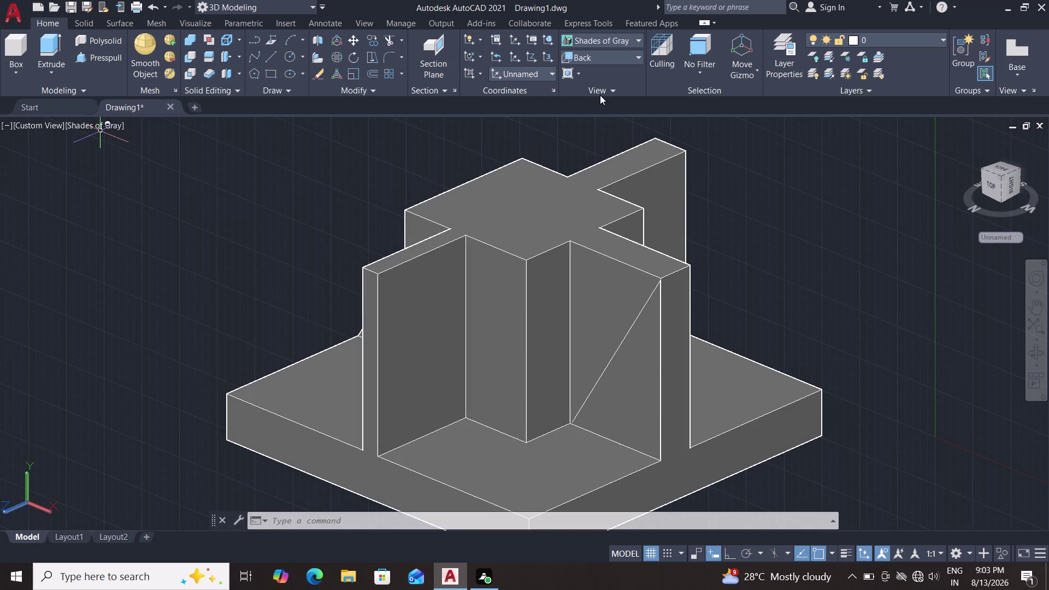
Delete the stray diagonal line on the front block's side face.
scroll(up, 3)
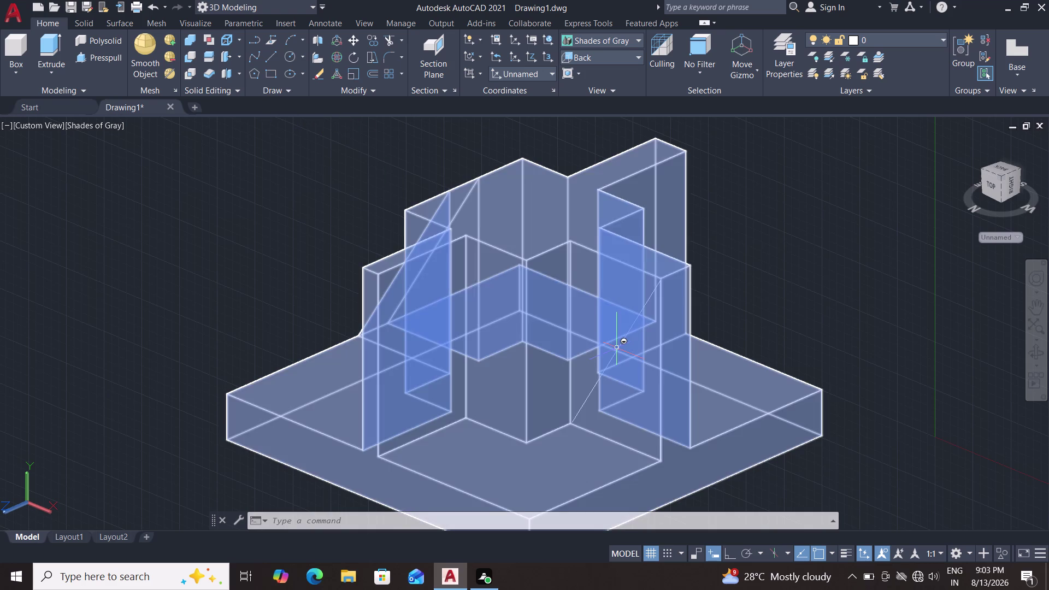
click(616, 348)
click(652, 417)
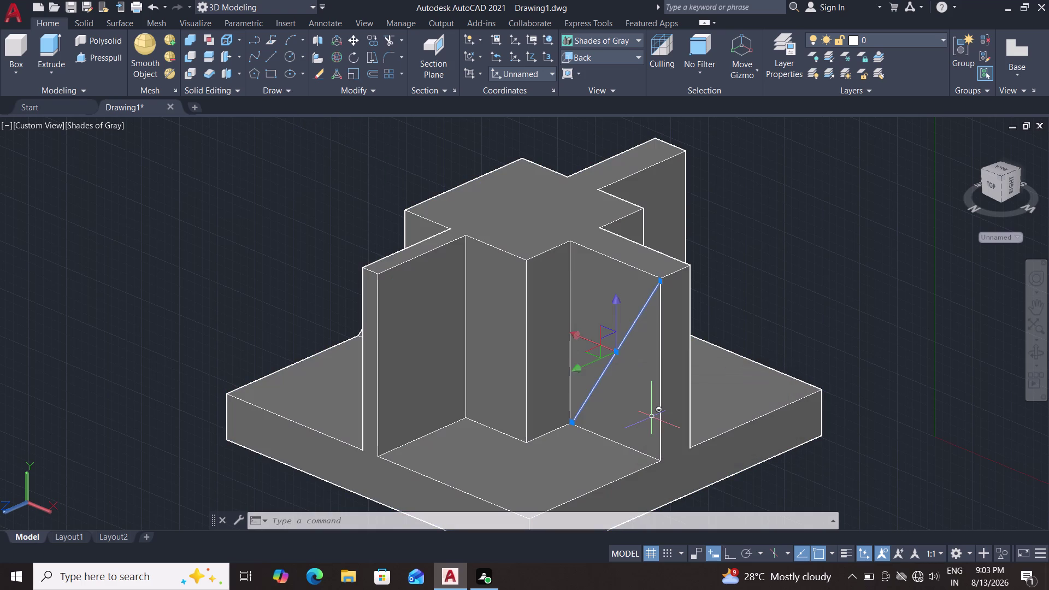
key(Delete)
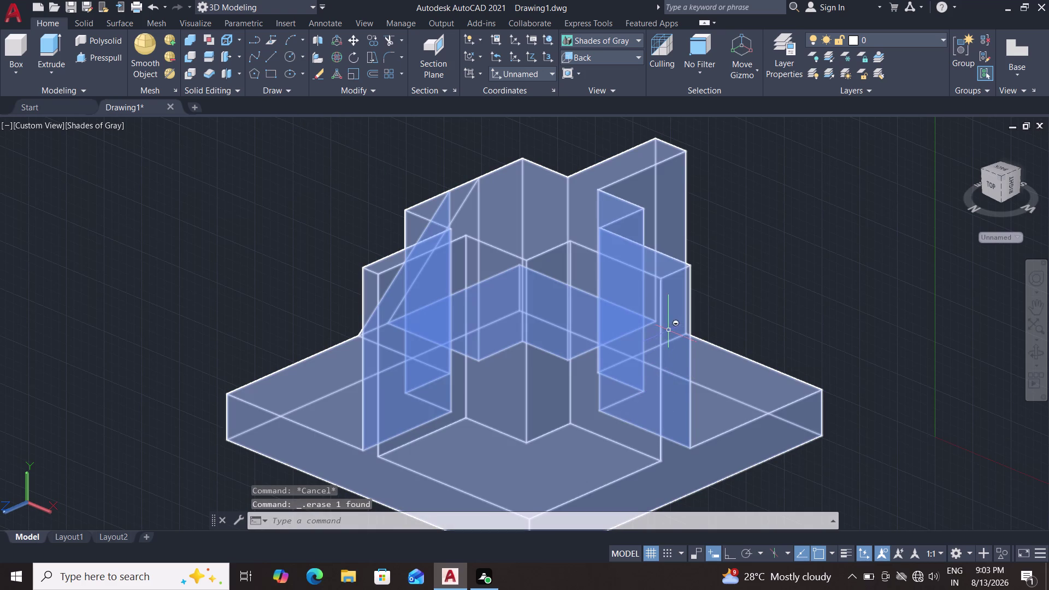
Delete the extra vertical edge line, choosing the Line over the solid in Selection Cycling.
click(663, 335)
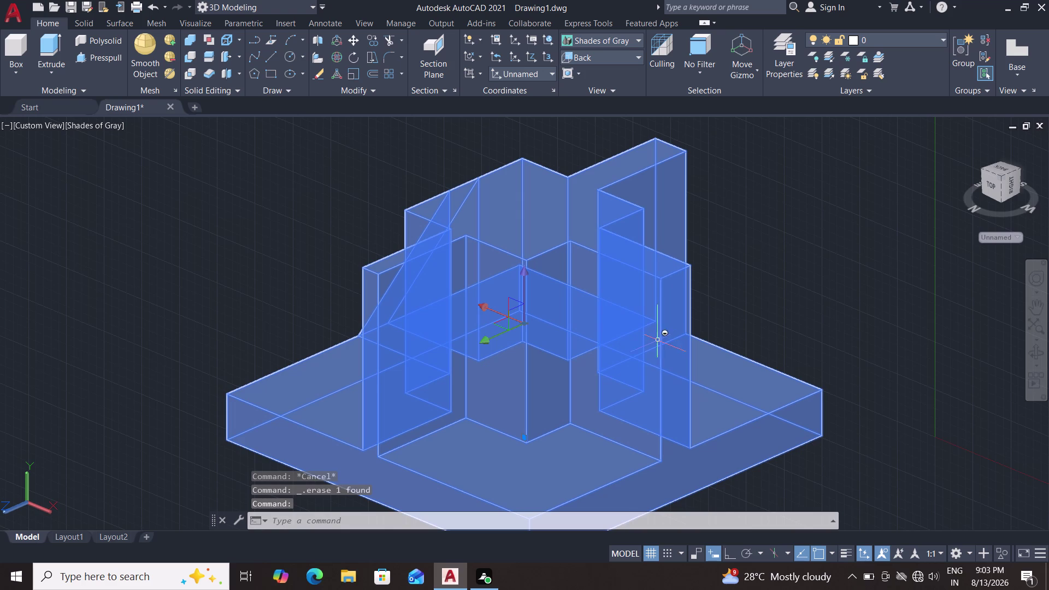
key(Escape)
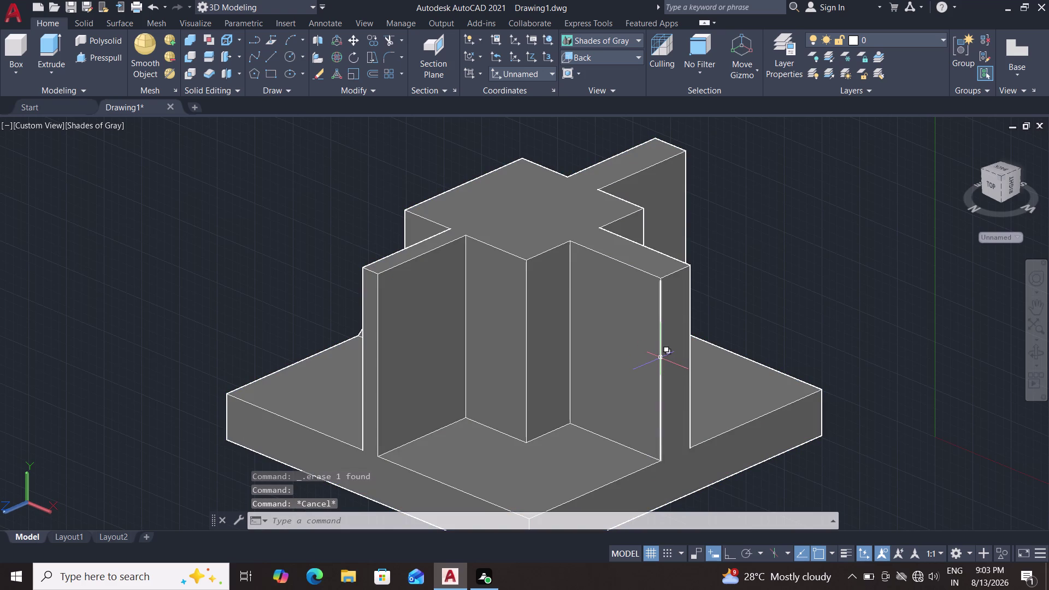
click(661, 358)
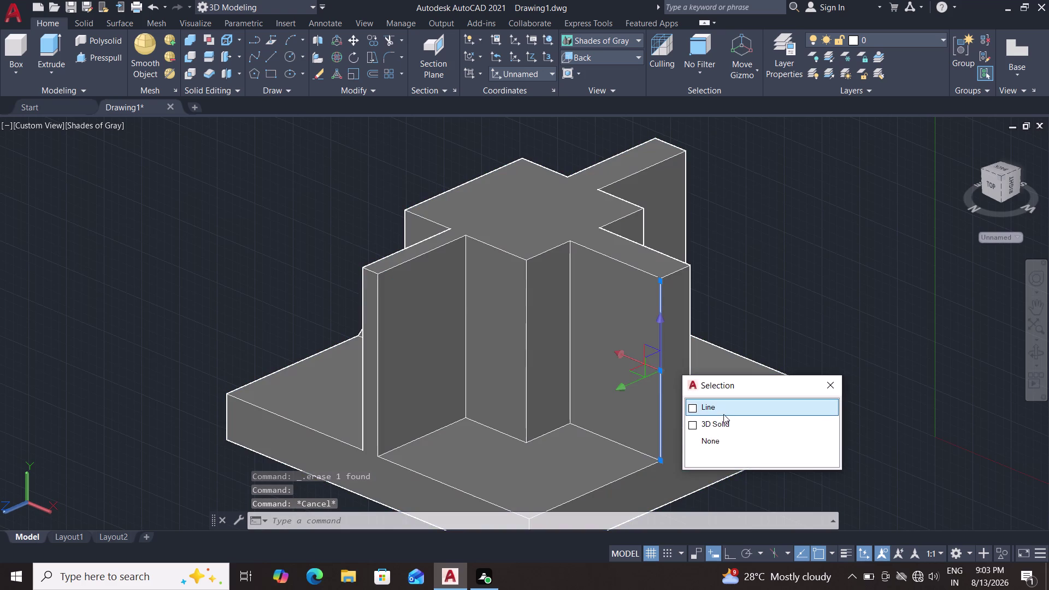
click(724, 412)
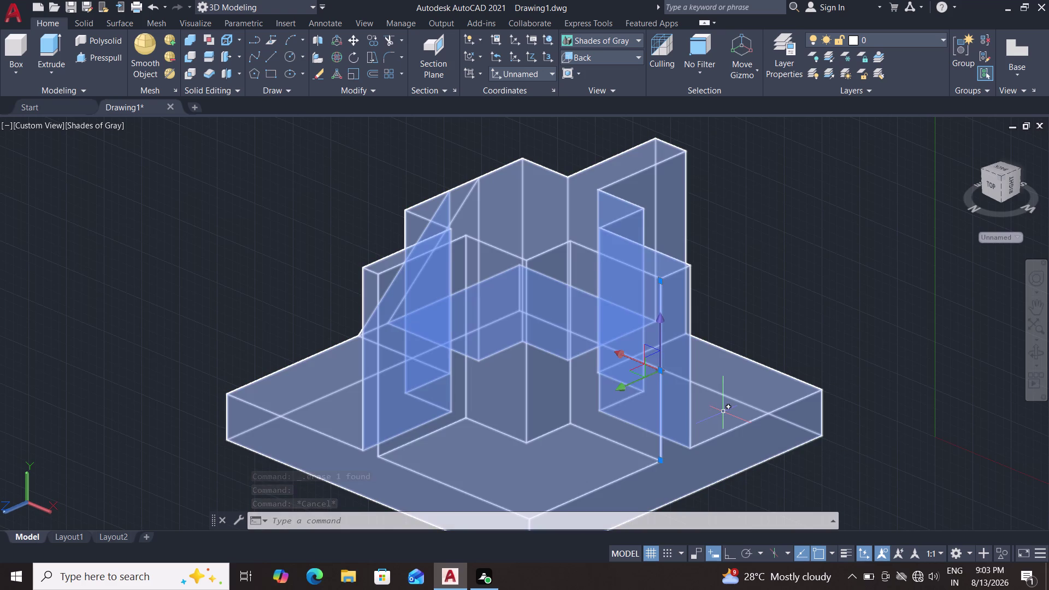
key(Delete)
scroll(down, 3)
scroll(up, 3)
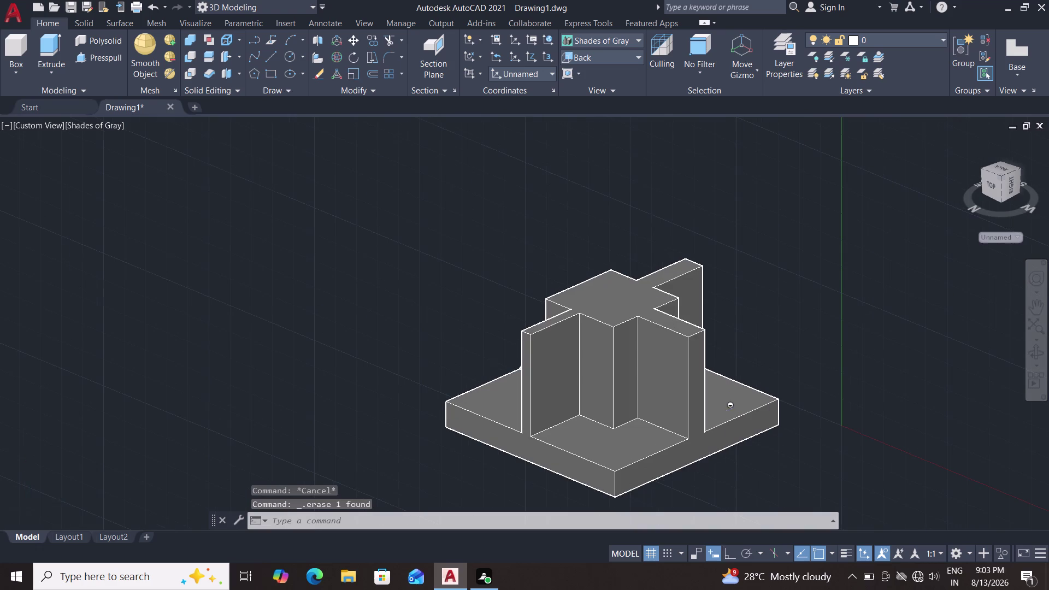
Orbit beneath the bracket and start a line at the base corner.
middle_drag(765, 450, 763, 461)
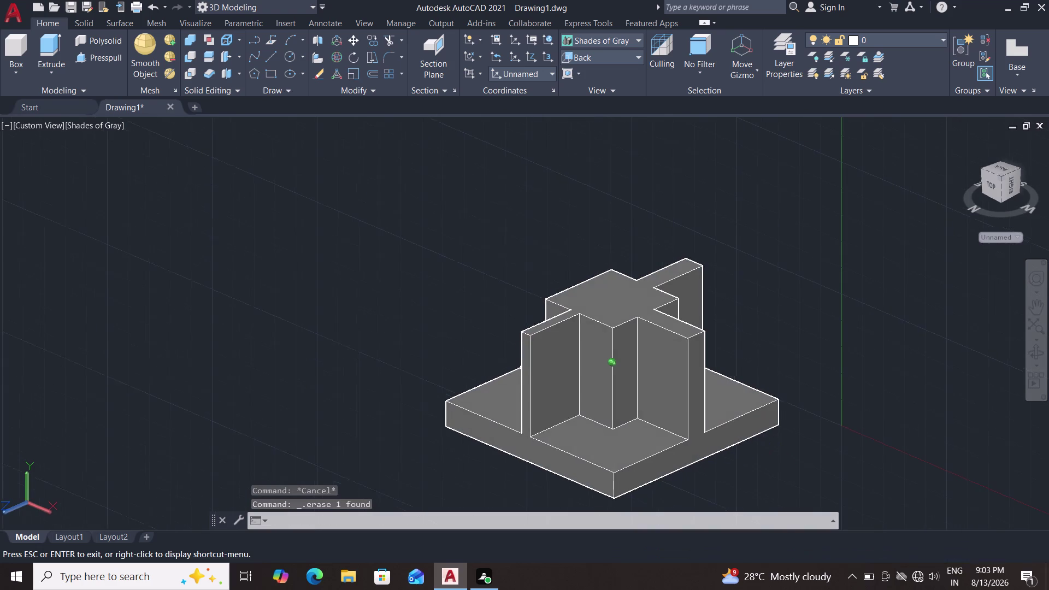
middle_drag(764, 461, 547, 446)
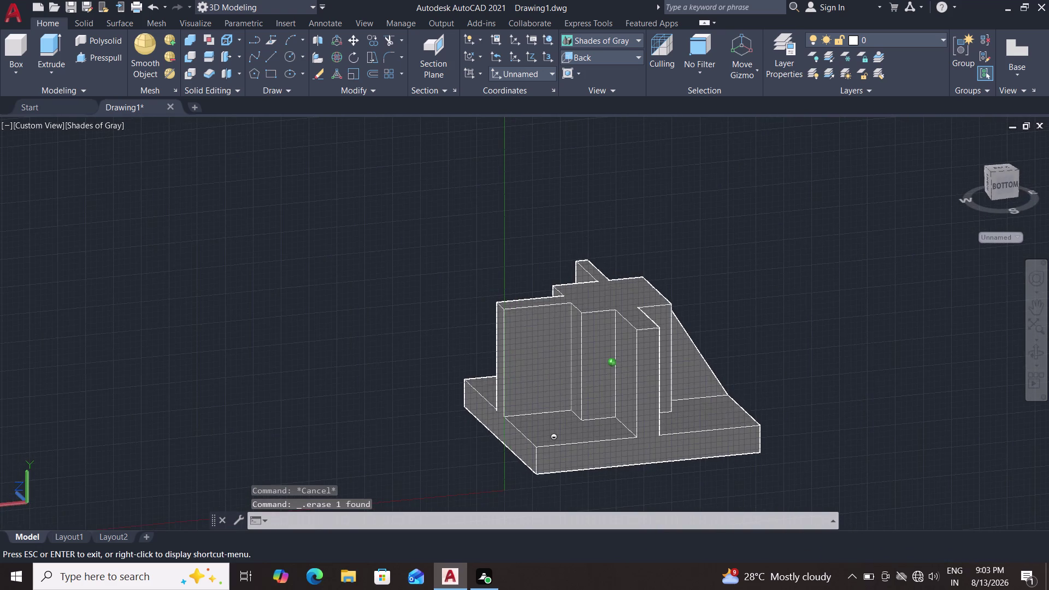
middle_drag(547, 446, 548, 450)
scroll(up, 3)
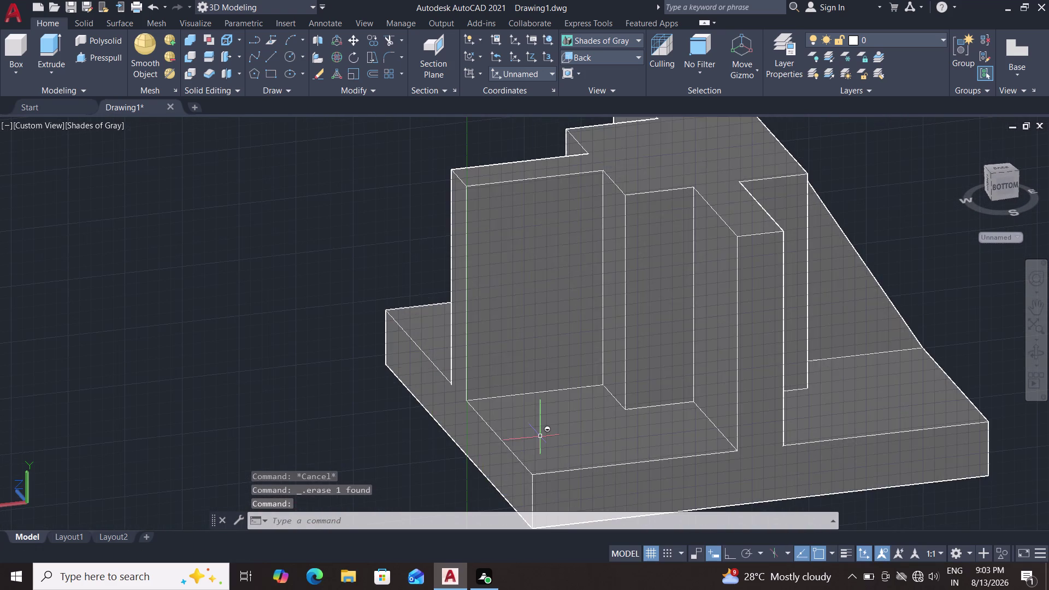
key(l)
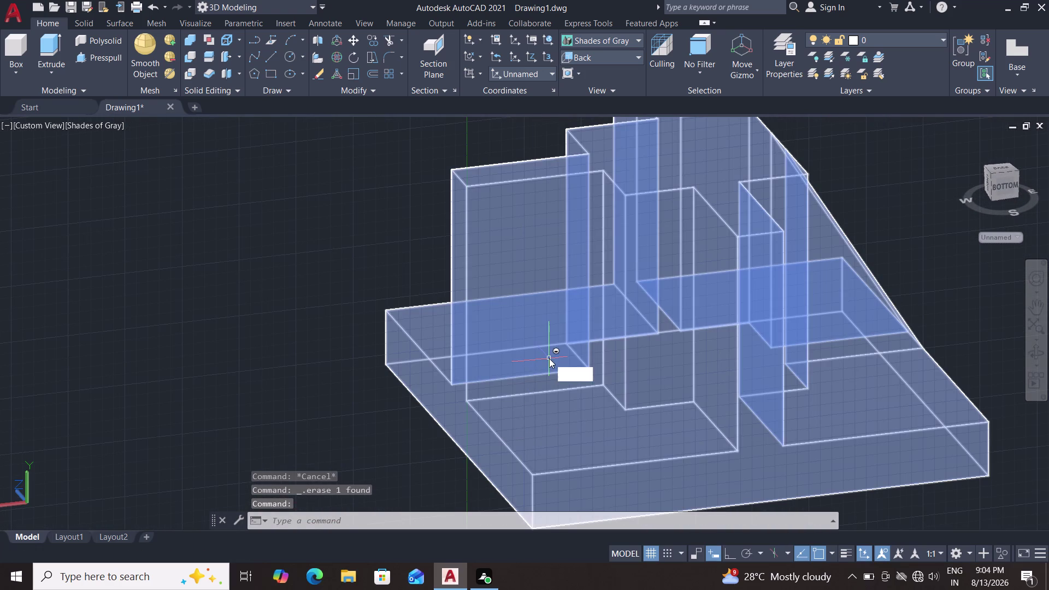
key(Return)
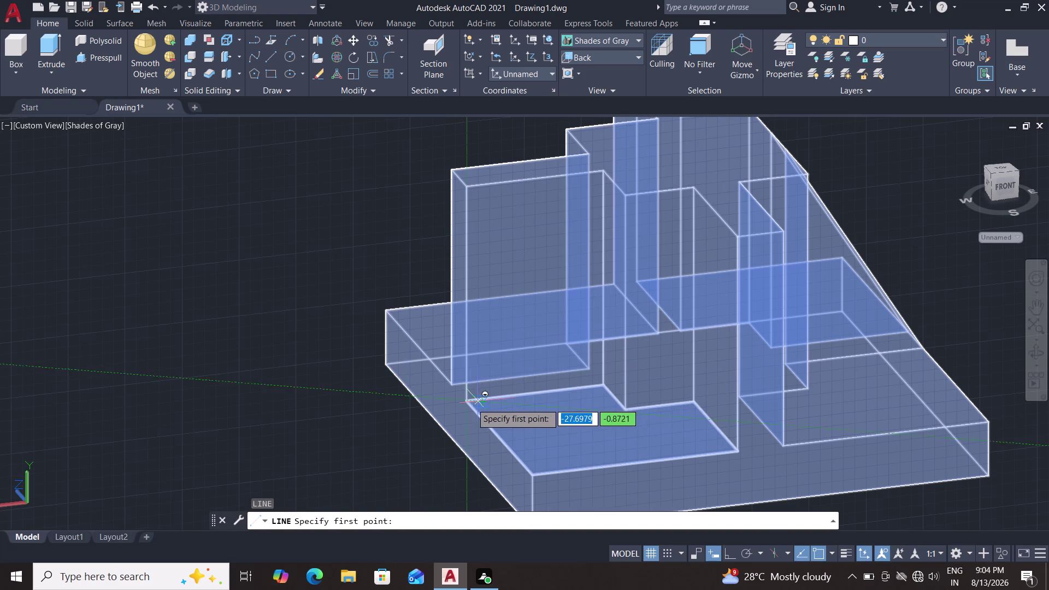
scroll(up, 3)
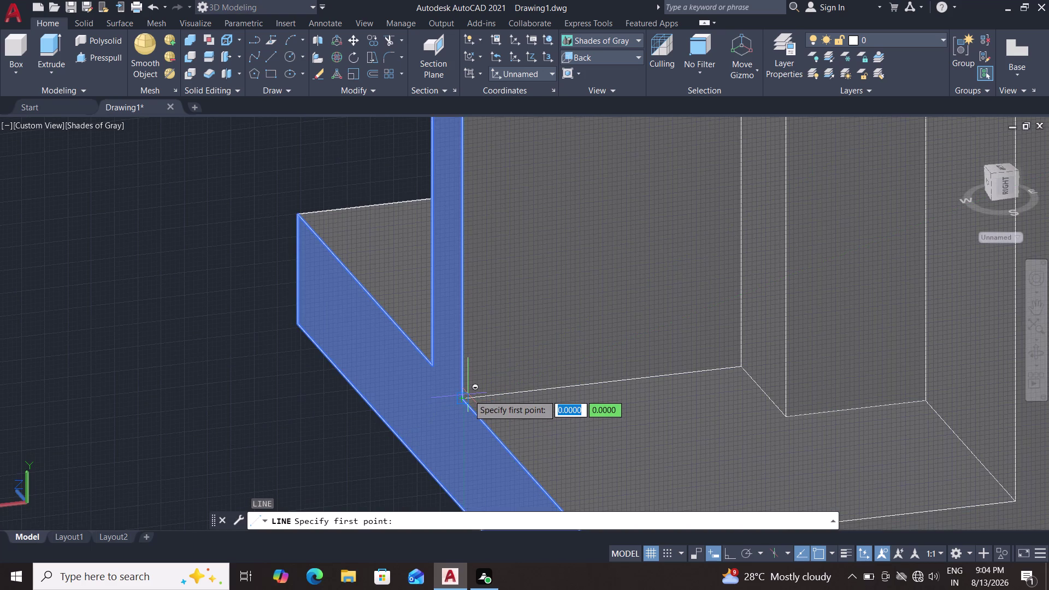
double_click(468, 394)
Orbit around the bracket to view its top side and find the line's end point.
scroll(down, 3)
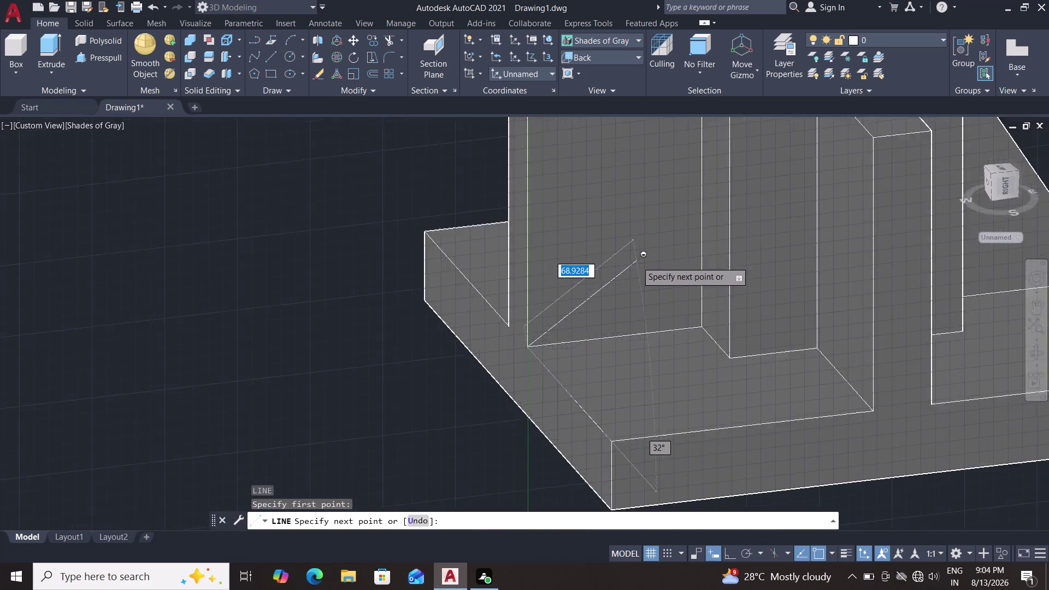
scroll(down, 3)
middle_drag(632, 268, 616, 299)
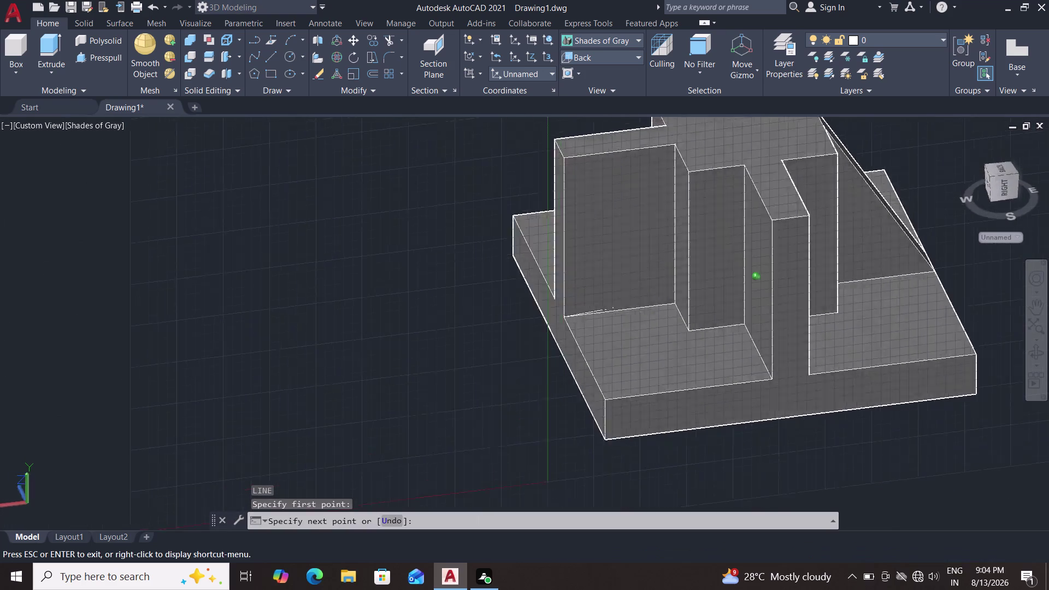
middle_drag(615, 299, 719, 284)
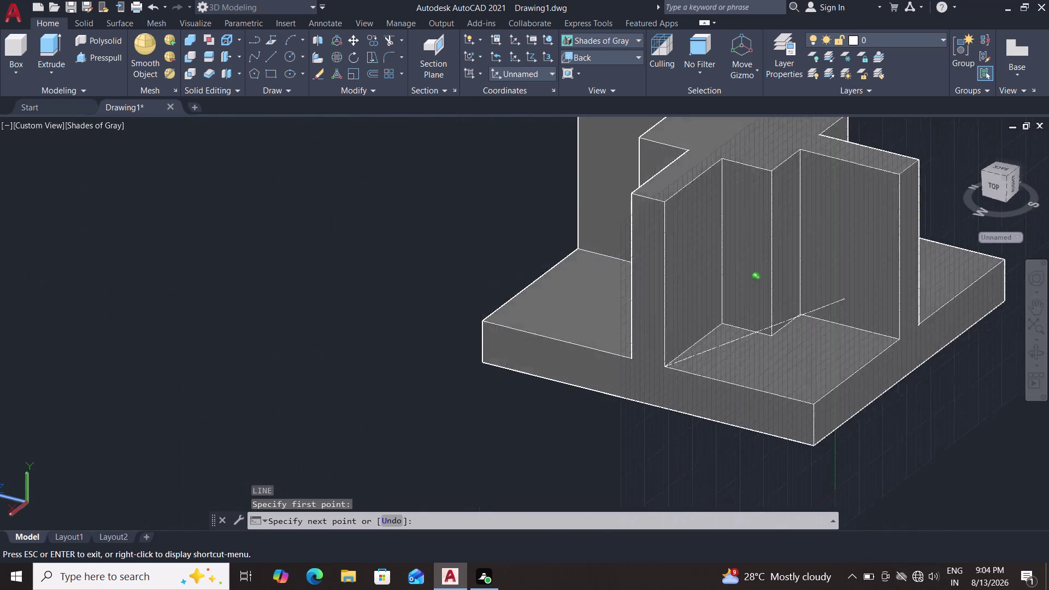
middle_drag(719, 284, 616, 309)
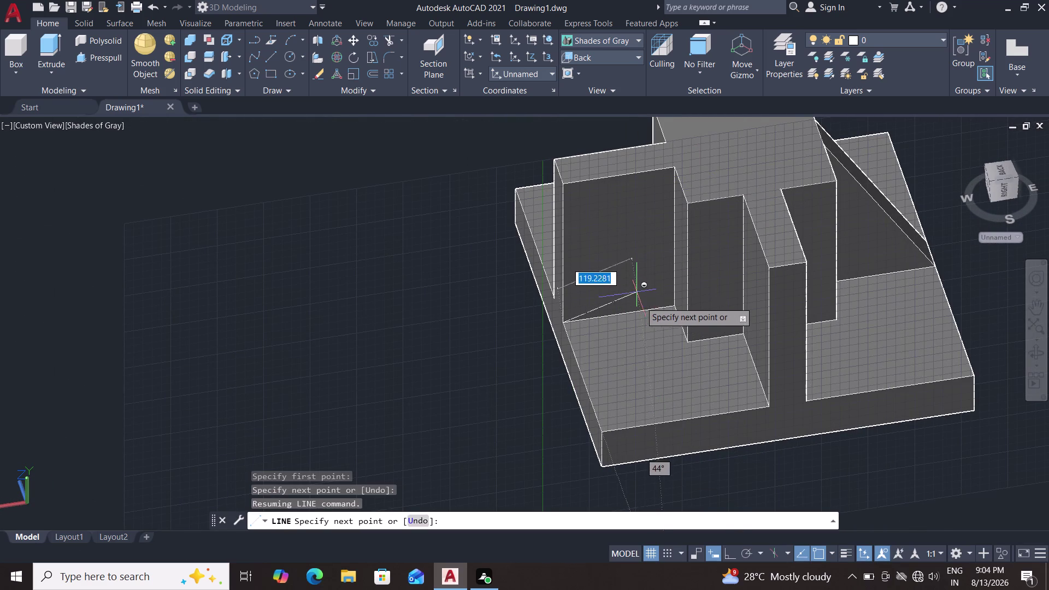
middle_drag(644, 316, 691, 365)
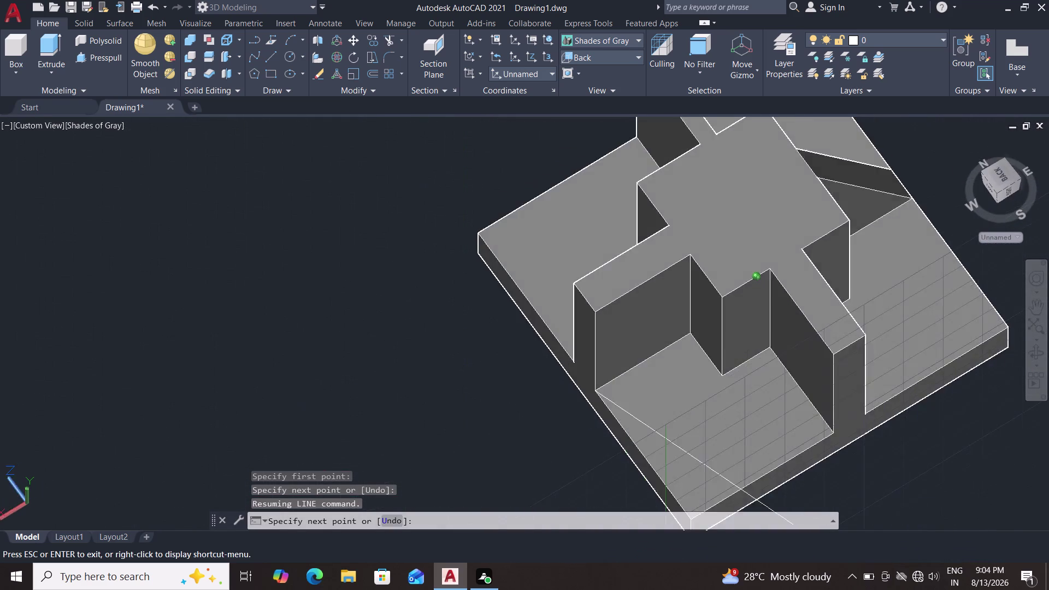
middle_drag(690, 365, 693, 343)
Cancel the unfinished line and start a fresh LINE command.
key(Escape)
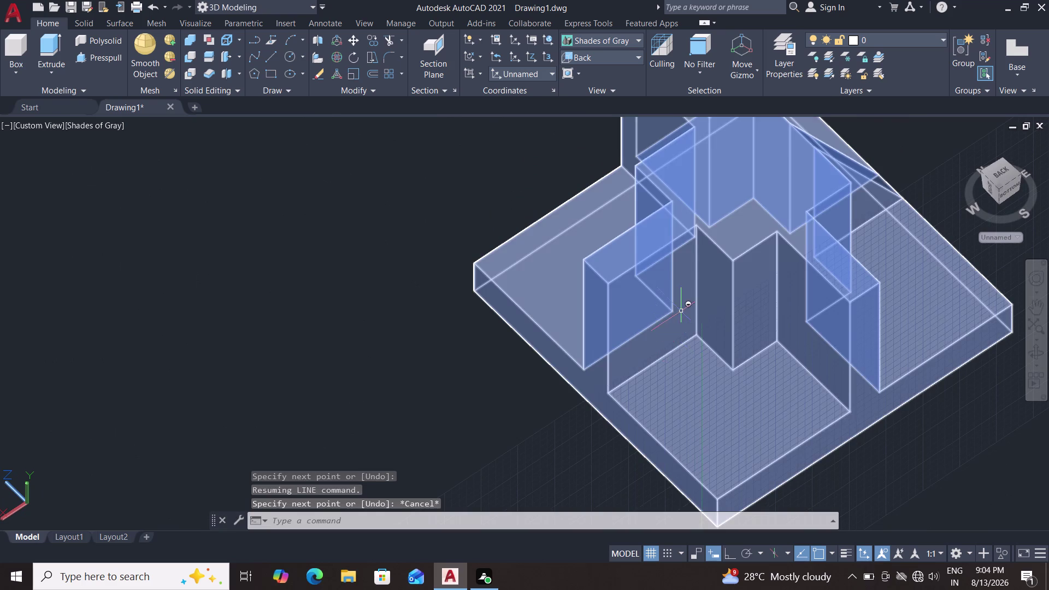
key(l)
key(Return)
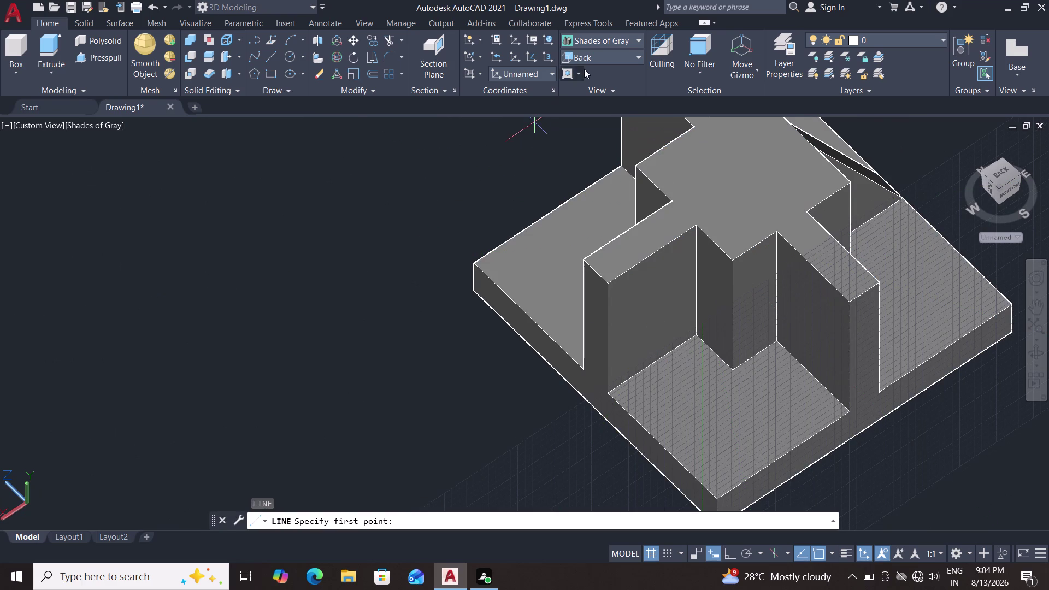
click(594, 54)
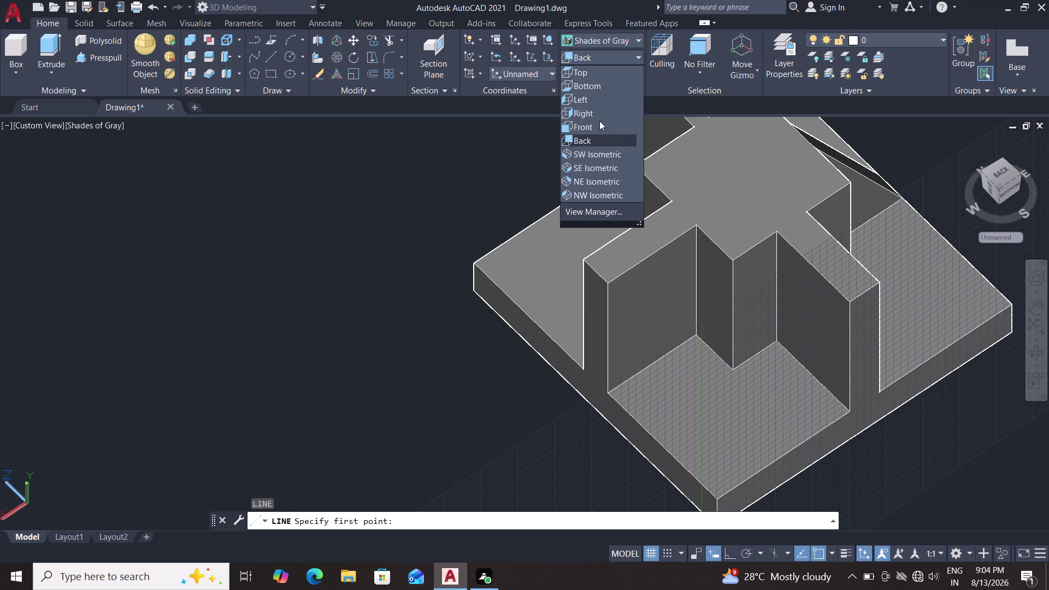
Switch to the SW Isometric view and start a line at the face's lower corner.
click(596, 155)
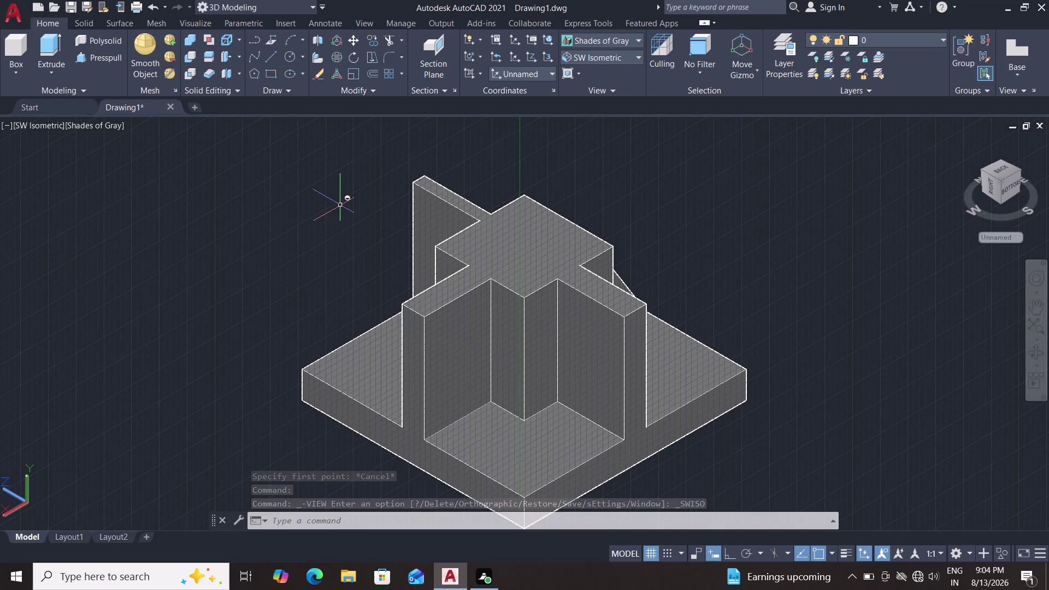
key(l)
key(Return)
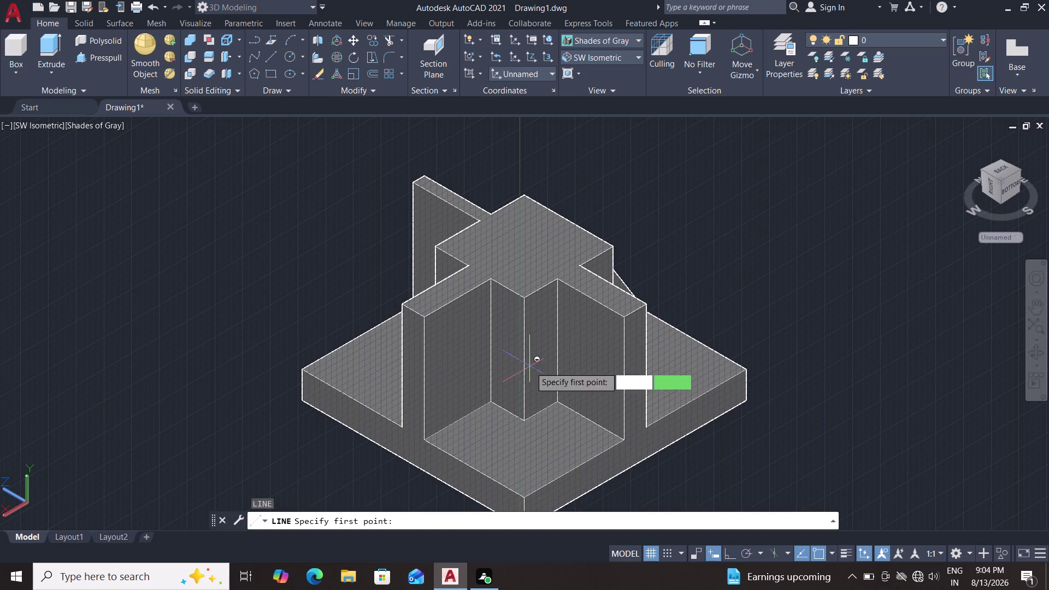
scroll(up, 3)
scroll(up, 3)
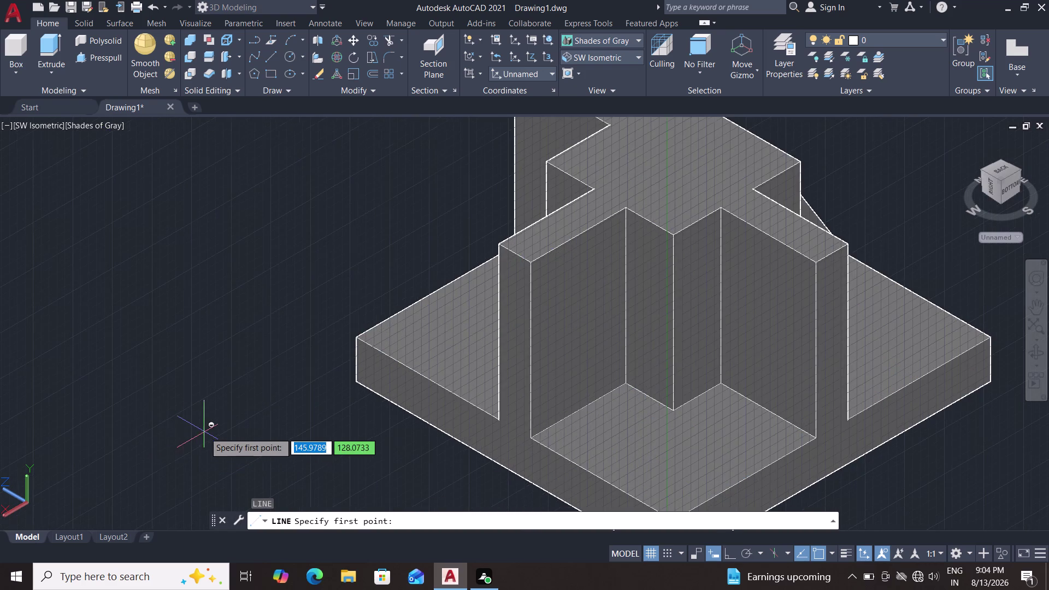
middle_drag(204, 432, 93, 428)
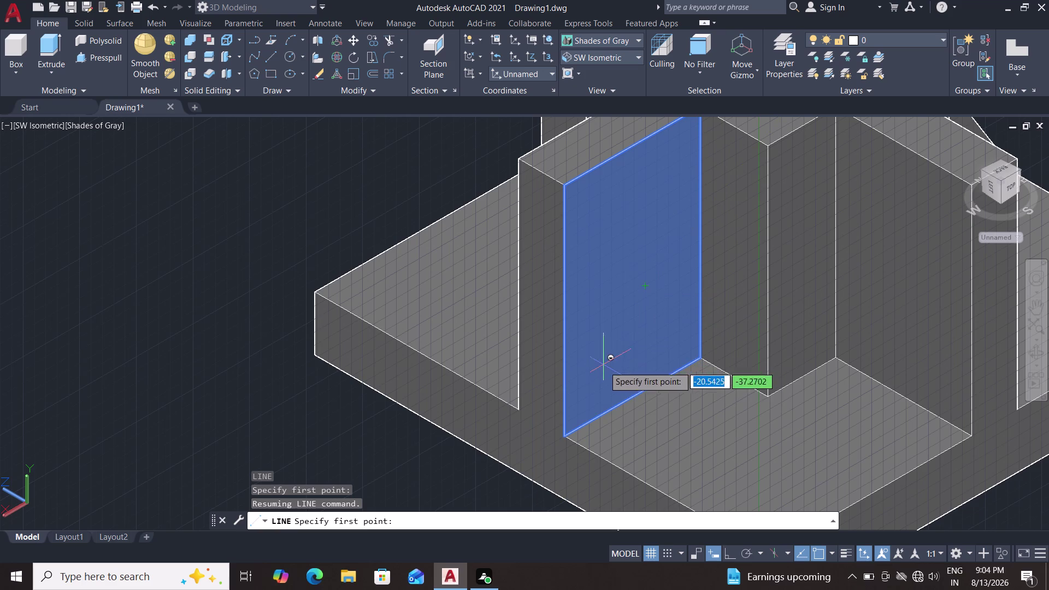
click(568, 433)
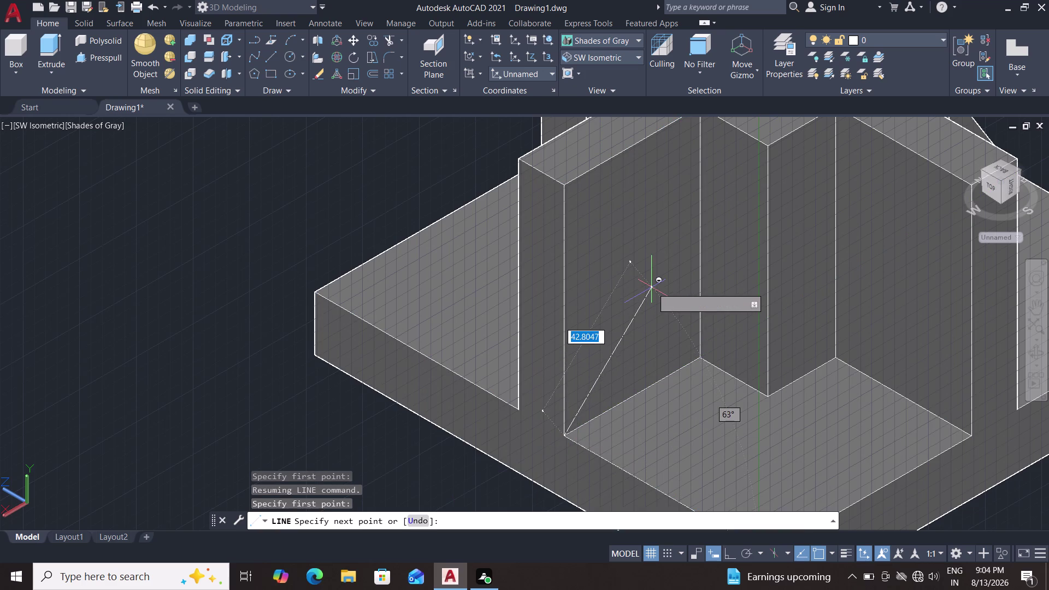
Orbit toward the upper corner, then cancel the line without adding it.
middle_drag(659, 304, 632, 321)
middle_drag(623, 321, 513, 352)
middle_drag(514, 352, 655, 352)
middle_drag(668, 349, 686, 346)
middle_drag(700, 341, 726, 332)
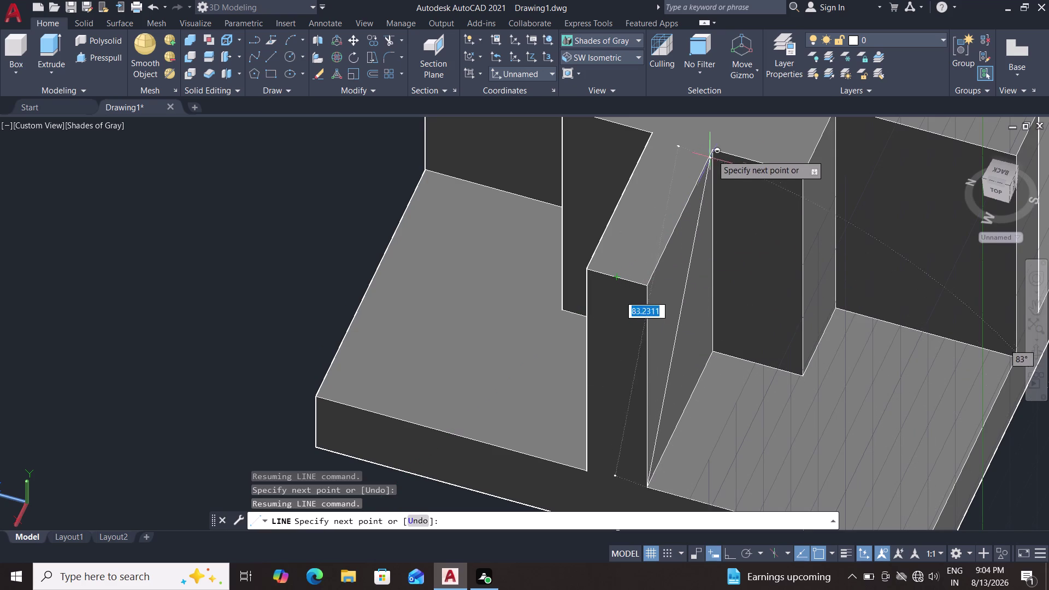
middle_drag(750, 253, 684, 317)
middle_click(684, 317)
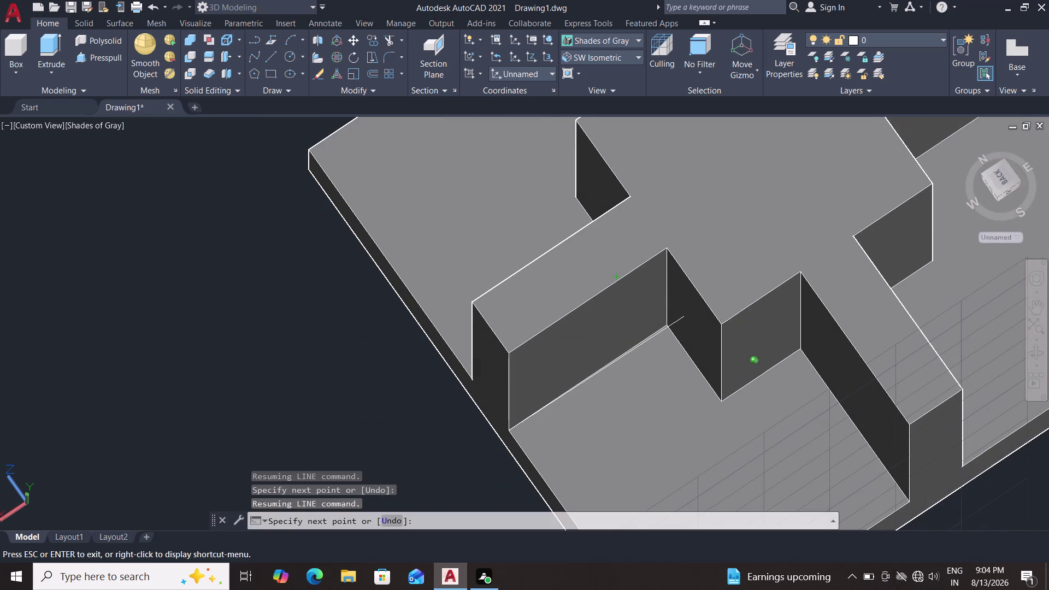
key(Escape)
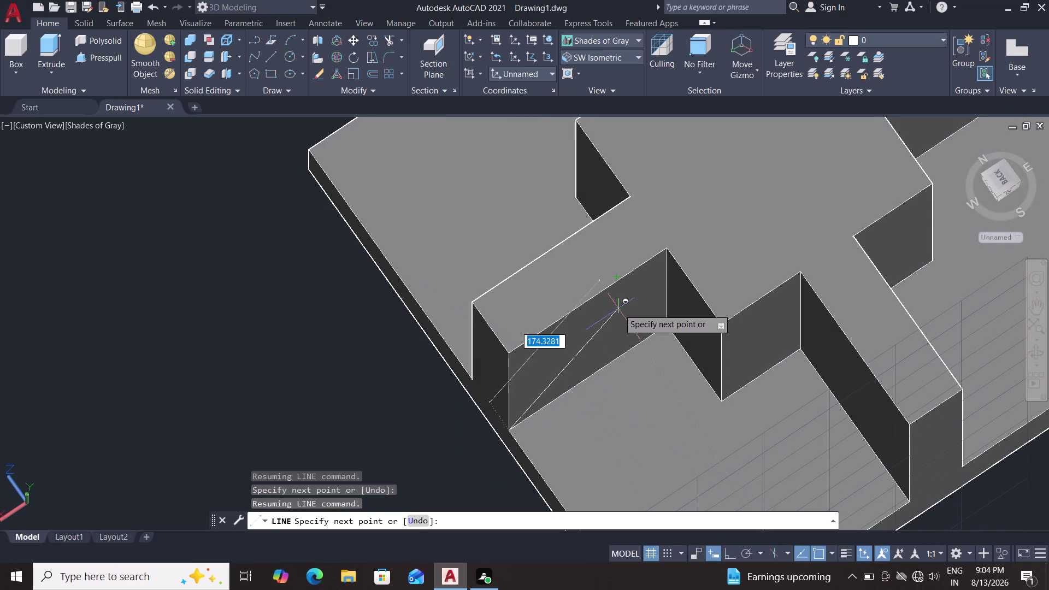
key(Escape)
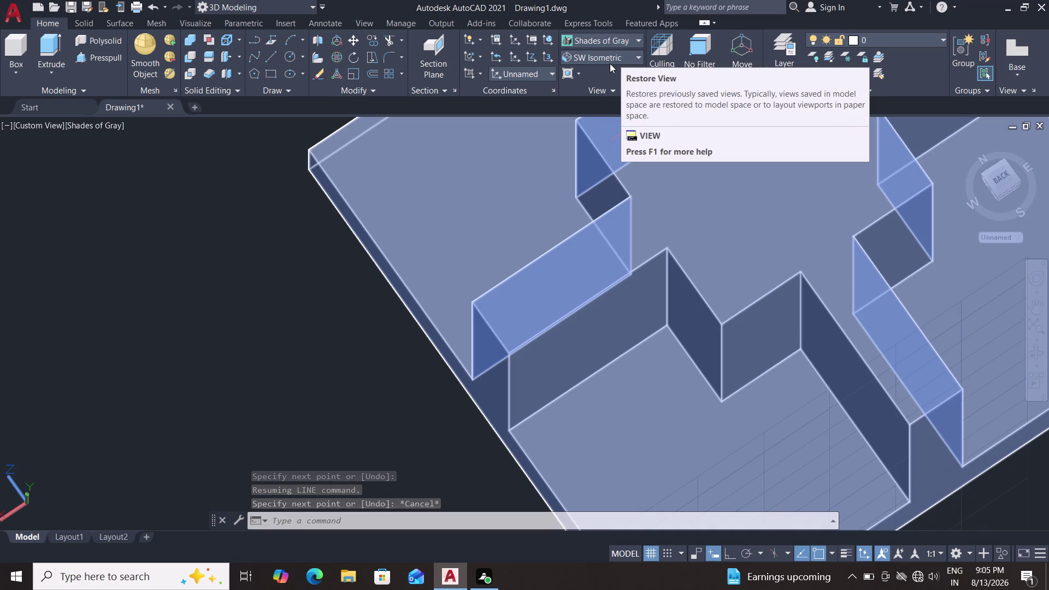
Set the UCS orientation to Right.
click(617, 46)
click(252, 234)
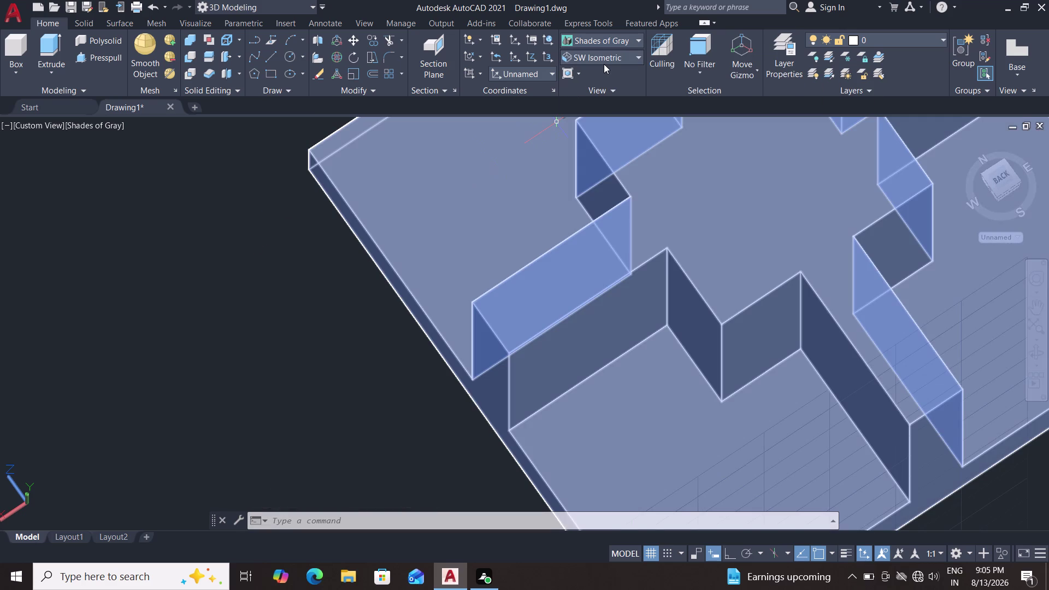
click(535, 73)
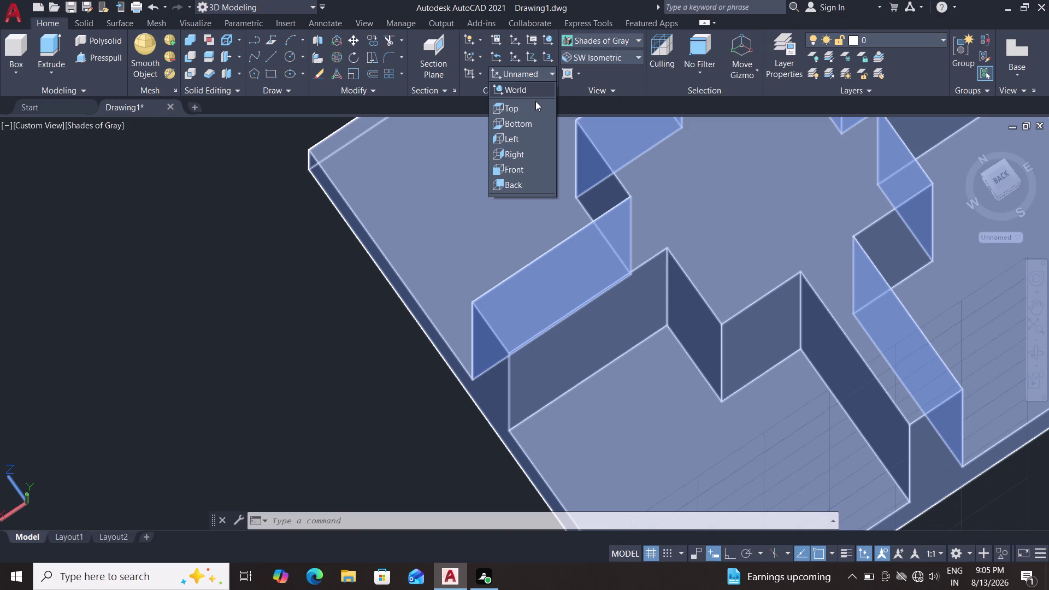
click(534, 152)
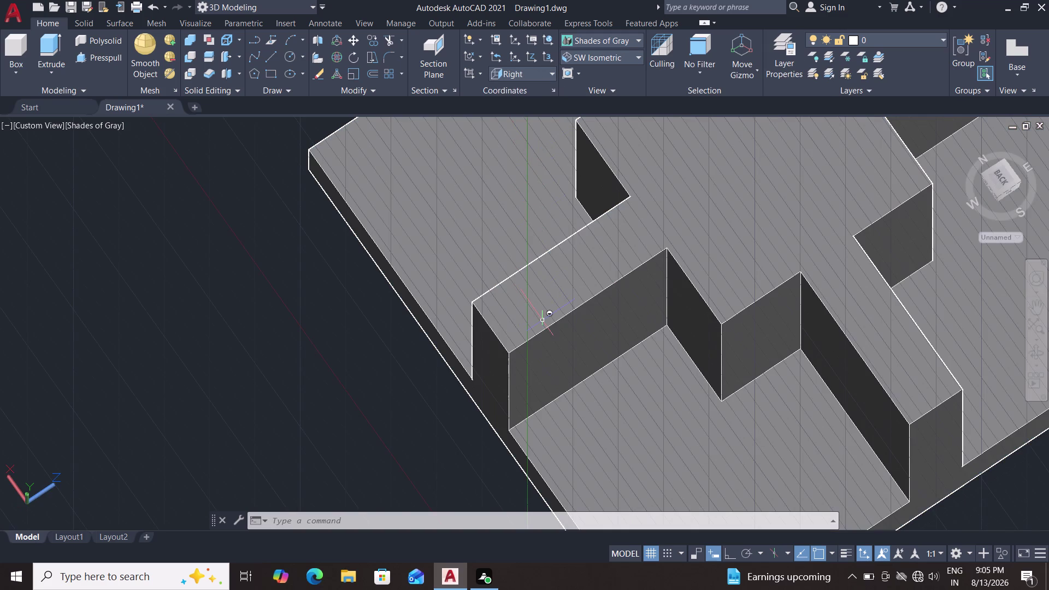
Draw a line from the upright's base corner to its top corner.
key(l)
key(Return)
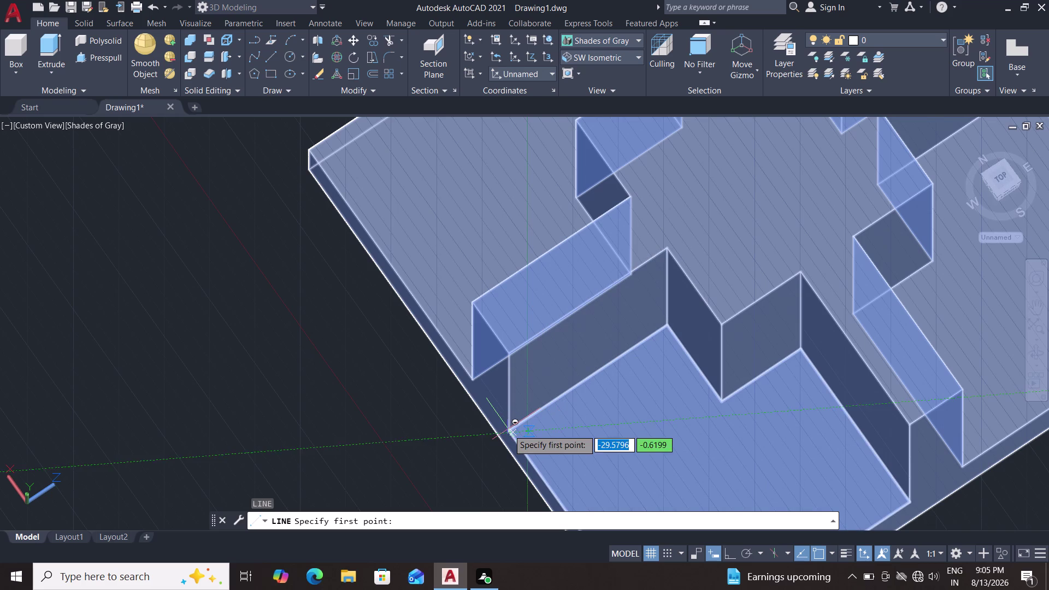
click(510, 427)
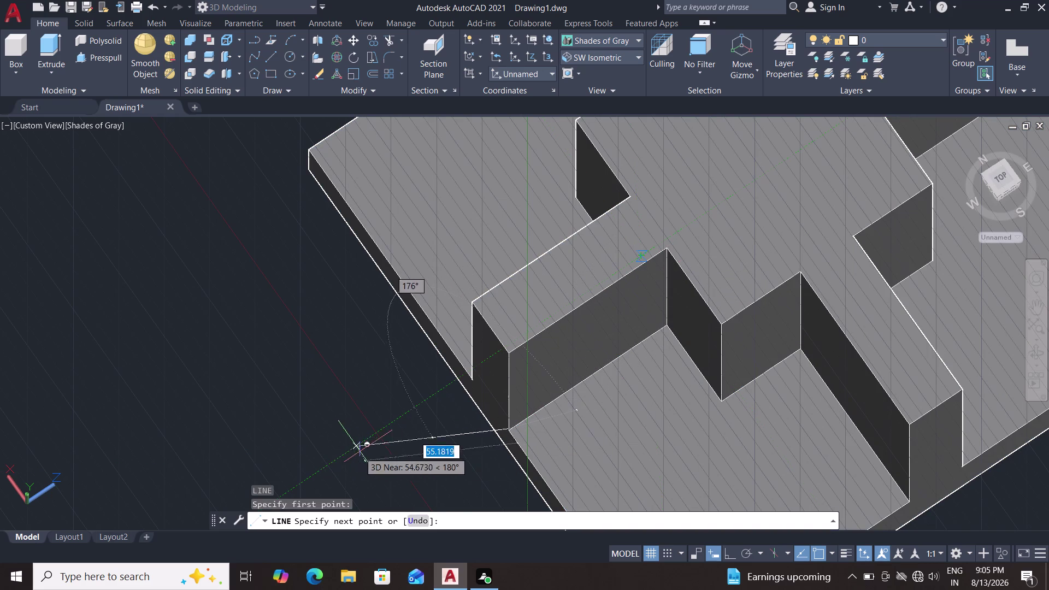
middle_drag(414, 474, 481, 380)
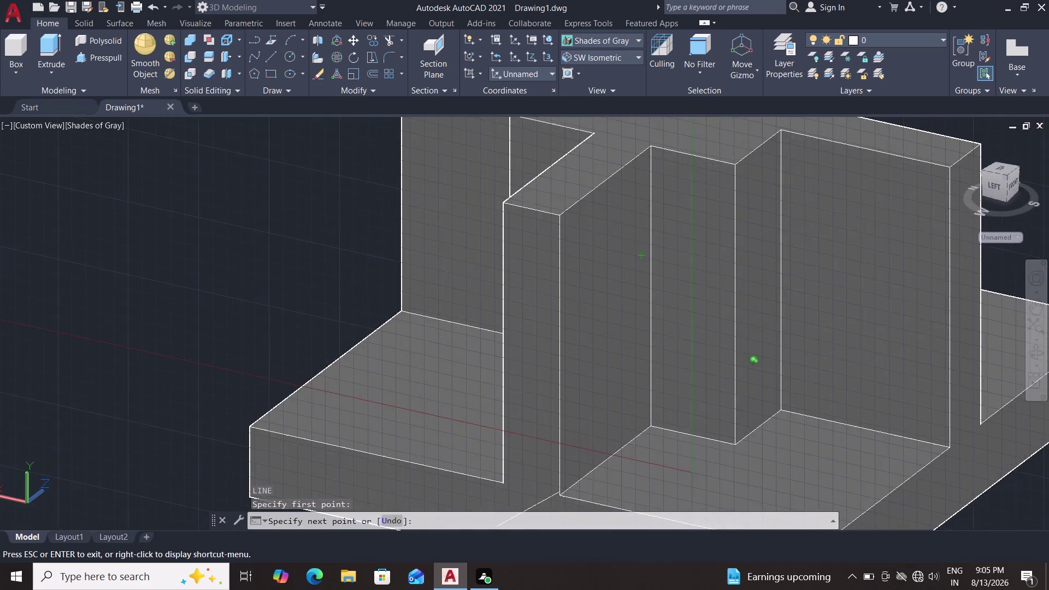
middle_drag(481, 380, 435, 387)
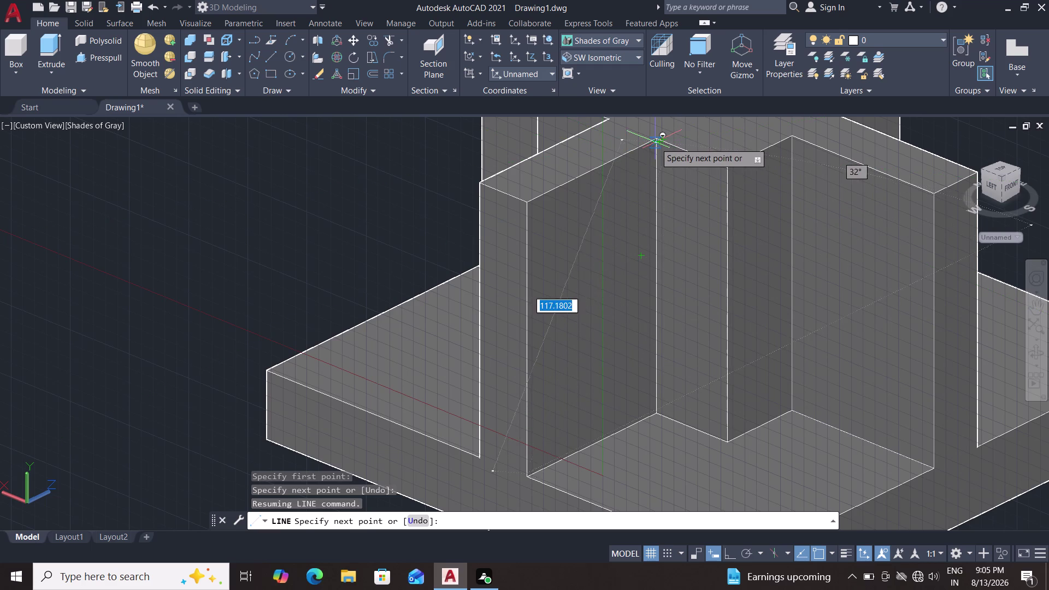
scroll(up, 3)
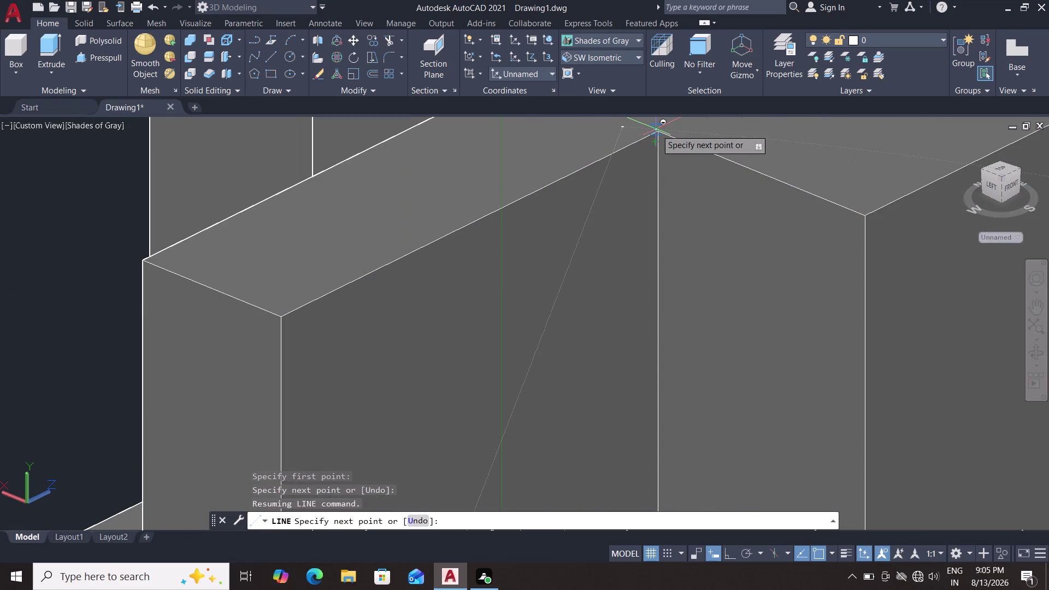
double_click(656, 130)
Orbit along the diagonal to bring the face's lower corner into view.
scroll(down, 3)
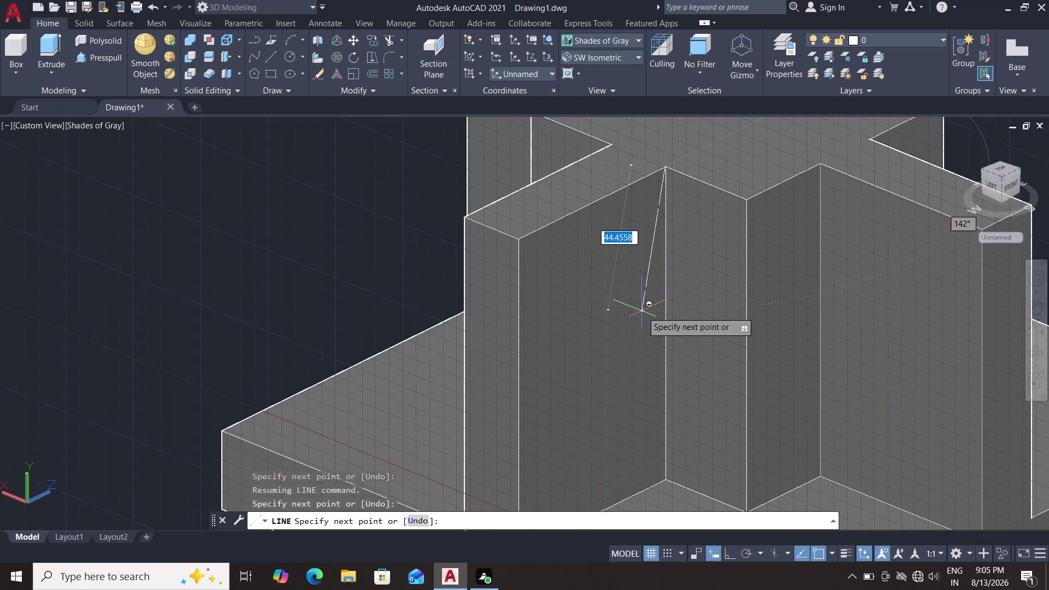
middle_drag(635, 326, 584, 338)
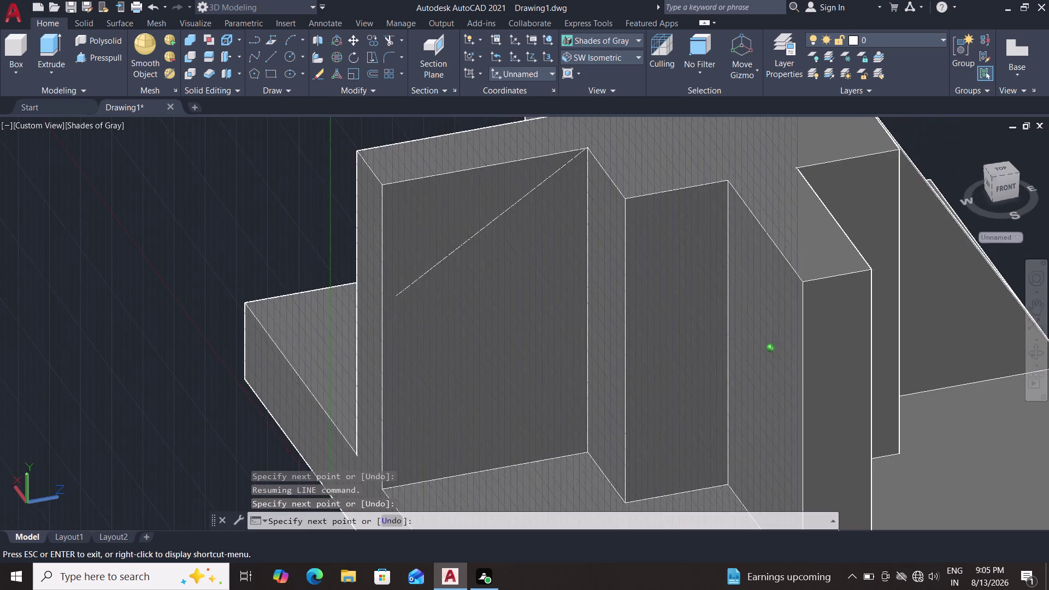
middle_drag(585, 338, 586, 357)
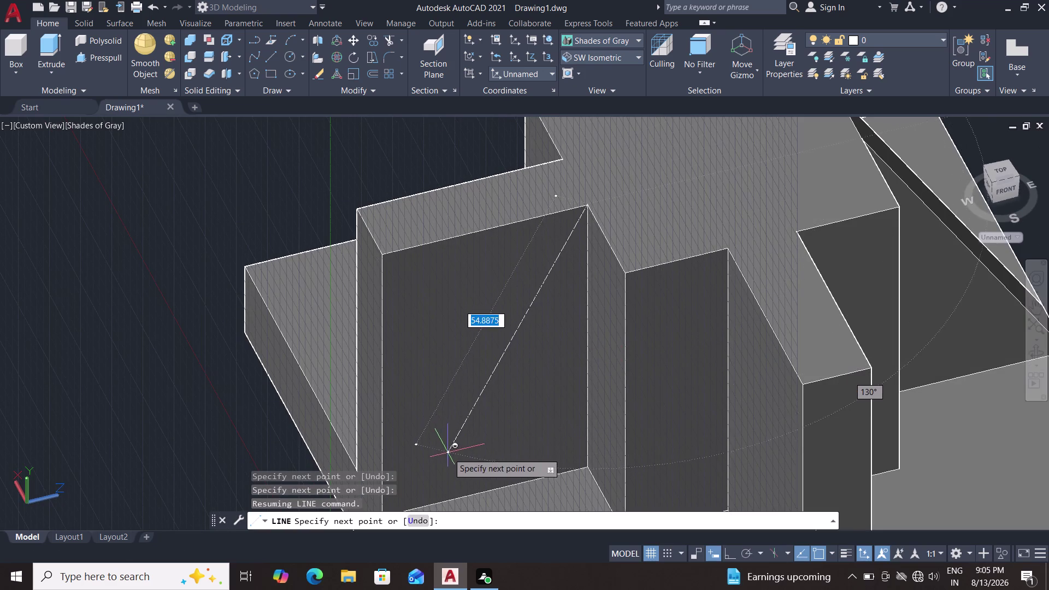
middle_drag(449, 453, 443, 432)
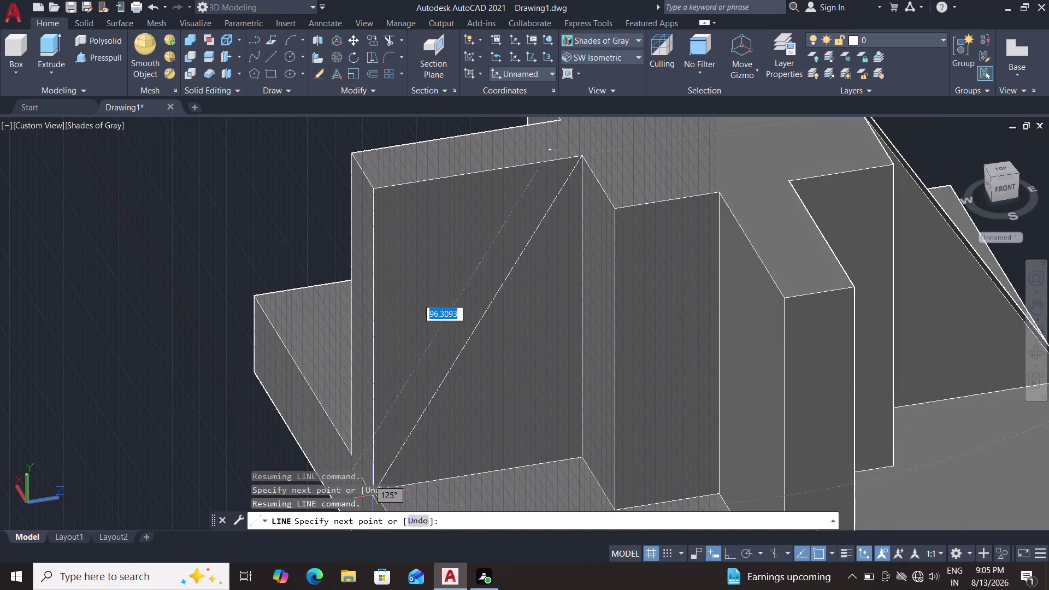
scroll(up, 3)
Cancel the line drawing and zoom out.
middle_drag(373, 479, 372, 454)
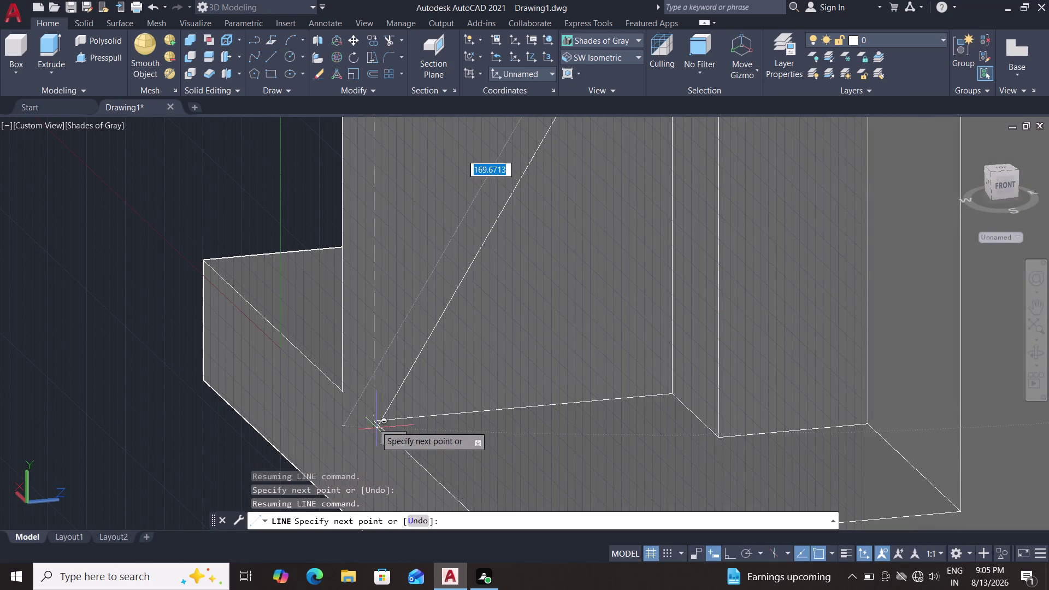
key(Escape)
key(Escape)
scroll(down, 3)
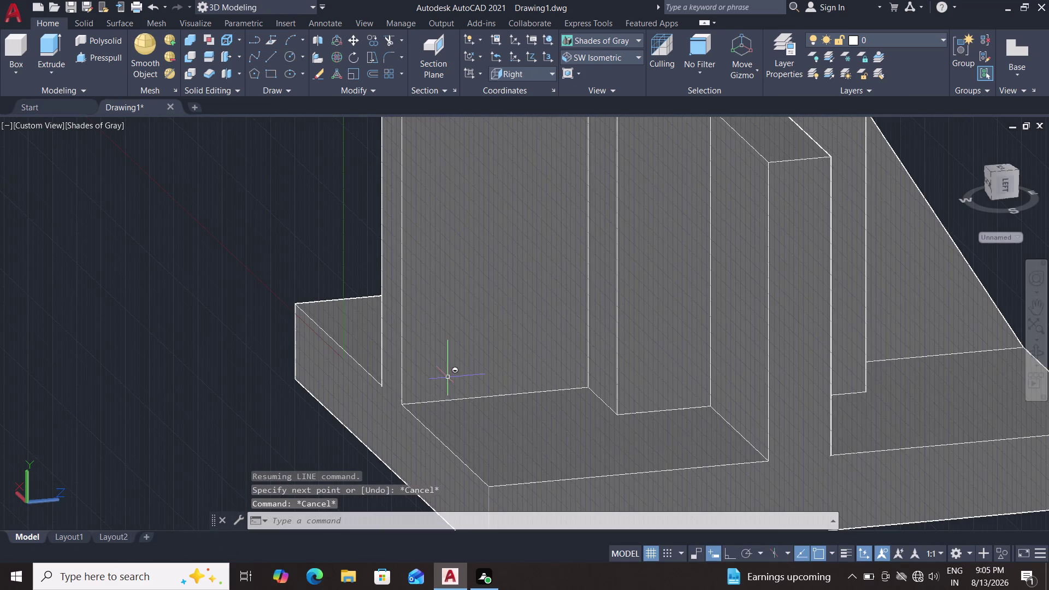
scroll(down, 3)
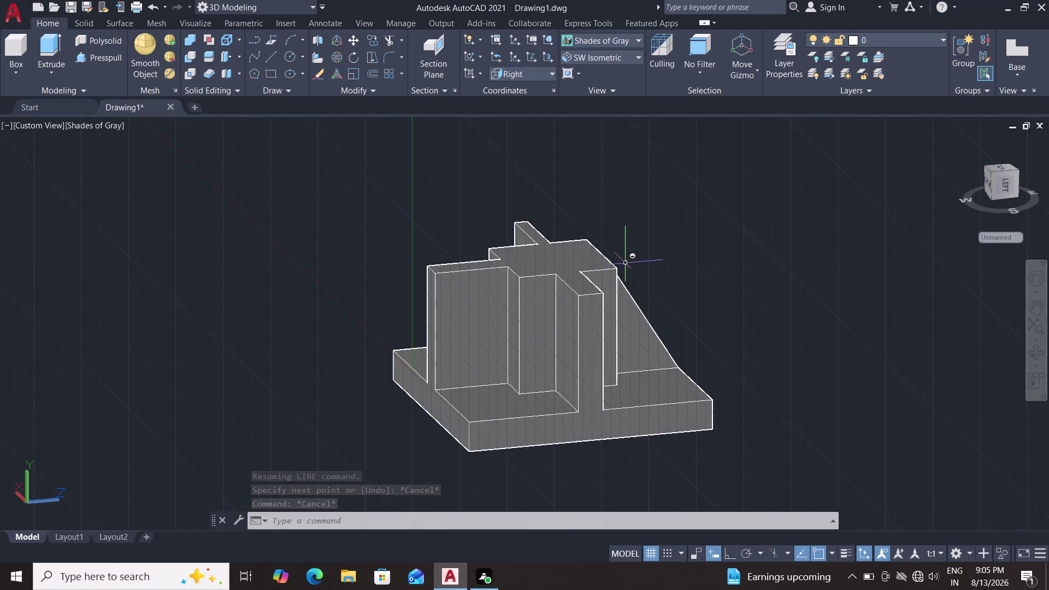
Switch the UCS through Bottom, Top and Right, ending on Front.
click(530, 76)
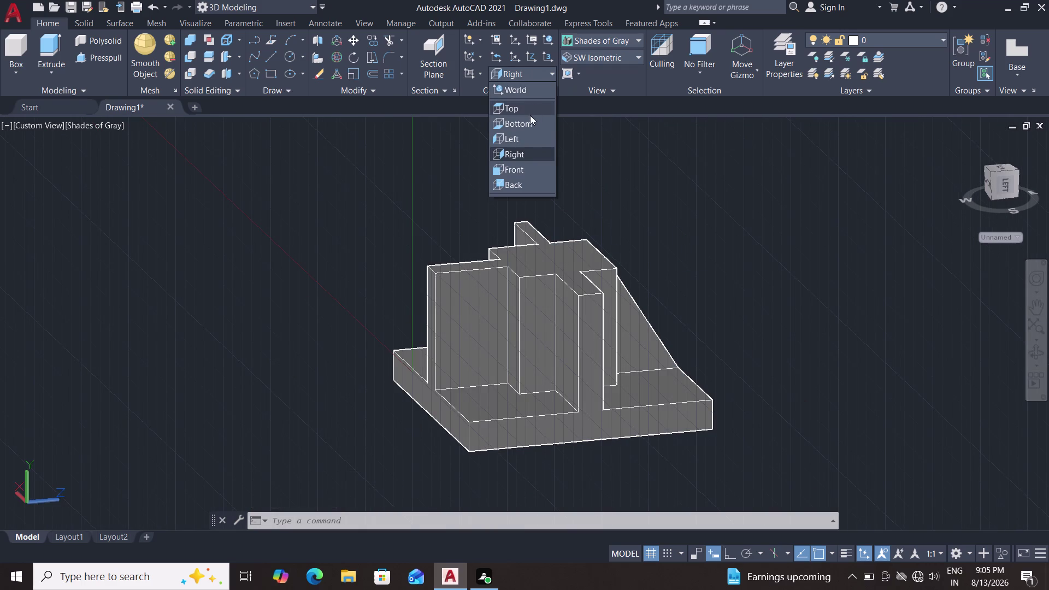
click(530, 127)
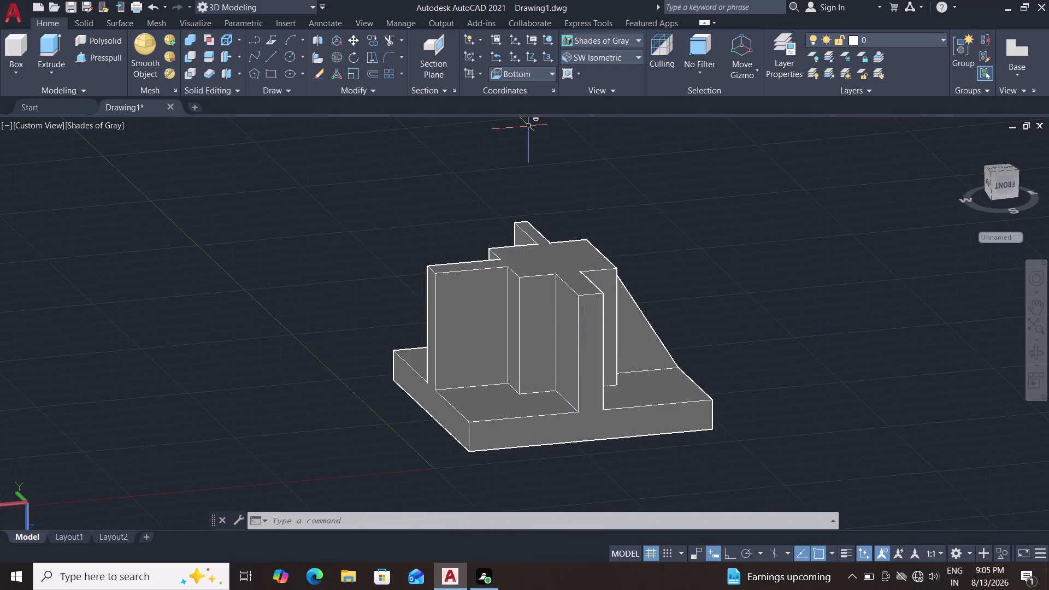
click(525, 70)
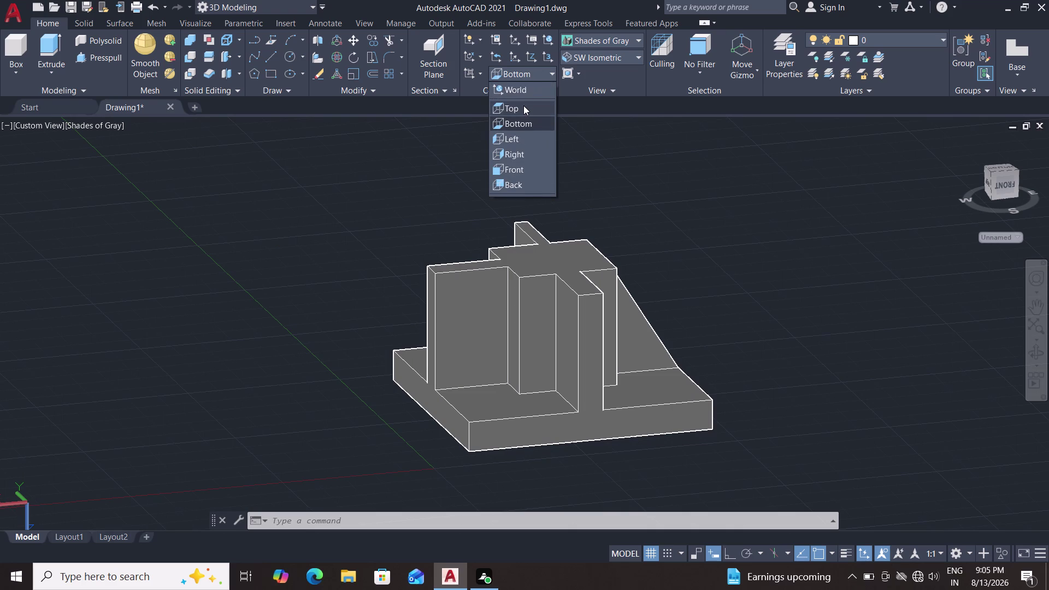
double_click(523, 106)
click(521, 72)
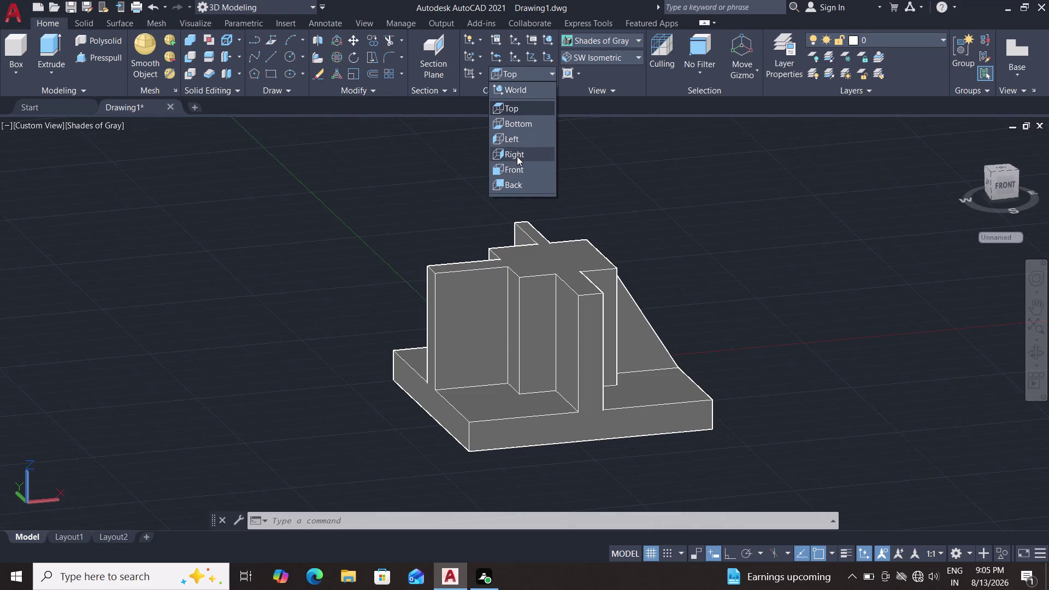
click(517, 157)
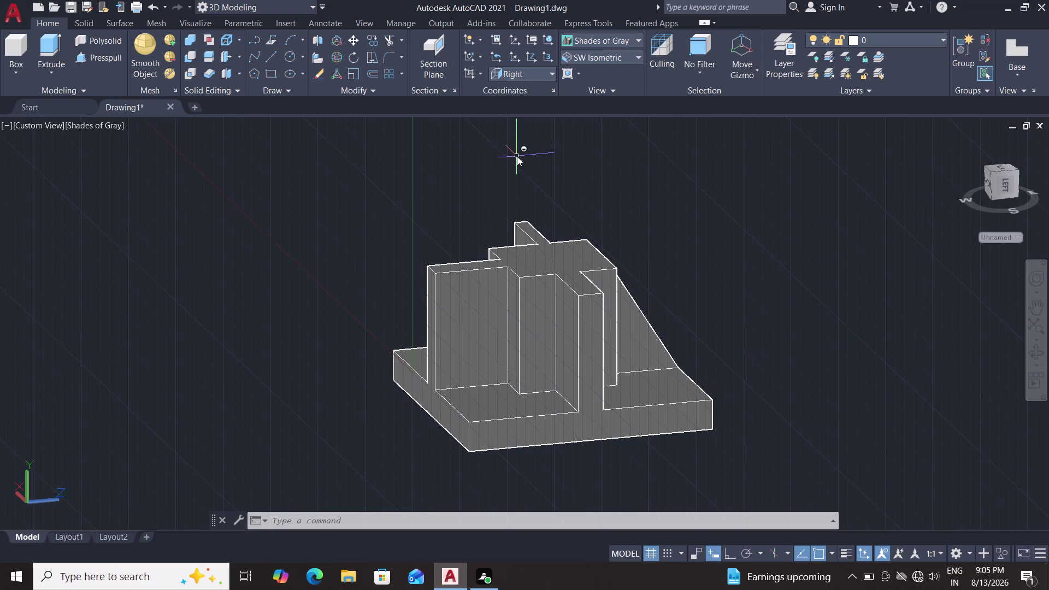
click(533, 74)
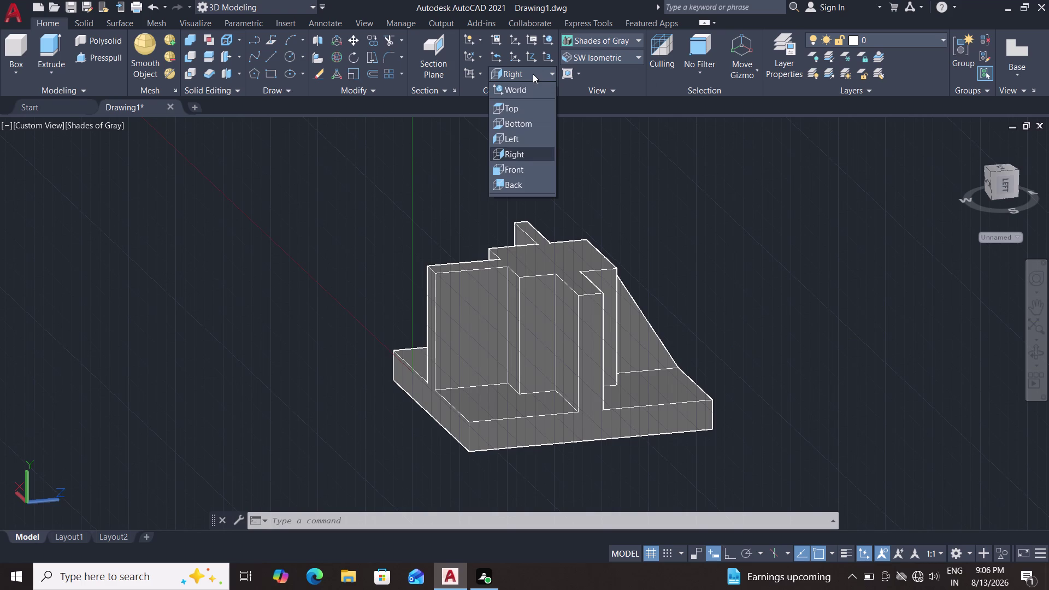
click(524, 167)
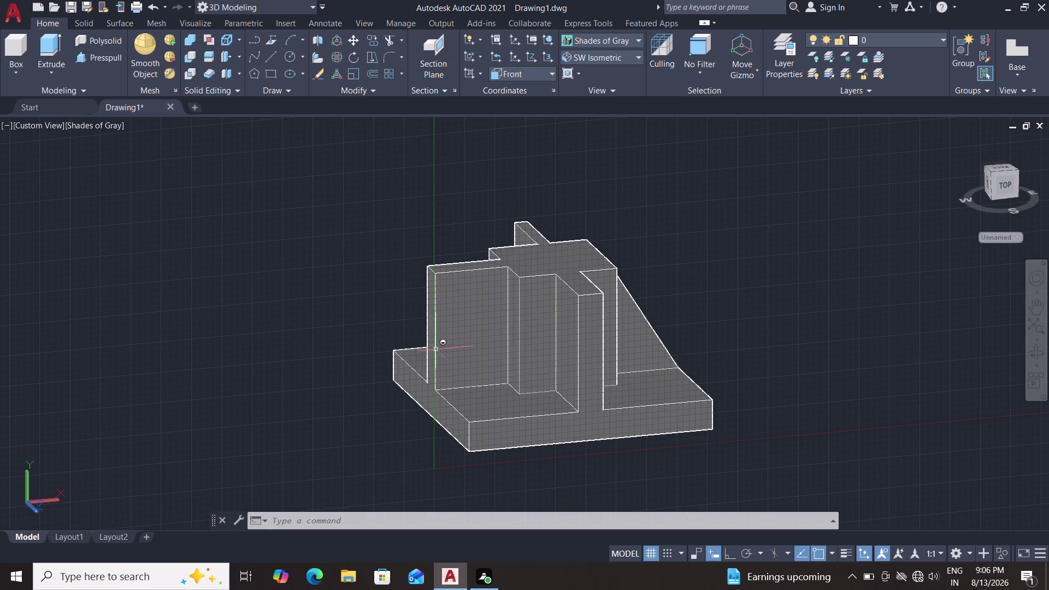
middle_drag(378, 363, 372, 389)
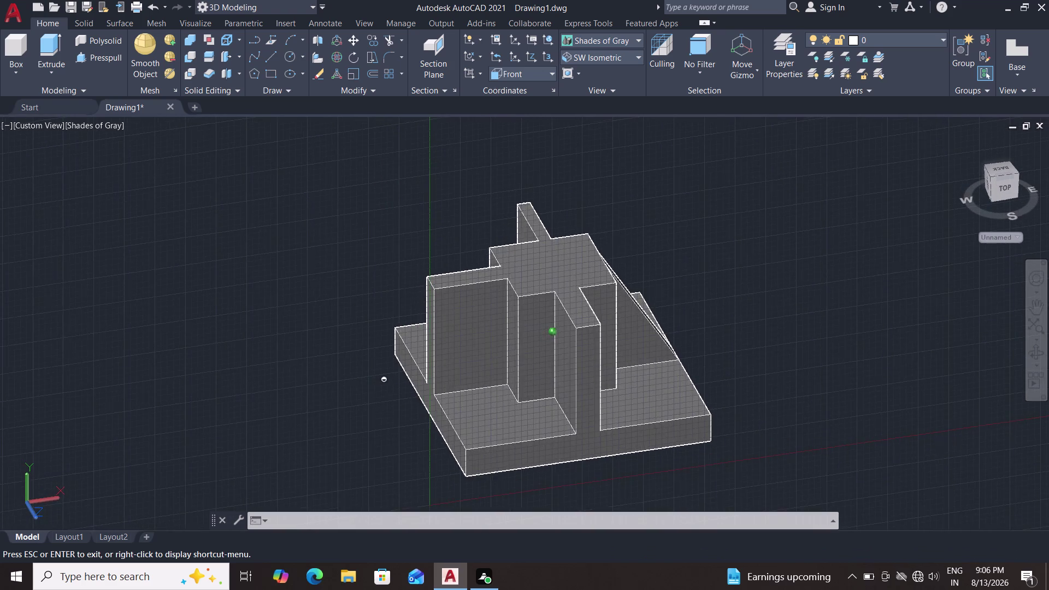
Draw a line from the upright's lower corner to its top corner.
middle_drag(371, 389, 370, 389)
scroll(up, 3)
key(l)
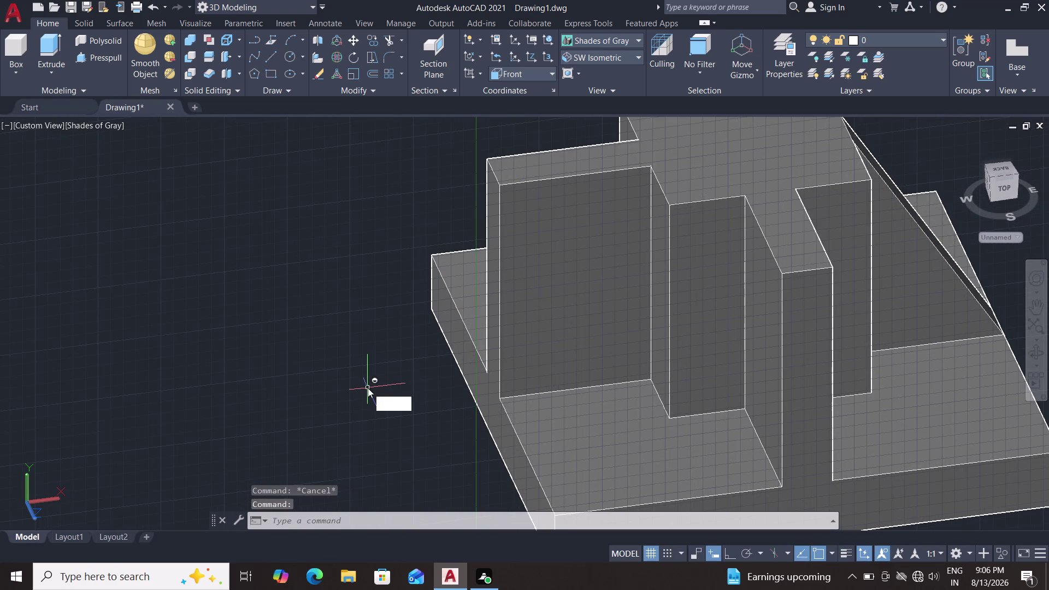
key(Return)
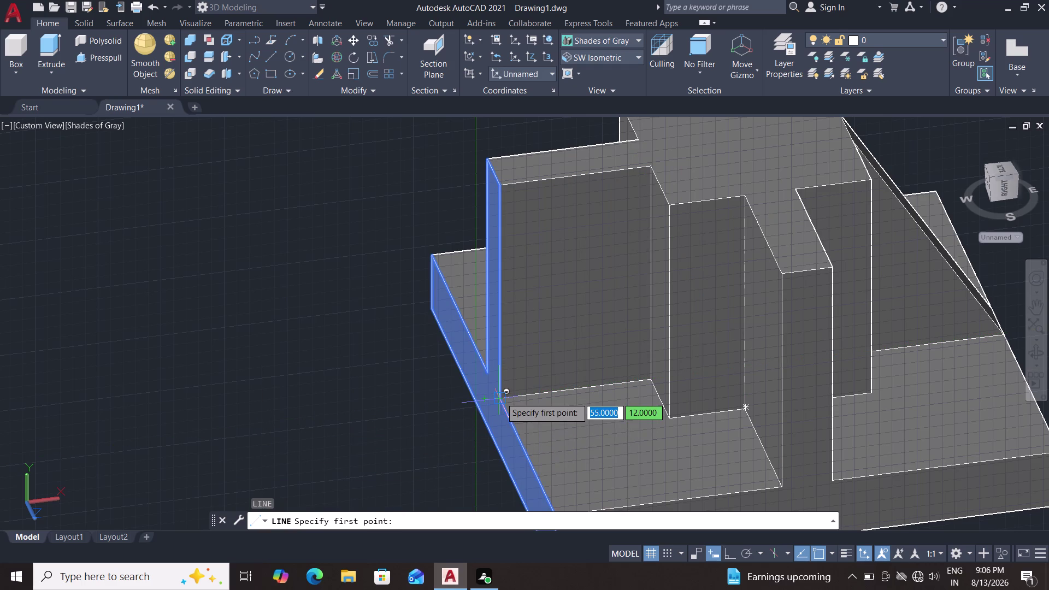
click(501, 398)
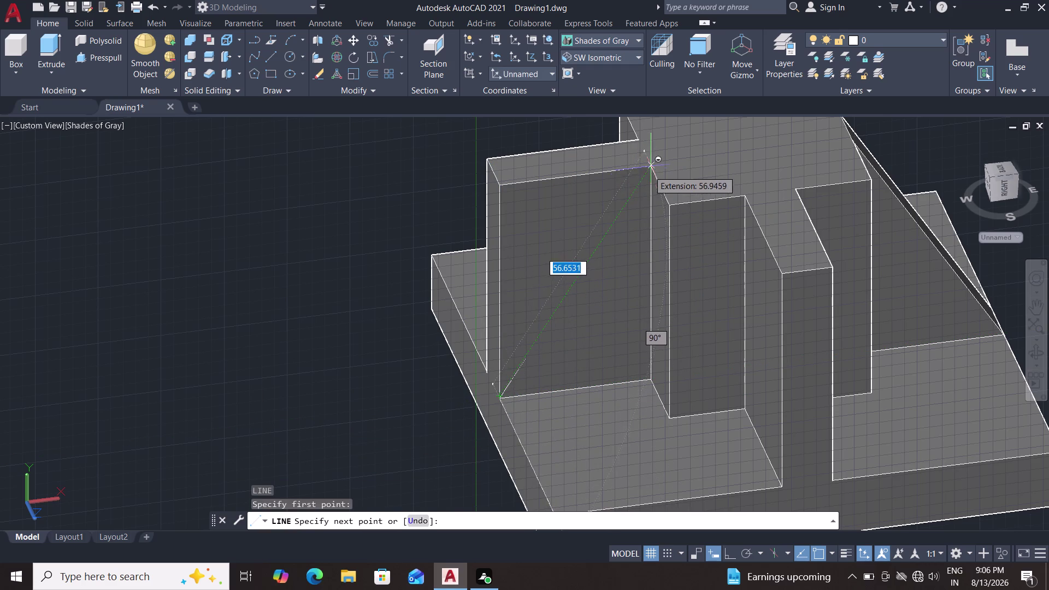
scroll(up, 3)
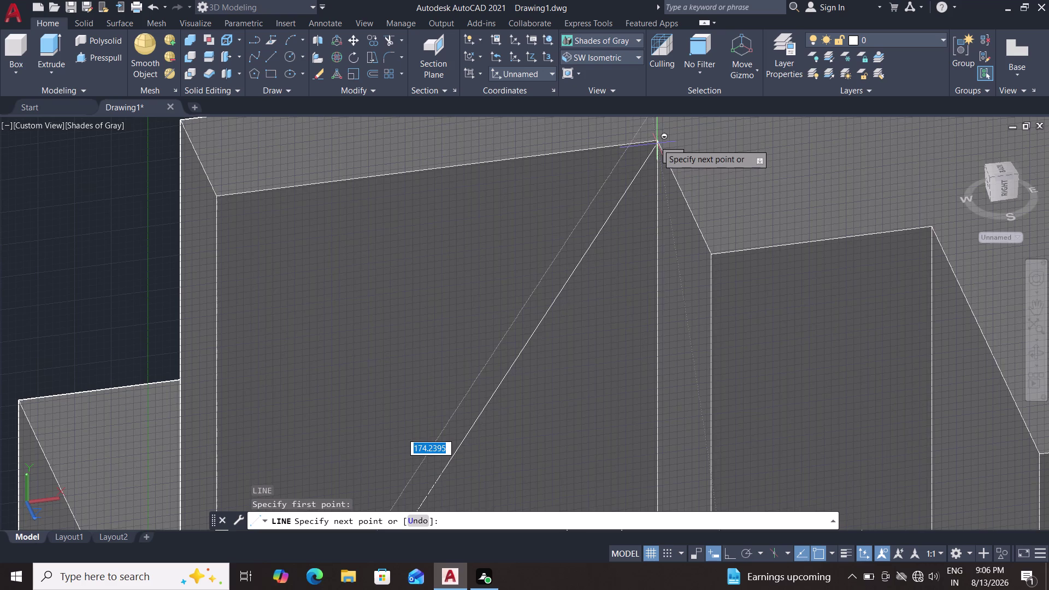
scroll(up, 3)
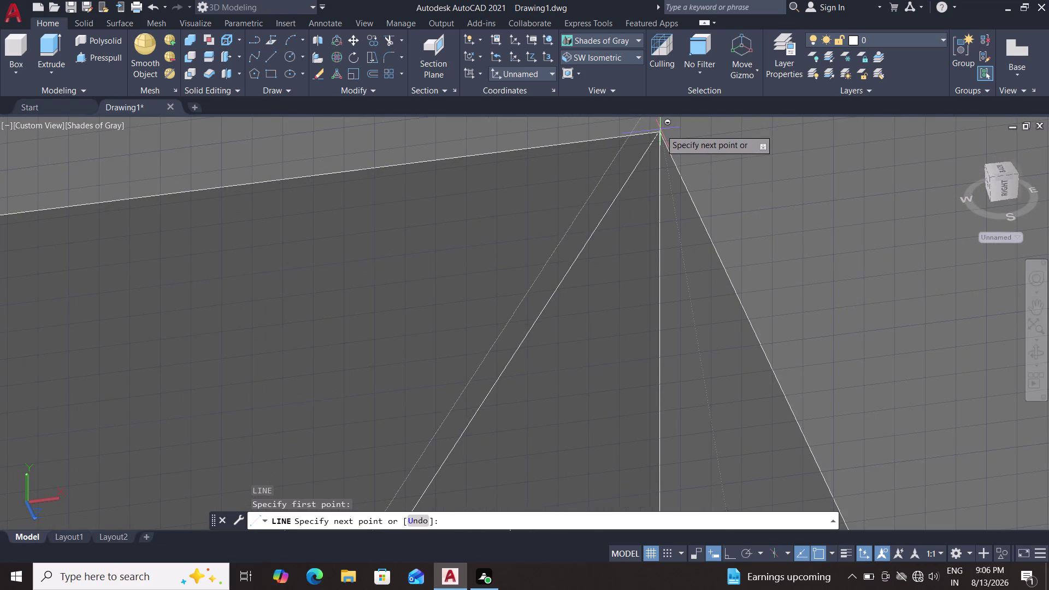
click(661, 135)
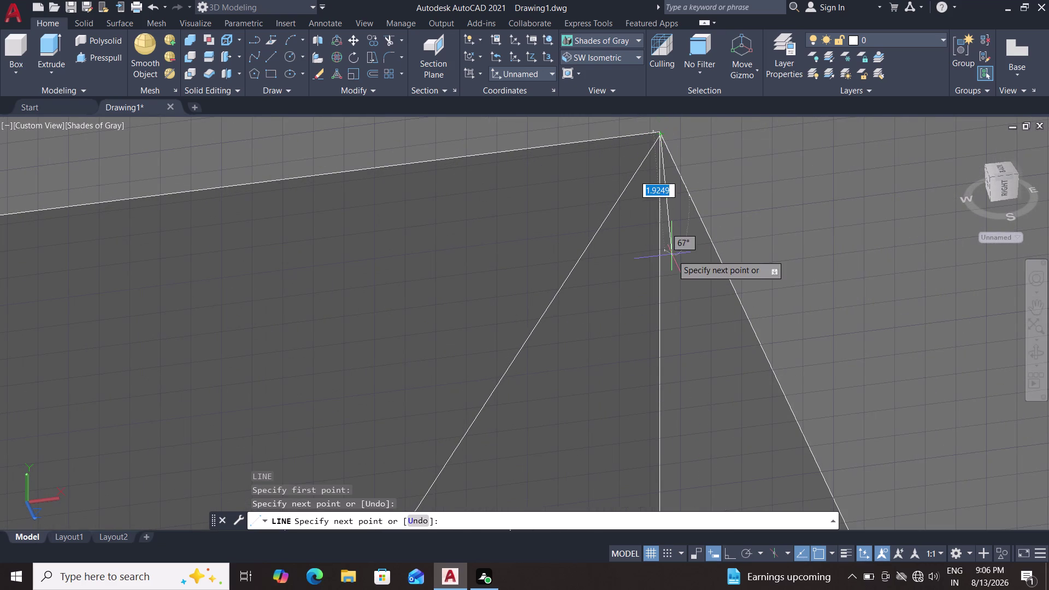
Orbit around the top corner, then cancel the line in progress.
scroll(down, 3)
middle_drag(673, 345, 586, 298)
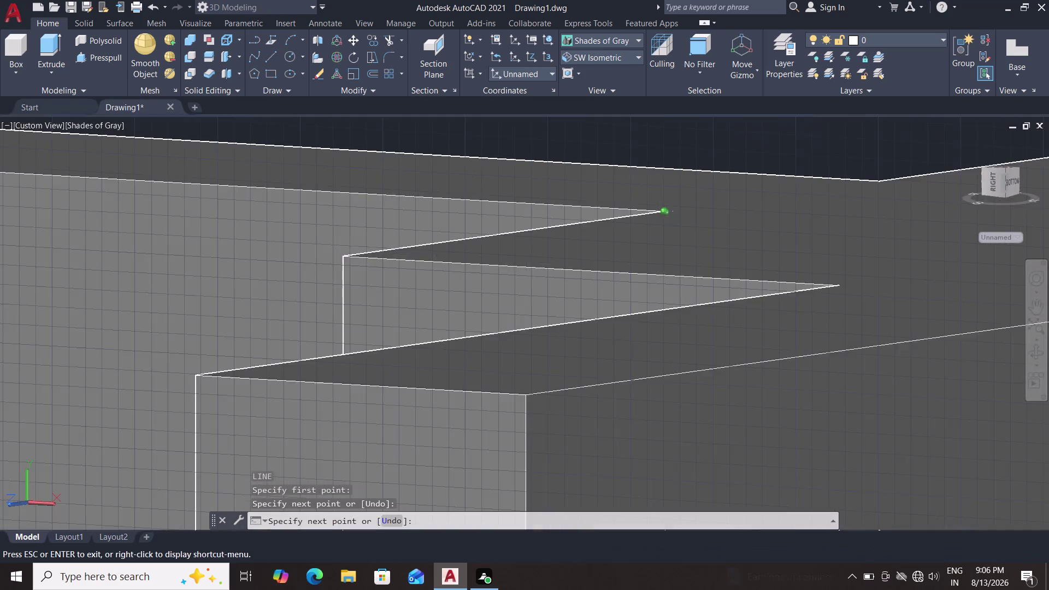
middle_drag(586, 297, 696, 311)
scroll(down, 3)
scroll(up, 3)
scroll(down, 3)
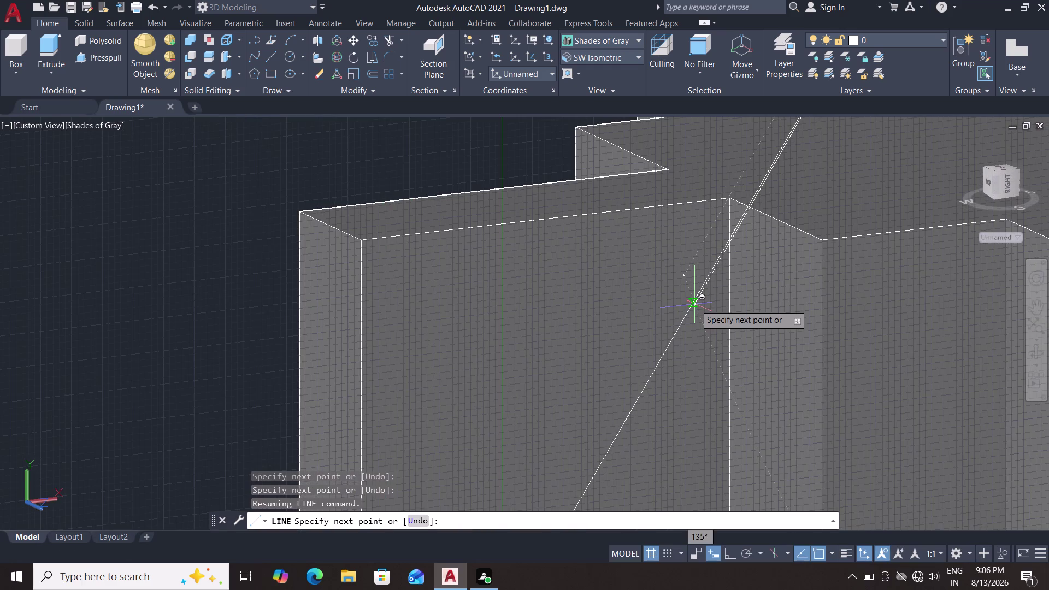
key(Escape)
Select the long stray diagonal line and delete it.
scroll(down, 3)
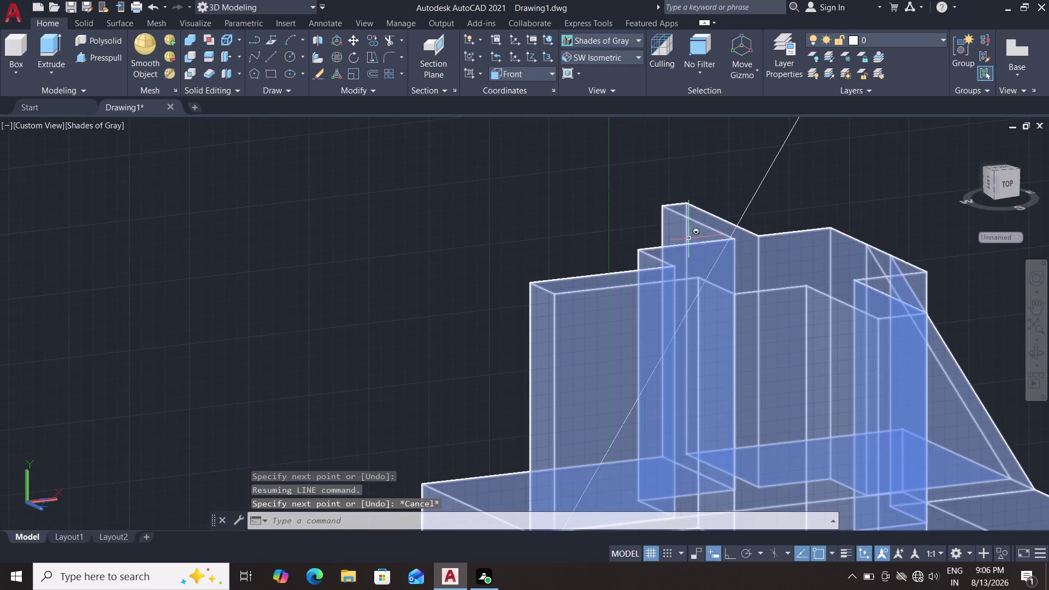
click(750, 200)
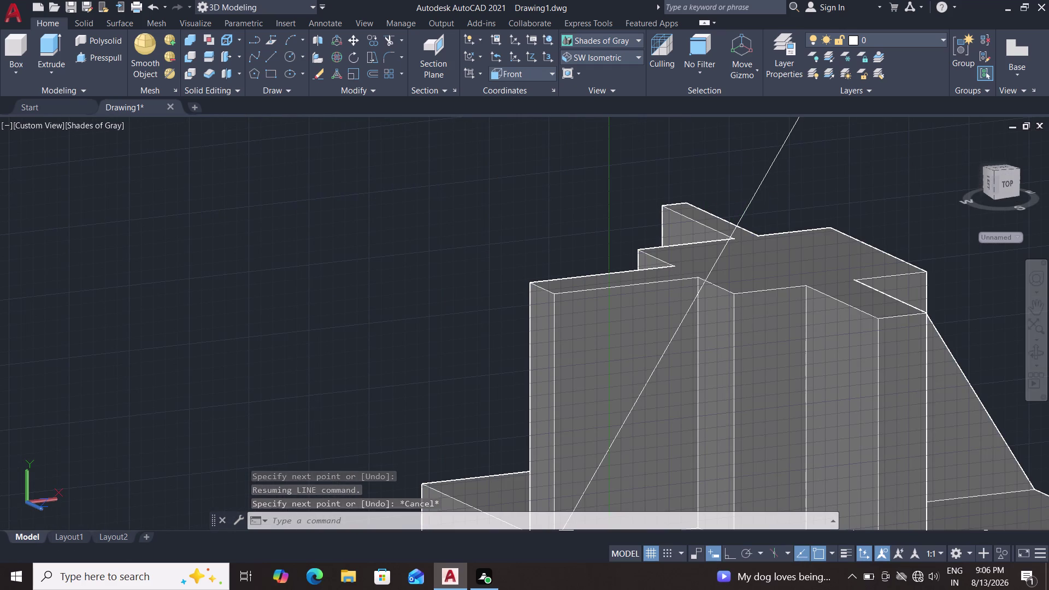
key(Delete)
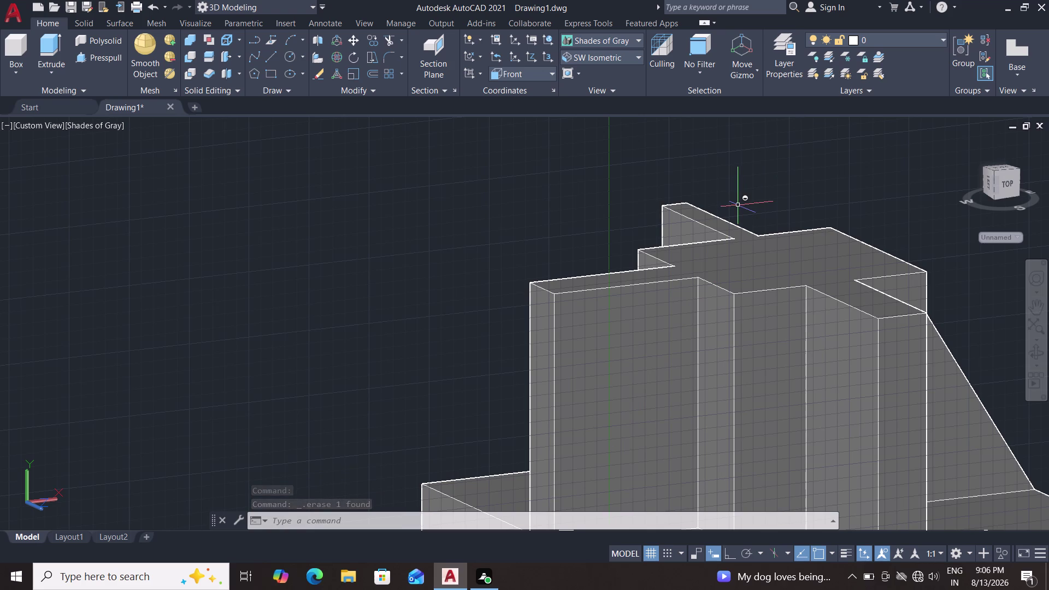
scroll(down, 3)
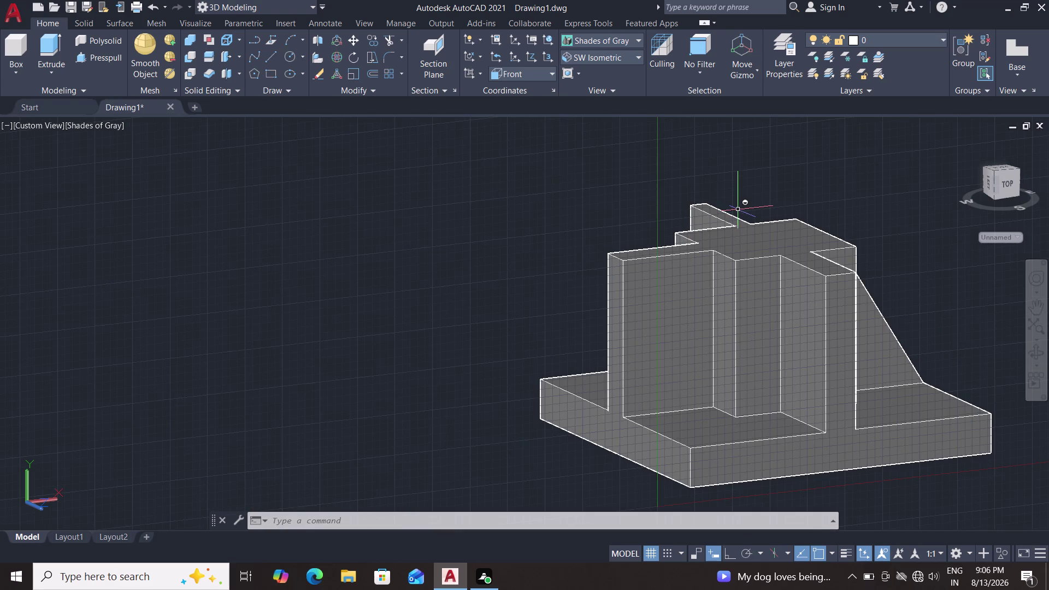
click(545, 78)
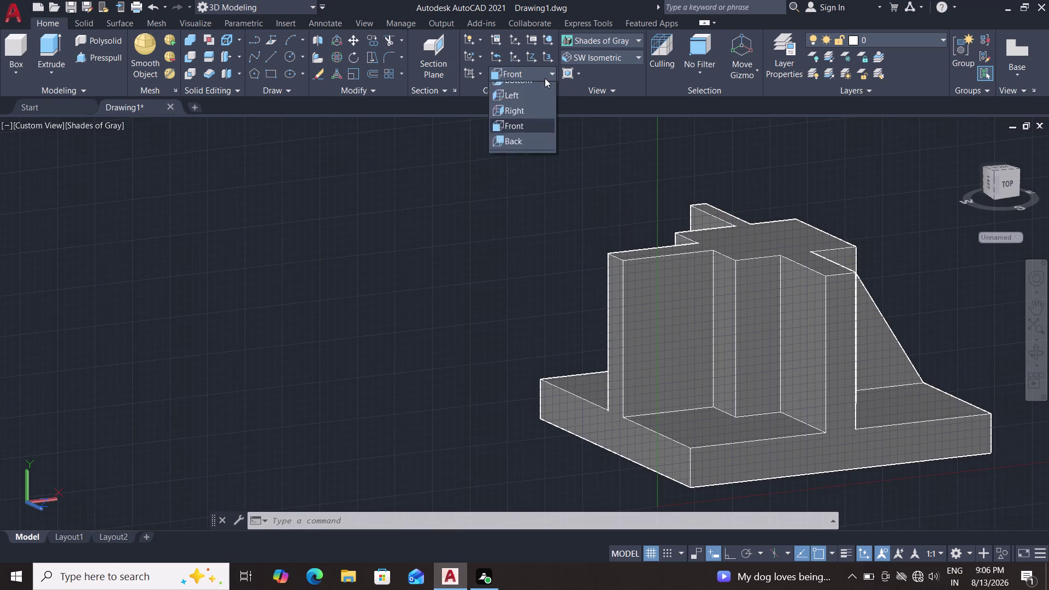
Set the UCS to World and the view to SW Isometric, centring the bracket.
click(539, 86)
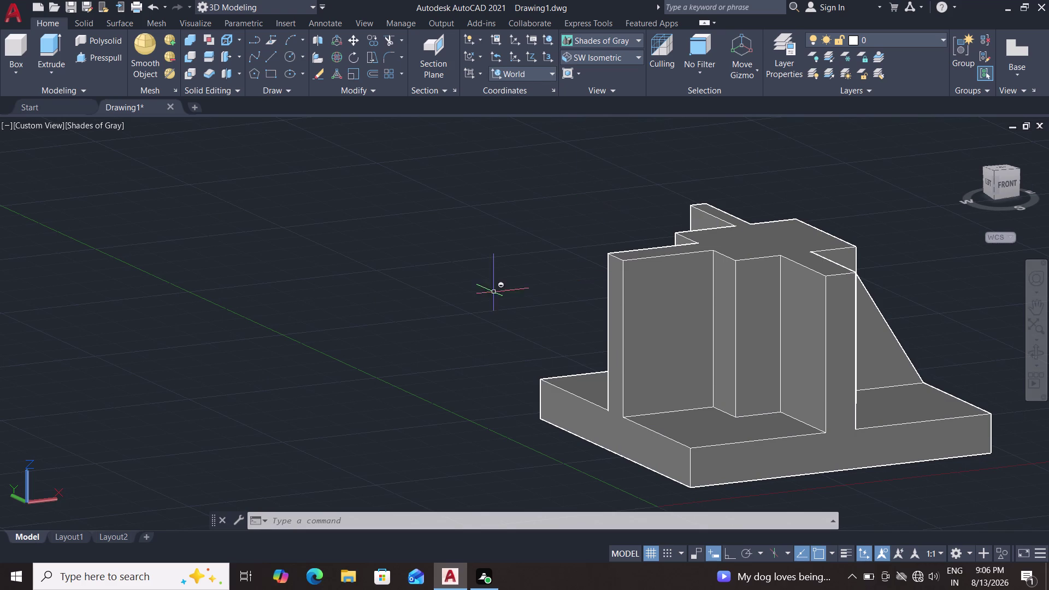
click(633, 53)
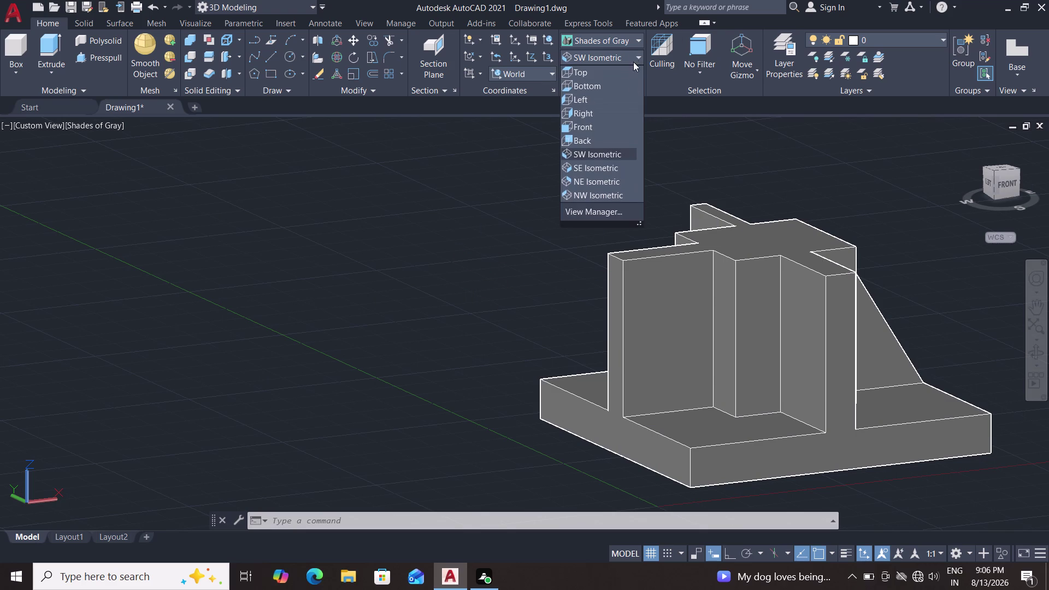
click(615, 154)
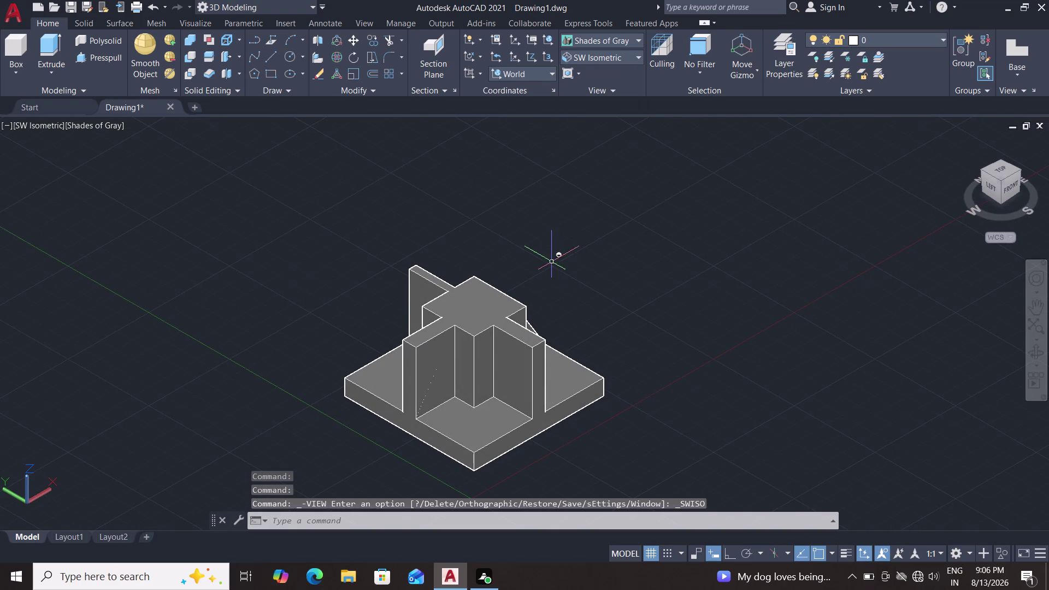
scroll(up, 3)
middle_drag(562, 315, 591, 286)
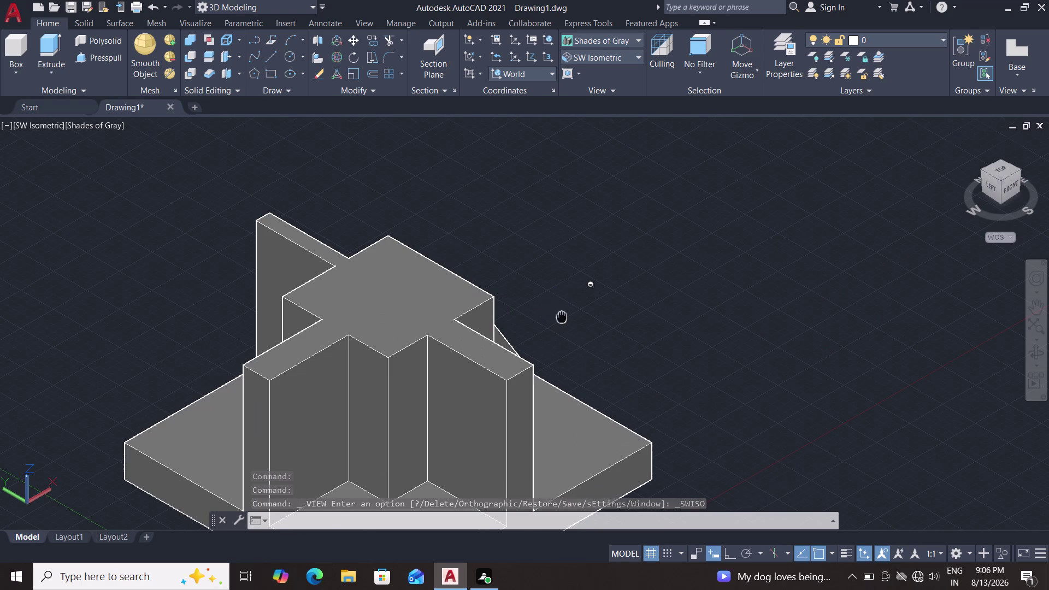
middle_drag(591, 286, 660, 243)
Draw a diagonal line from the upright block's bottom corner to its top corner.
key(l)
key(Return)
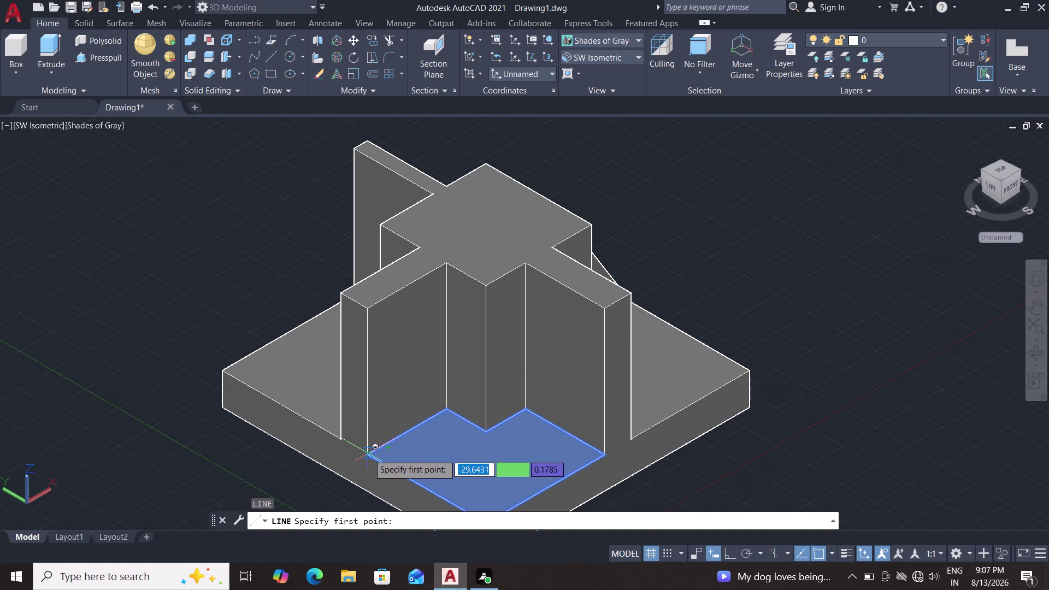
double_click(368, 455)
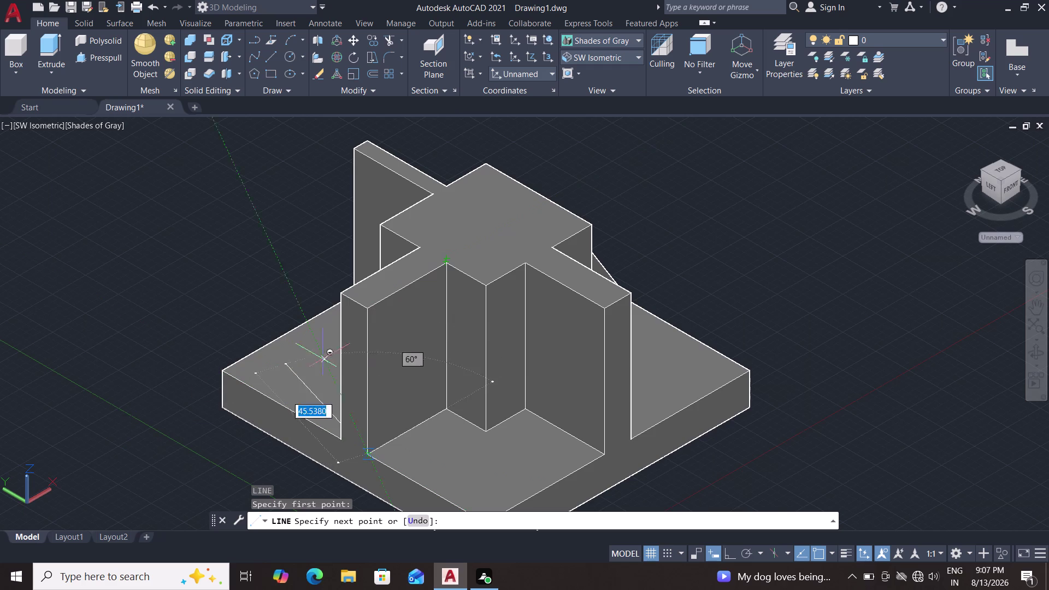
scroll(up, 3)
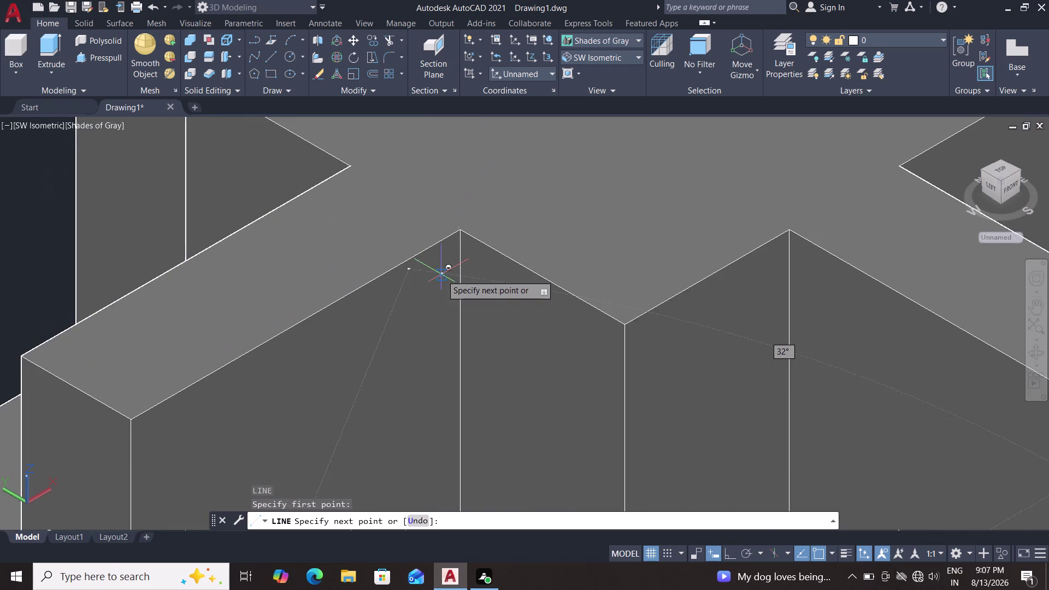
click(462, 230)
key(Escape)
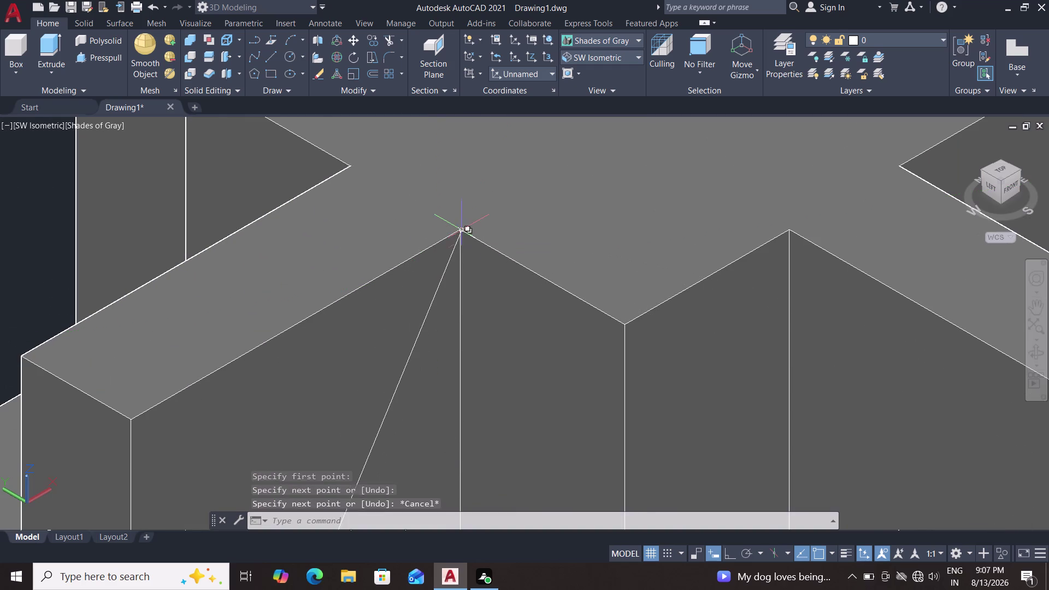
scroll(down, 3)
middle_drag(286, 439, 318, 435)
scroll(down, 3)
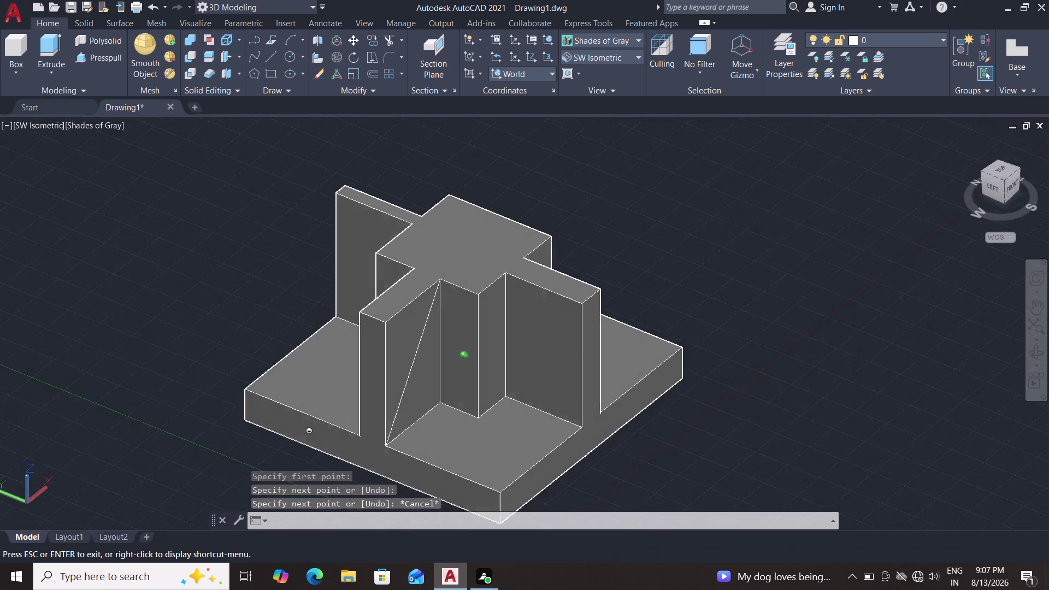
middle_drag(318, 435, 254, 436)
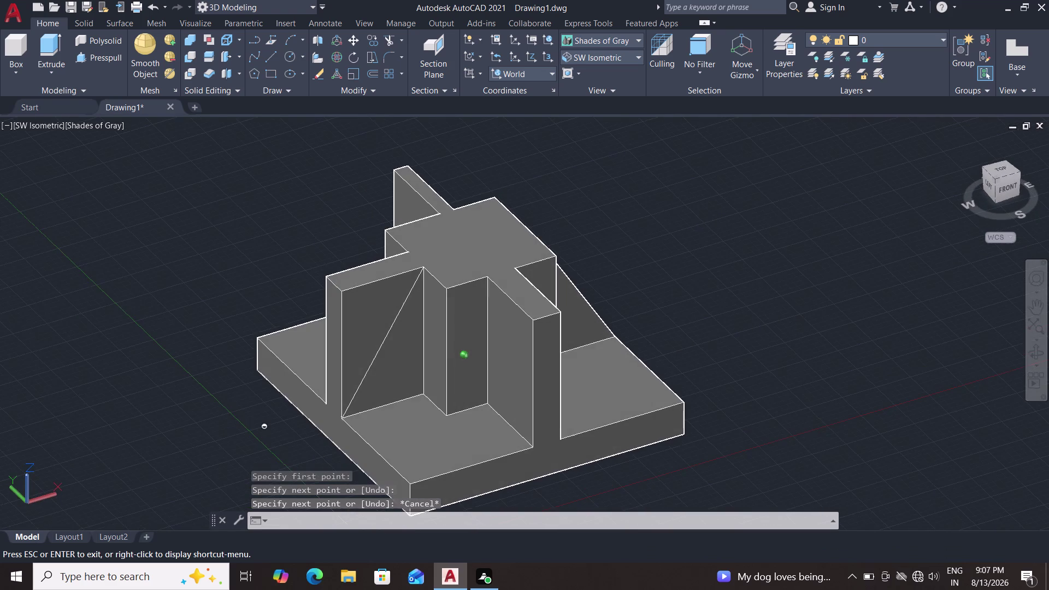
middle_drag(254, 436, 248, 413)
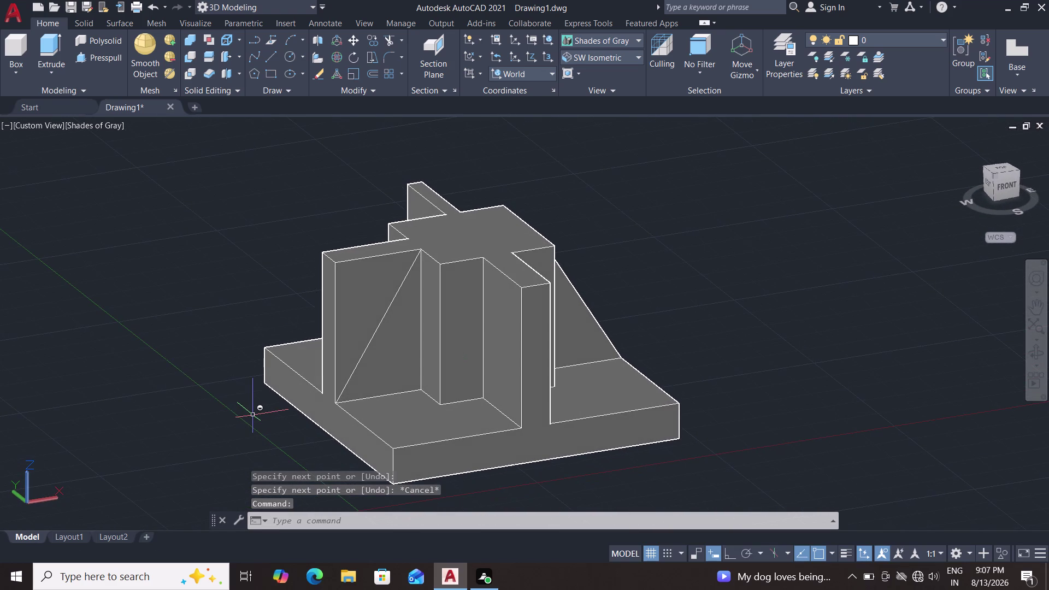
Cancel the line attempt and delete the stray slanted line.
key(l)
key(Return)
scroll(up, 3)
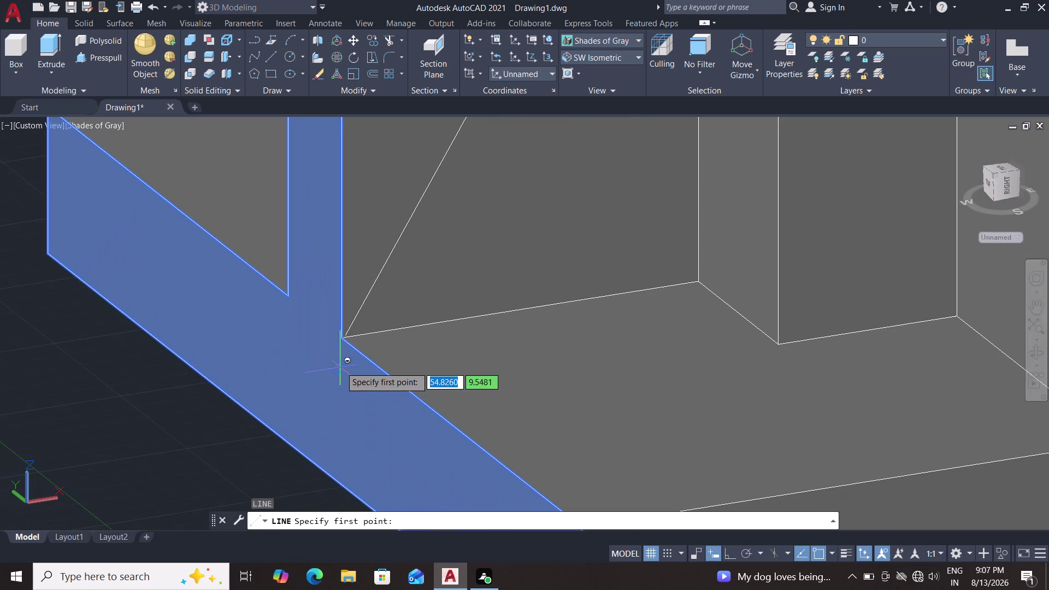
scroll(up, 3)
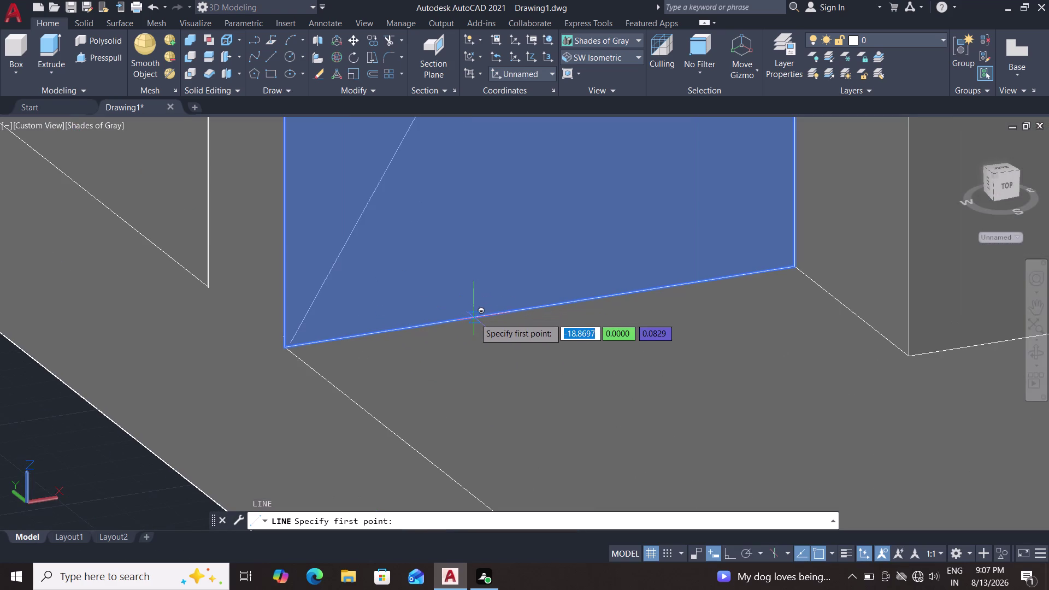
scroll(up, 3)
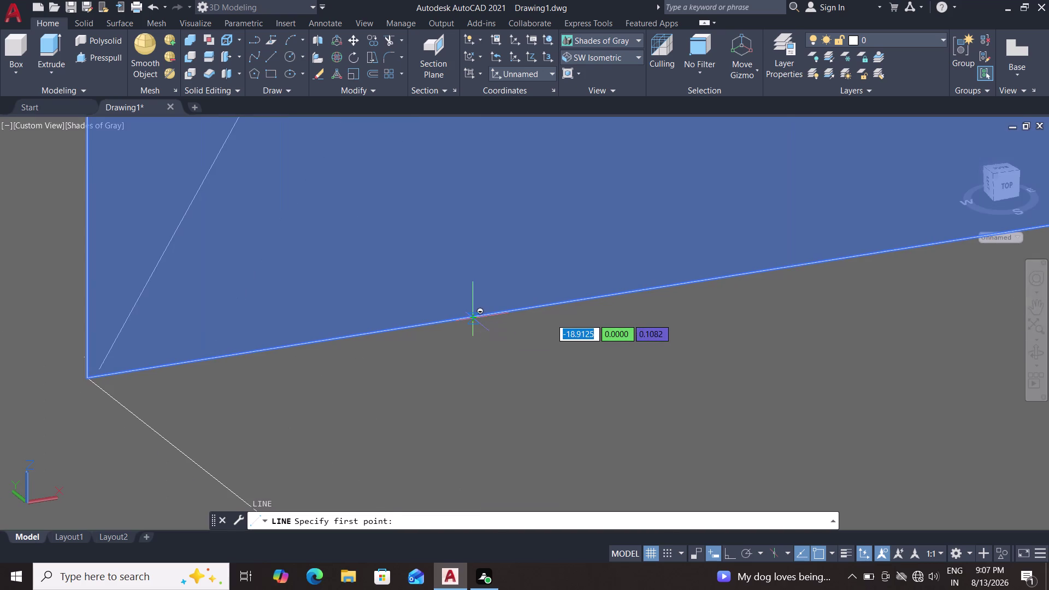
key(Escape)
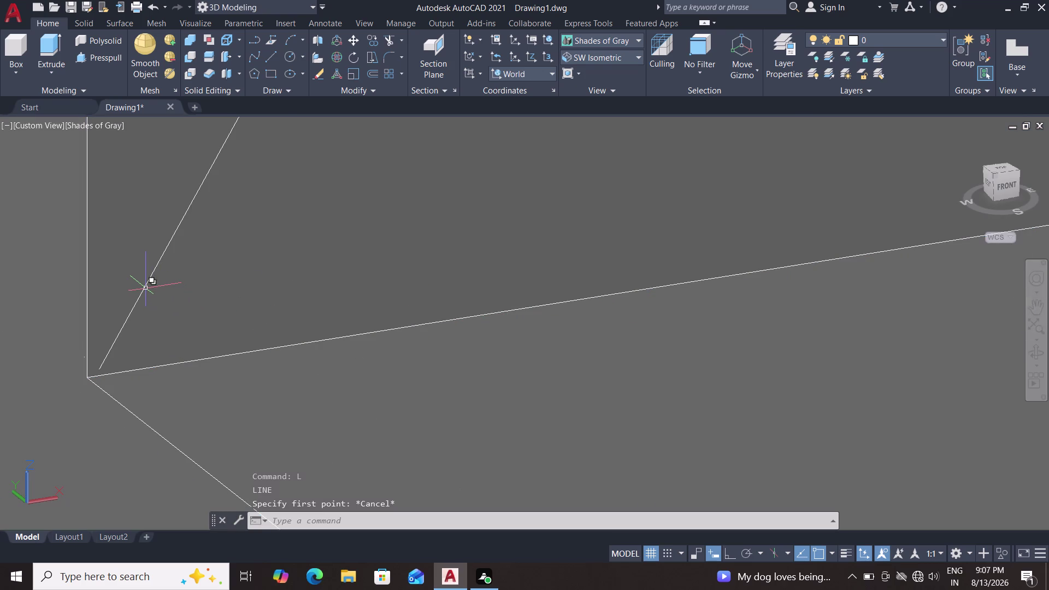
click(146, 288)
key(Delete)
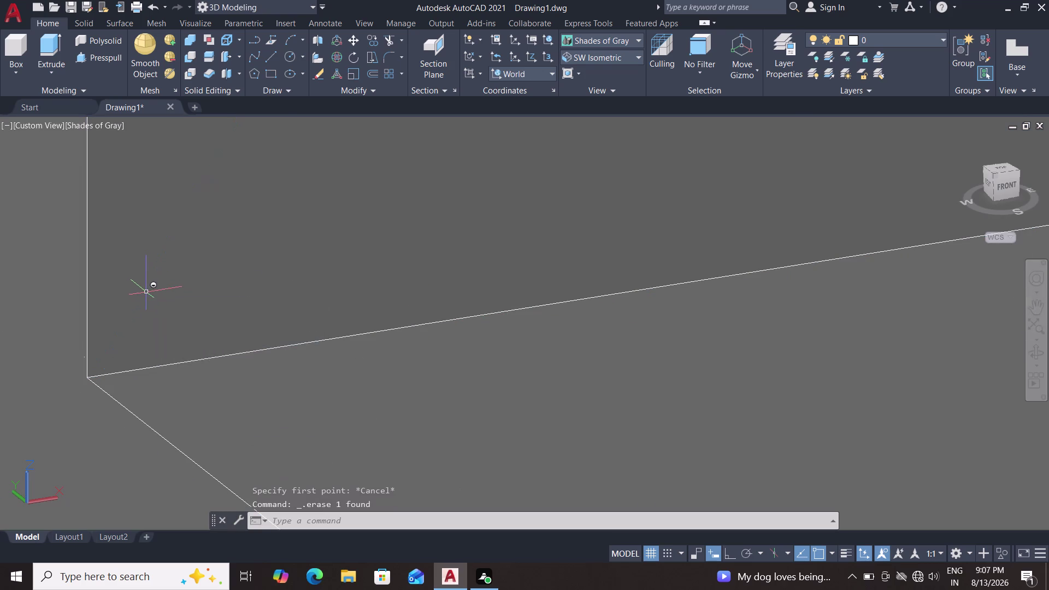
middle_drag(182, 279, 209, 420)
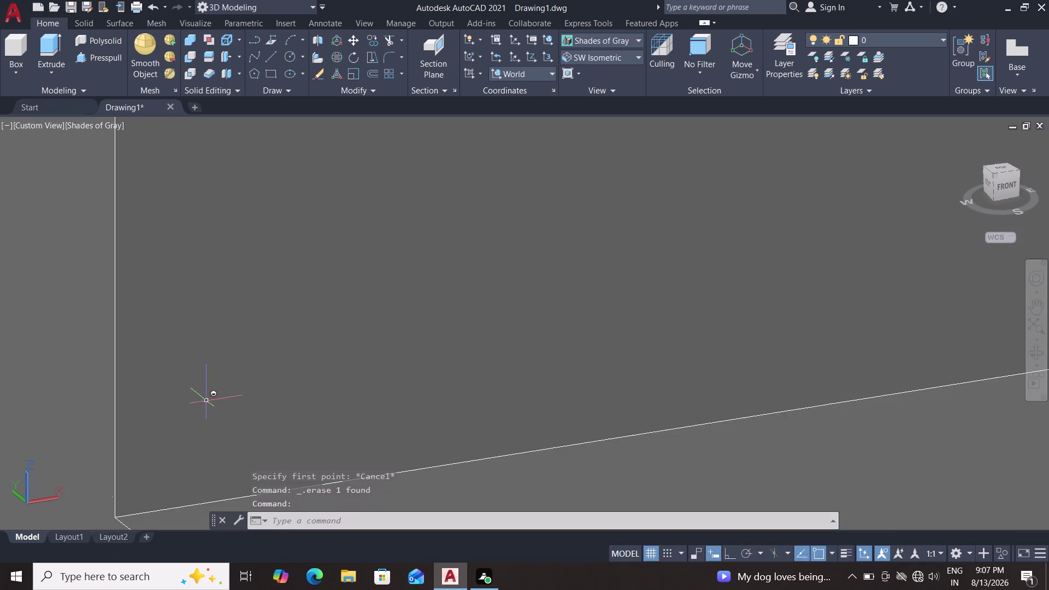
Start a new line at the rib face's bottom corner.
key(l)
key(Return)
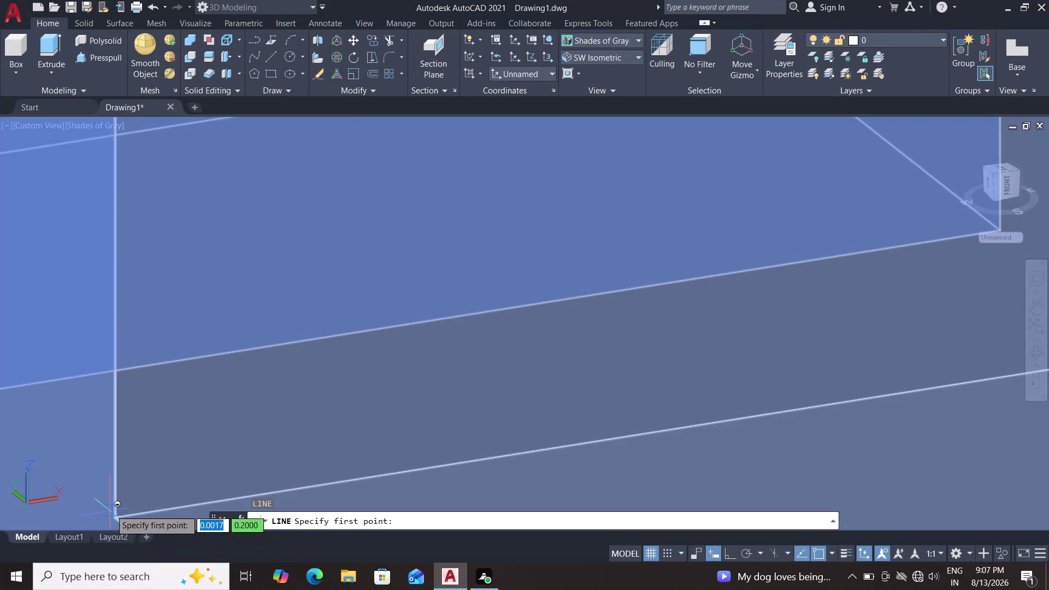
click(119, 514)
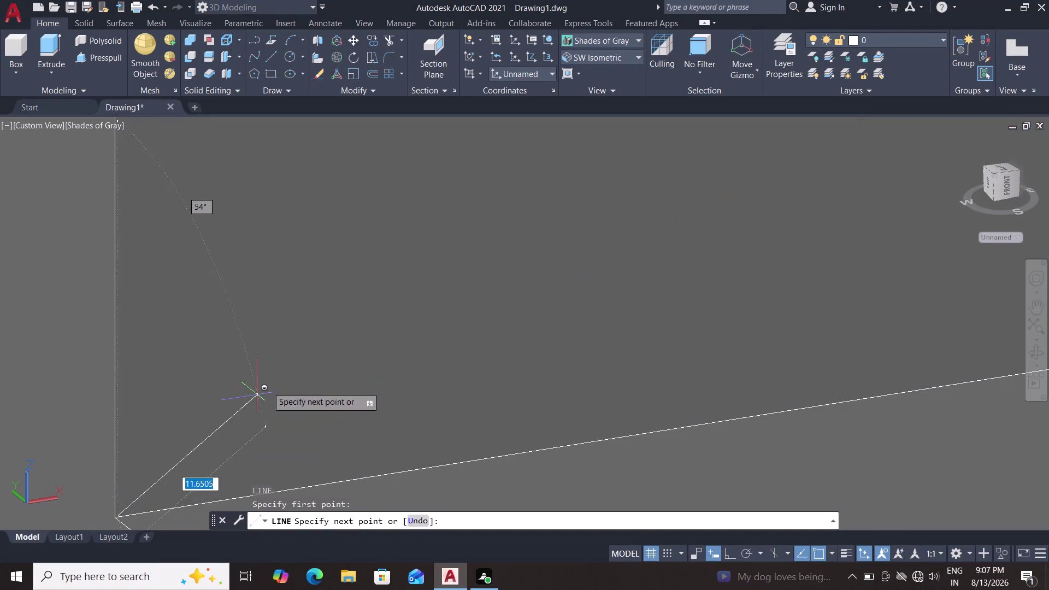
scroll(down, 3)
middle_drag(363, 315, 368, 342)
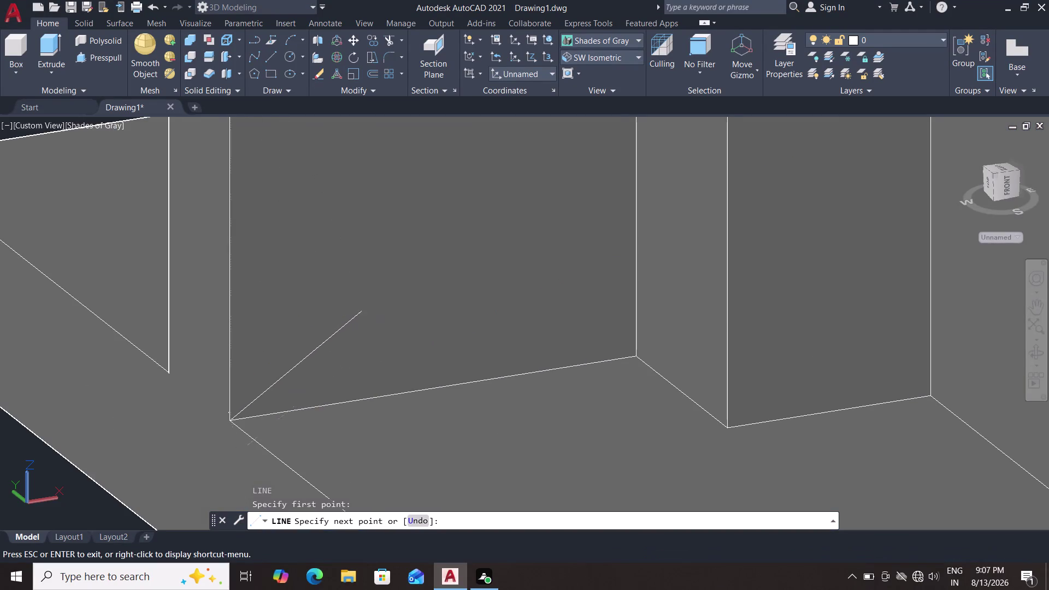
middle_drag(368, 342, 370, 395)
scroll(down, 3)
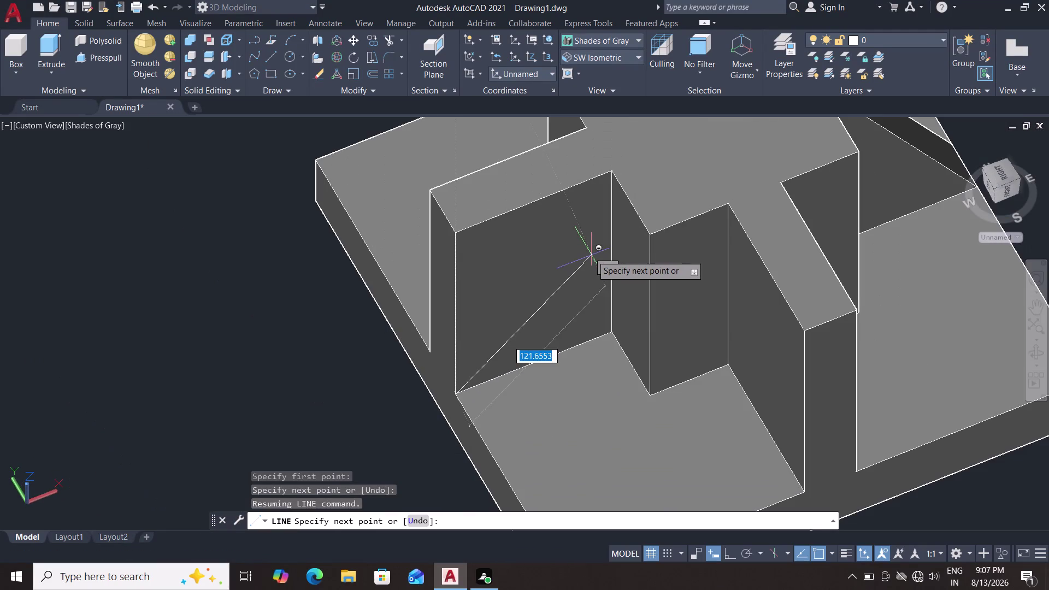
Orbit to the rib side and end the vertical line at the face's top corner.
middle_drag(590, 247, 566, 313)
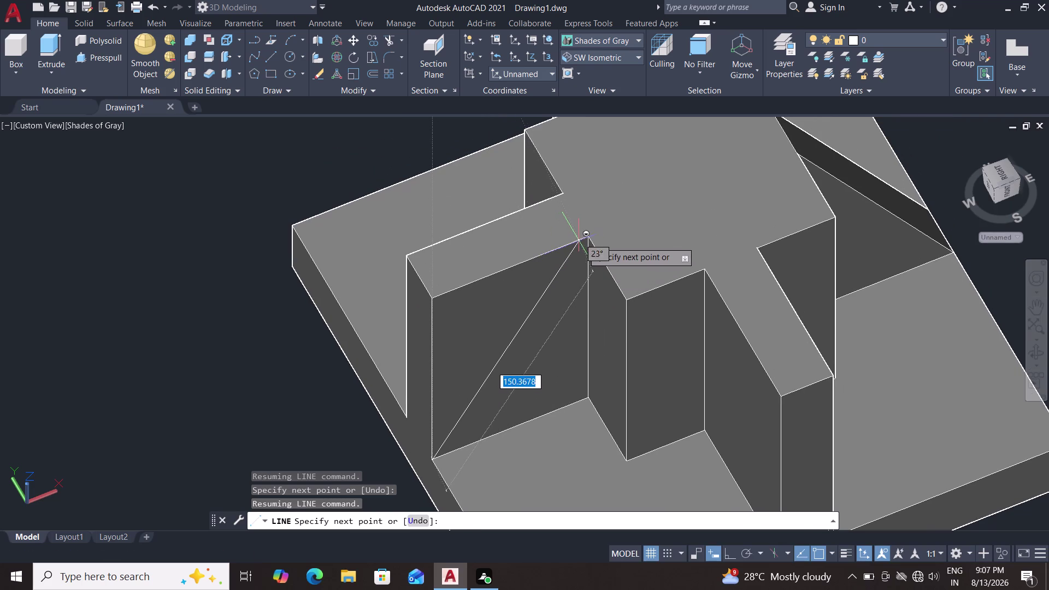
scroll(up, 3)
scroll(up, 3)
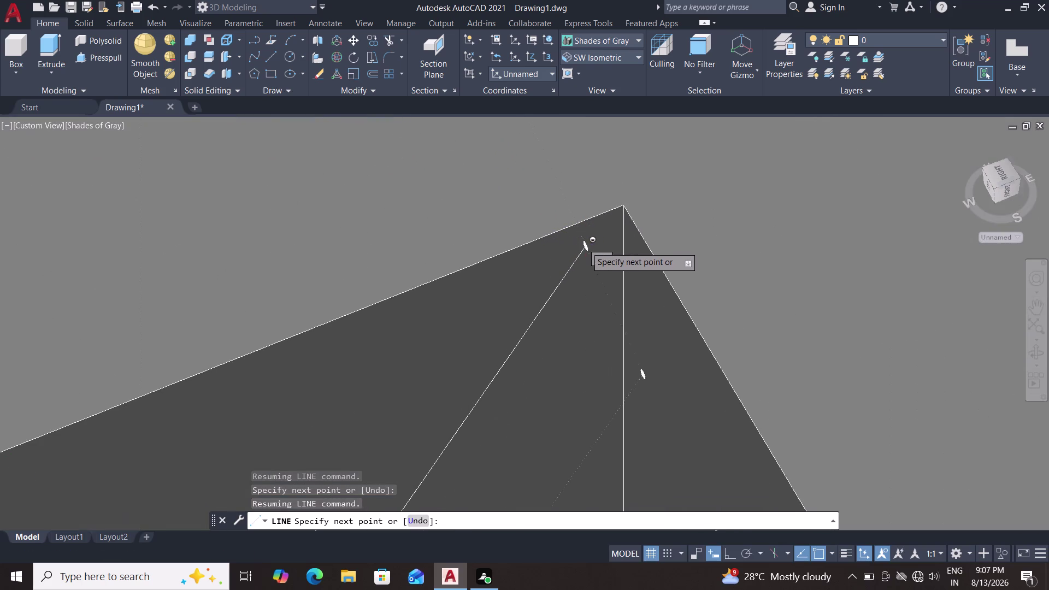
scroll(up, 3)
scroll(up, 3)
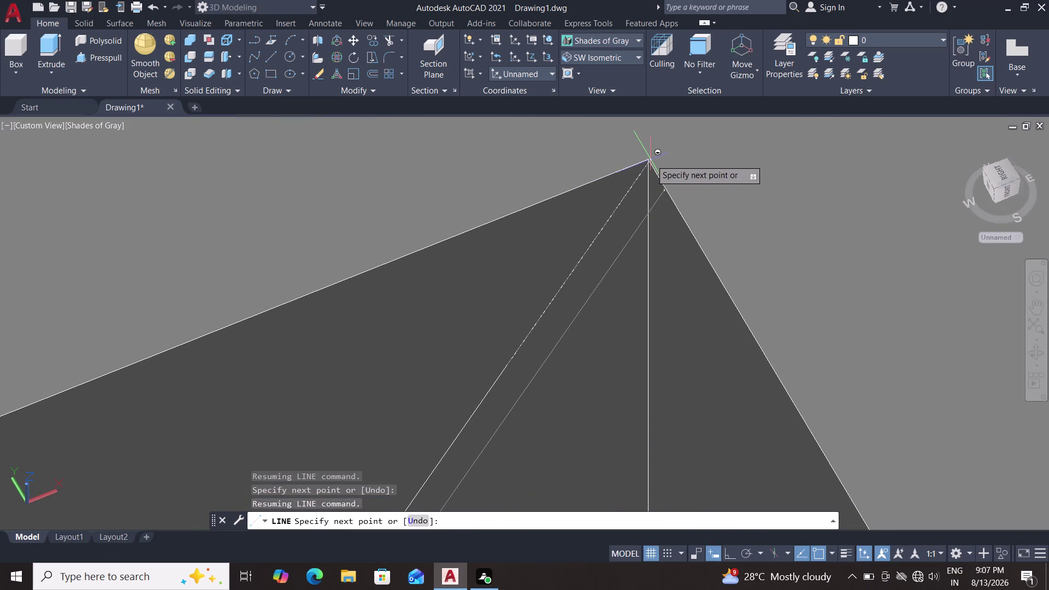
click(650, 160)
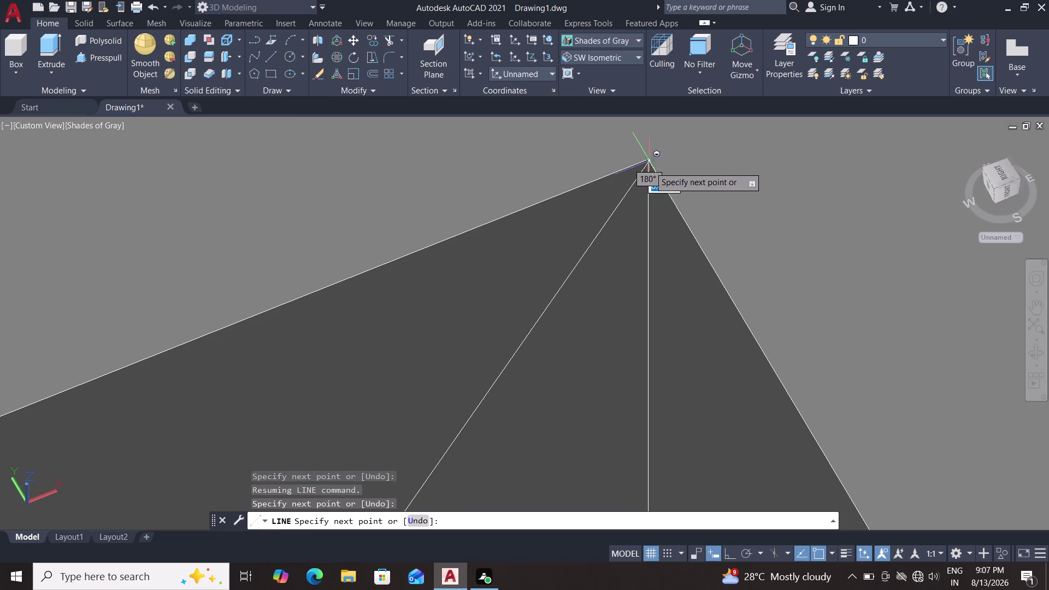
scroll(down, 3)
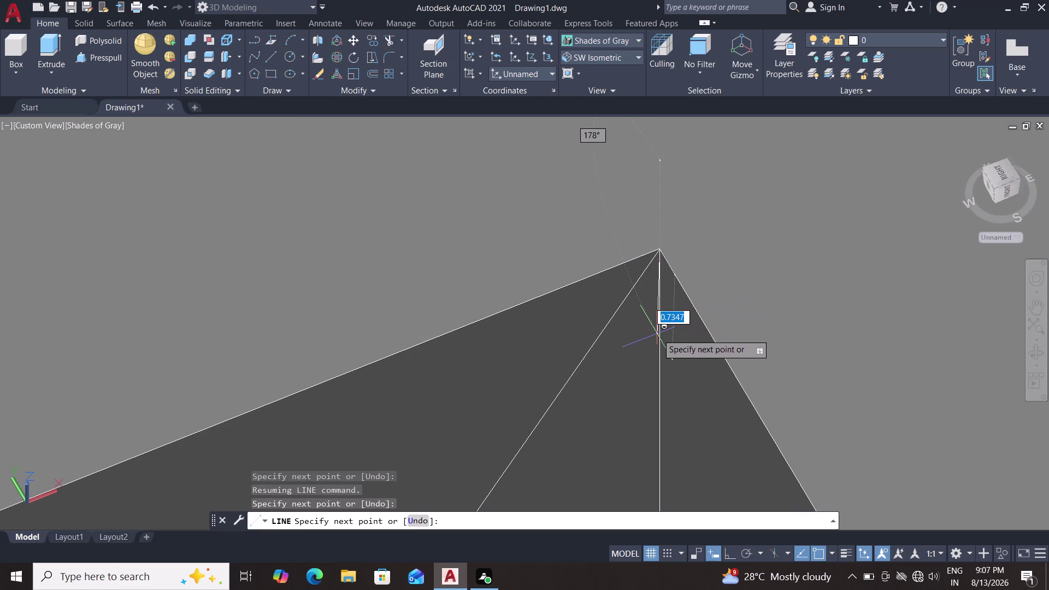
key(Escape)
scroll(up, 3)
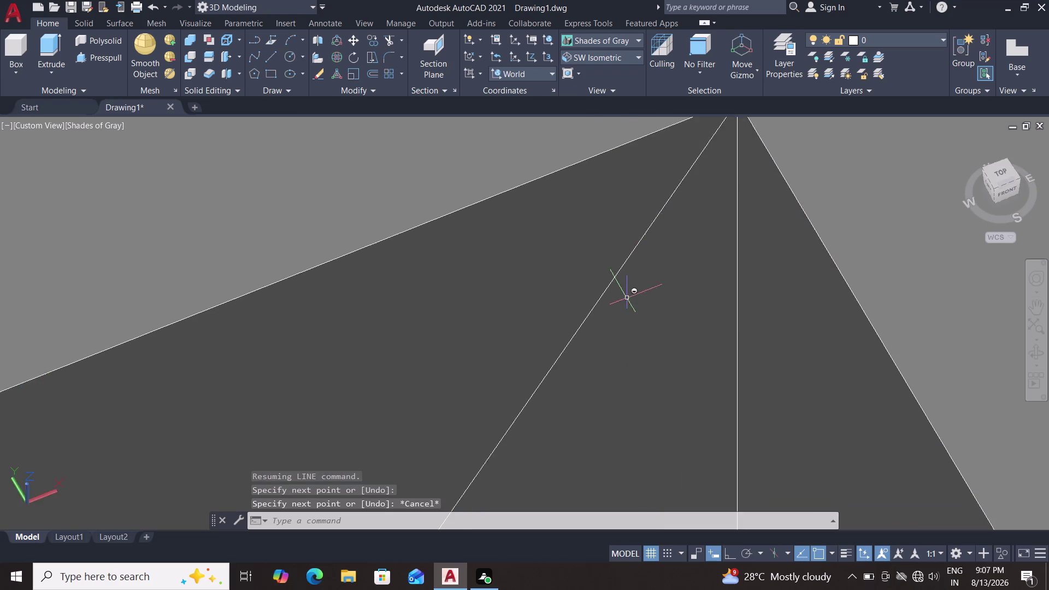
Select the diagonal line via Selection cycling and drag its upper endpoint toward the apex.
scroll(up, 3)
middle_drag(659, 268, 575, 470)
middle_drag(772, 264, 764, 297)
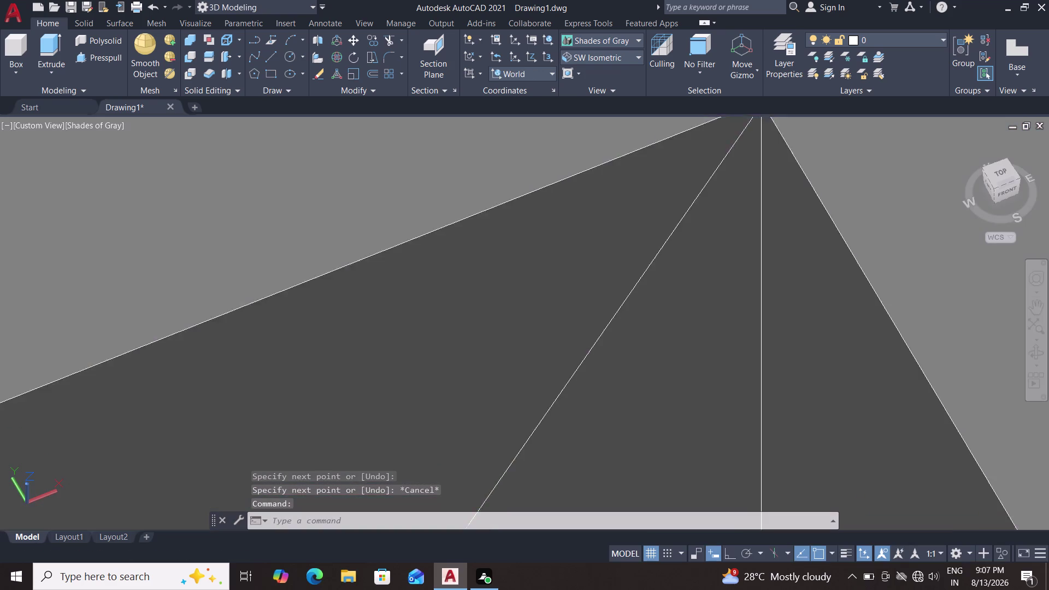
middle_drag(764, 297, 753, 338)
scroll(down, 3)
scroll(up, 3)
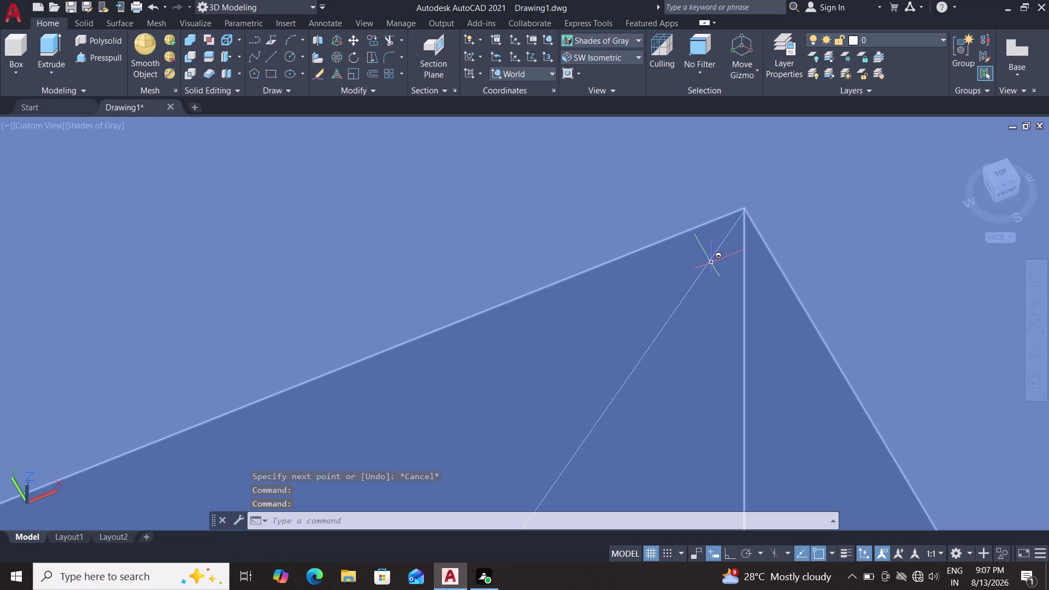
click(710, 260)
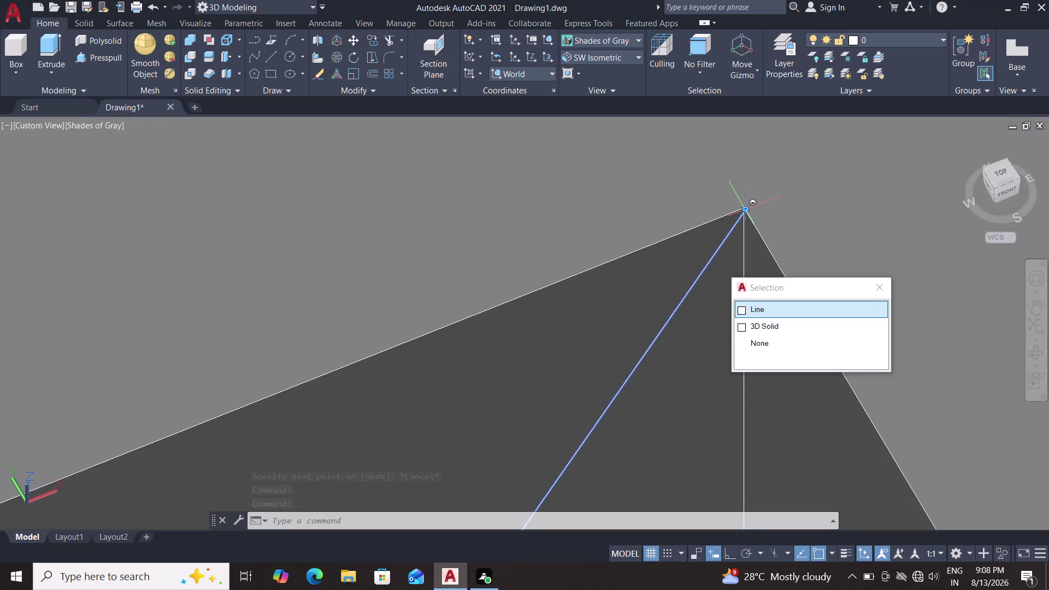
click(747, 208)
click(738, 209)
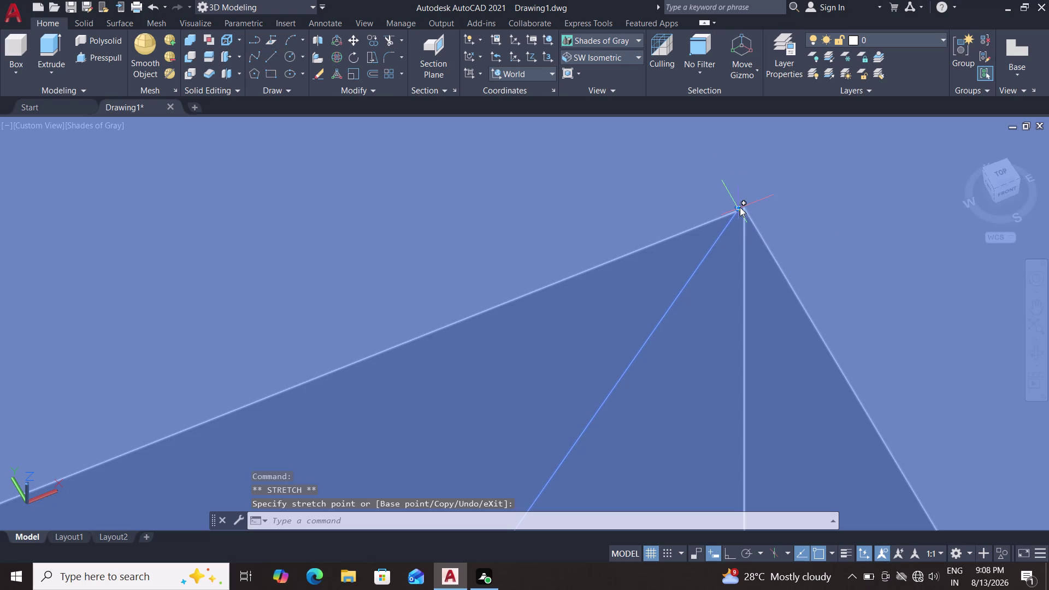
click(740, 207)
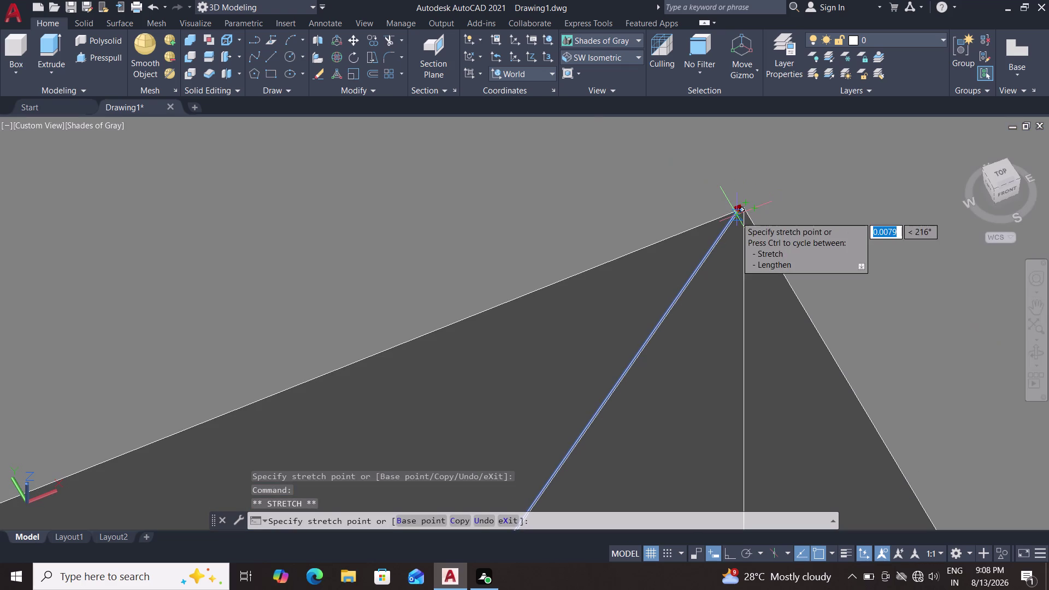
click(736, 217)
Drag the endpoint again so it lands exactly on the apex, then clear the selection.
scroll(up, 3)
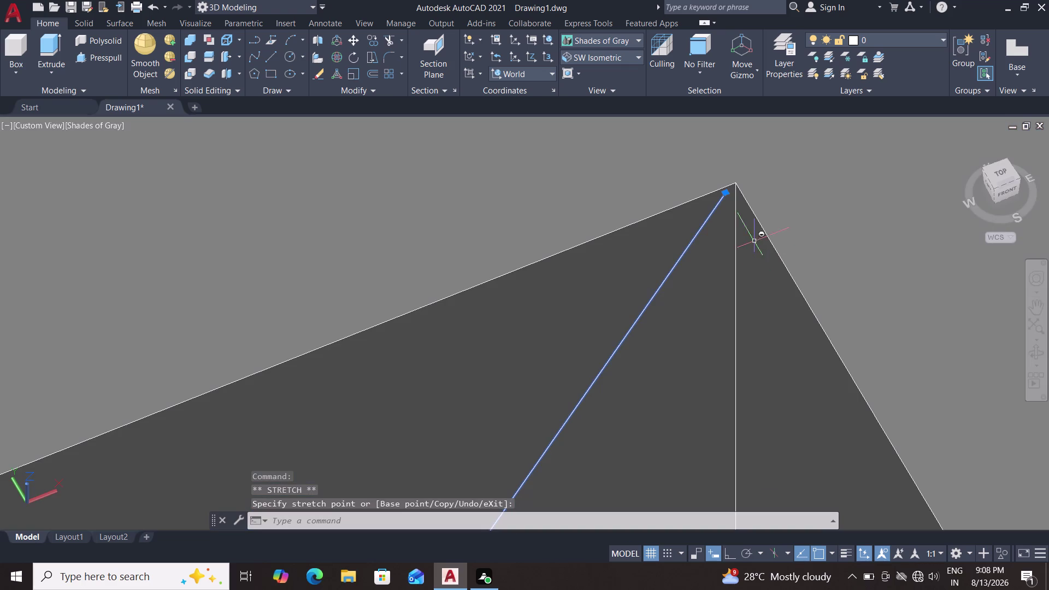
click(724, 193)
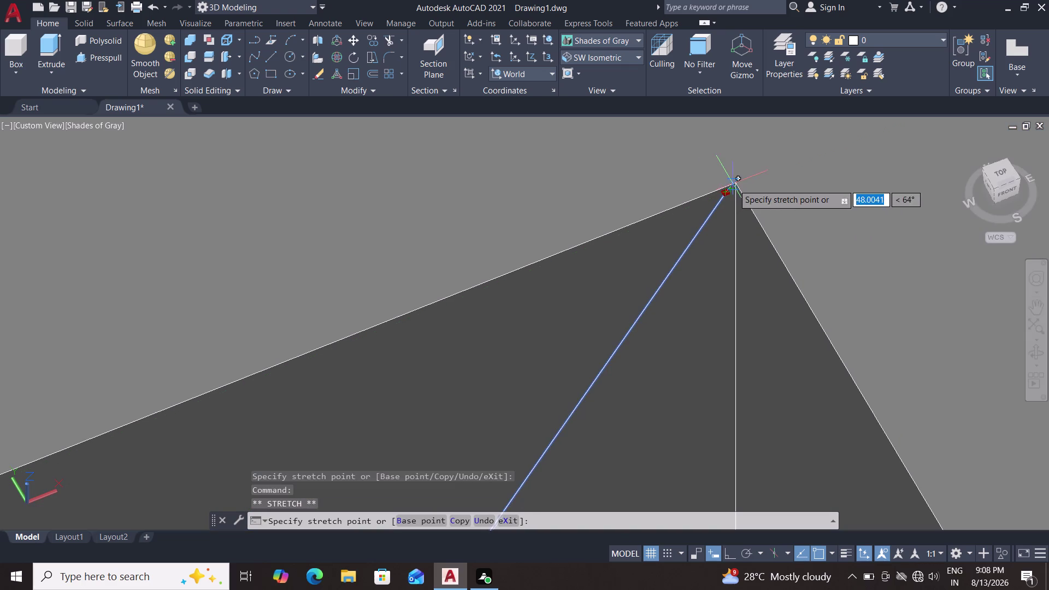
click(736, 181)
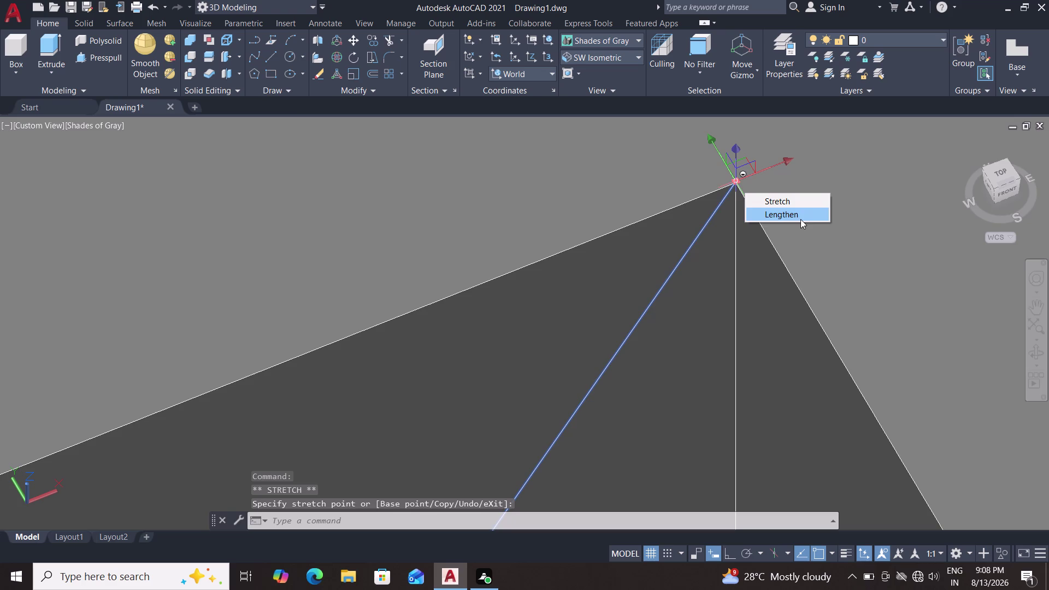
key(Escape)
scroll(down, 3)
scroll(down, 3)
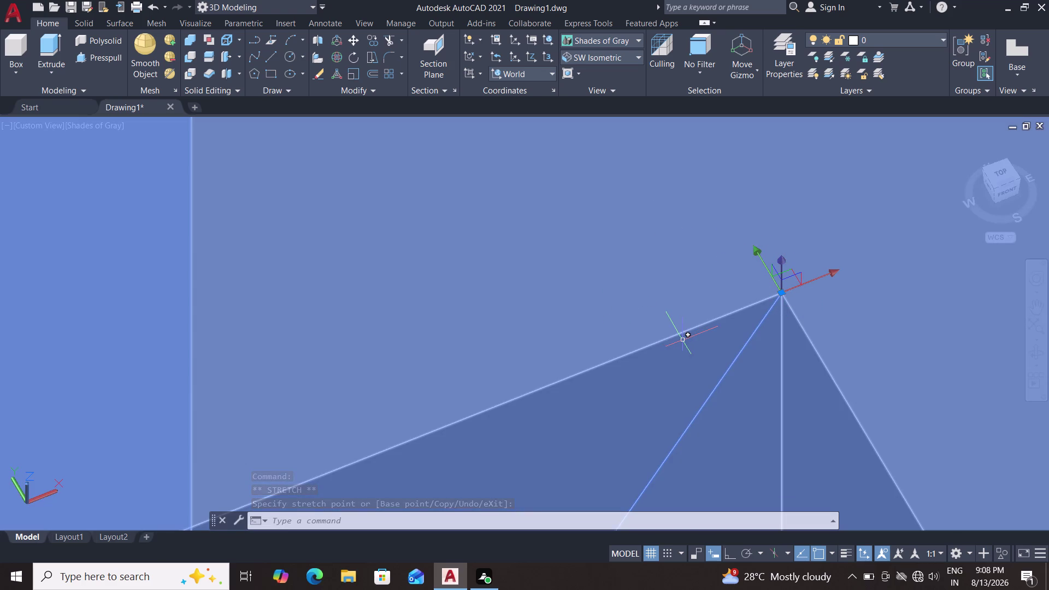
key(Escape)
key(Escape)
scroll(down, 3)
scroll(down, 3)
middle_drag(692, 372, 701, 271)
middle_drag(703, 260, 709, 249)
middle_click(729, 223)
middle_drag(738, 282, 743, 257)
scroll(up, 3)
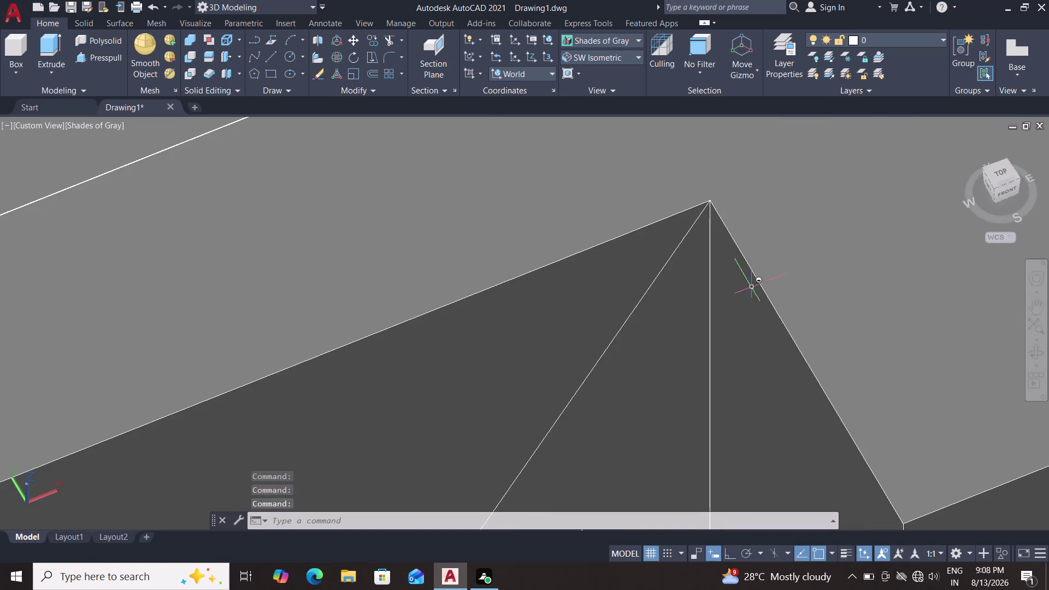
middle_drag(725, 458, 690, 293)
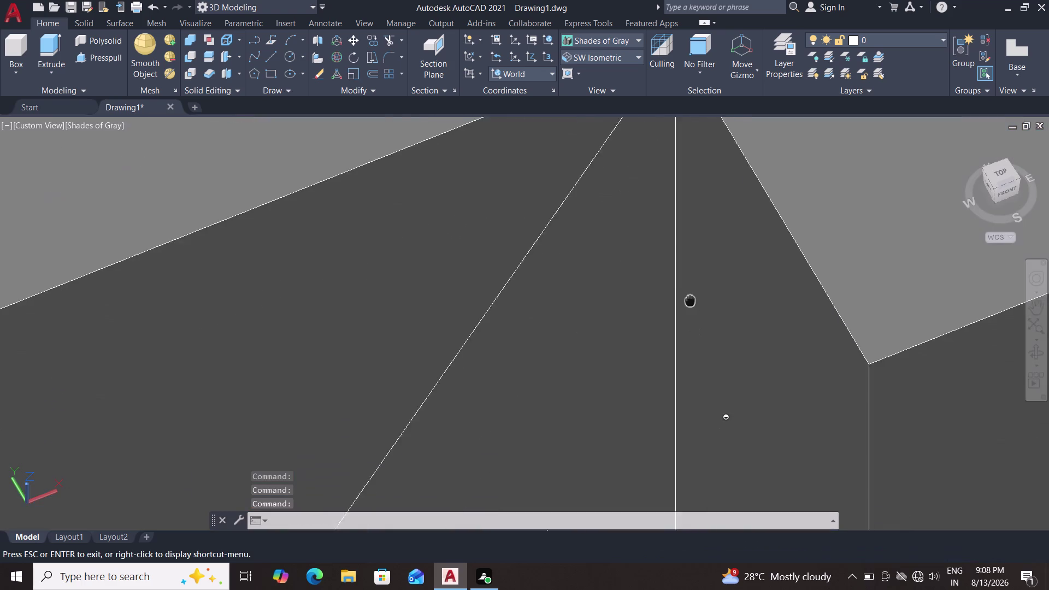
Zoom out and orbit until the whole bracket and its rib walls are visible.
middle_drag(690, 292, 684, 271)
scroll(down, 3)
scroll(down, 3)
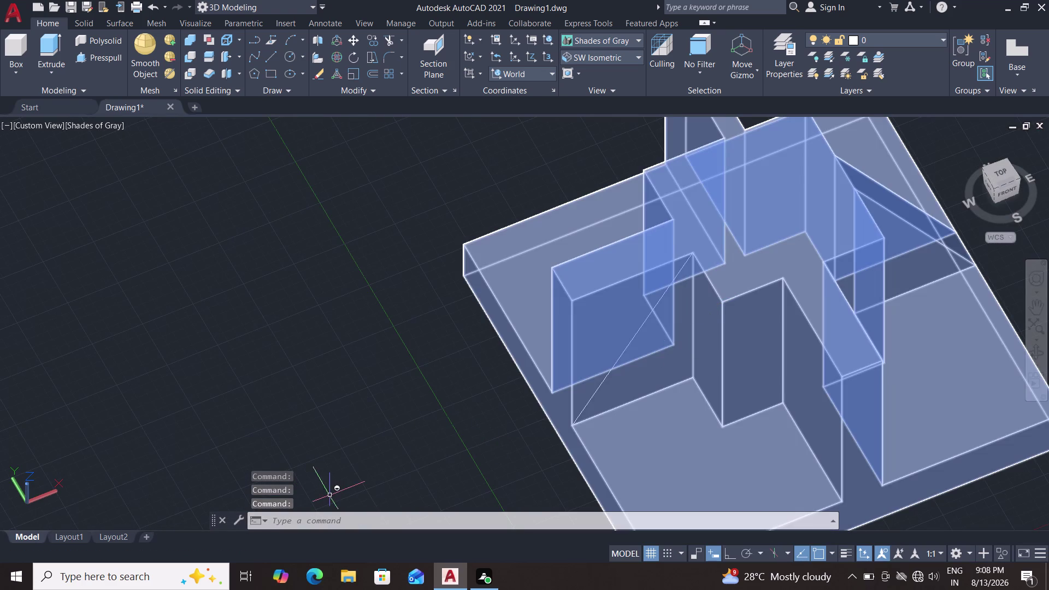
middle_drag(320, 478, 300, 456)
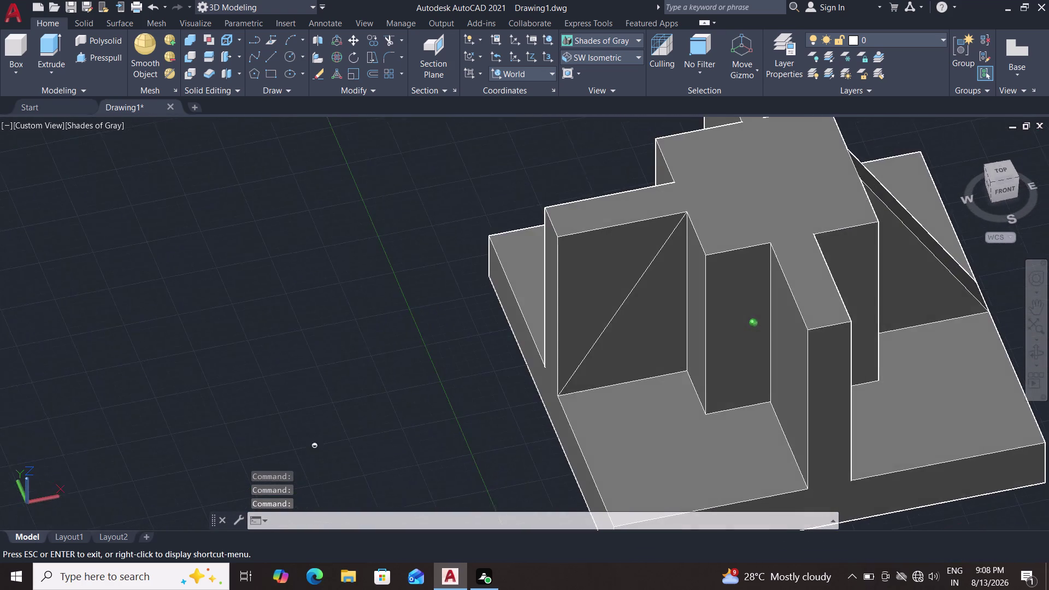
middle_drag(300, 456, 298, 442)
key(l)
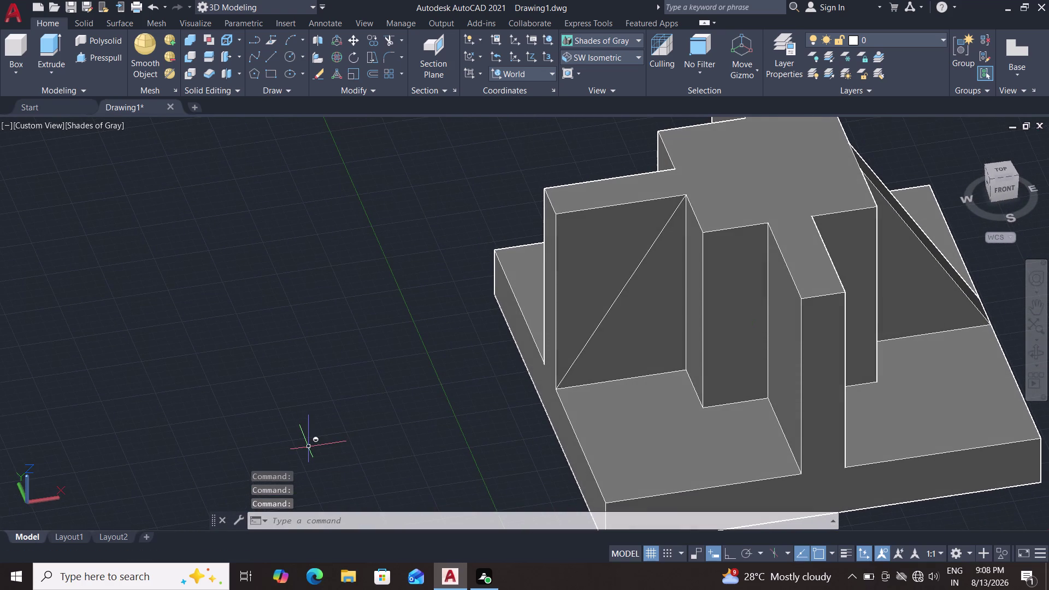
key(Return)
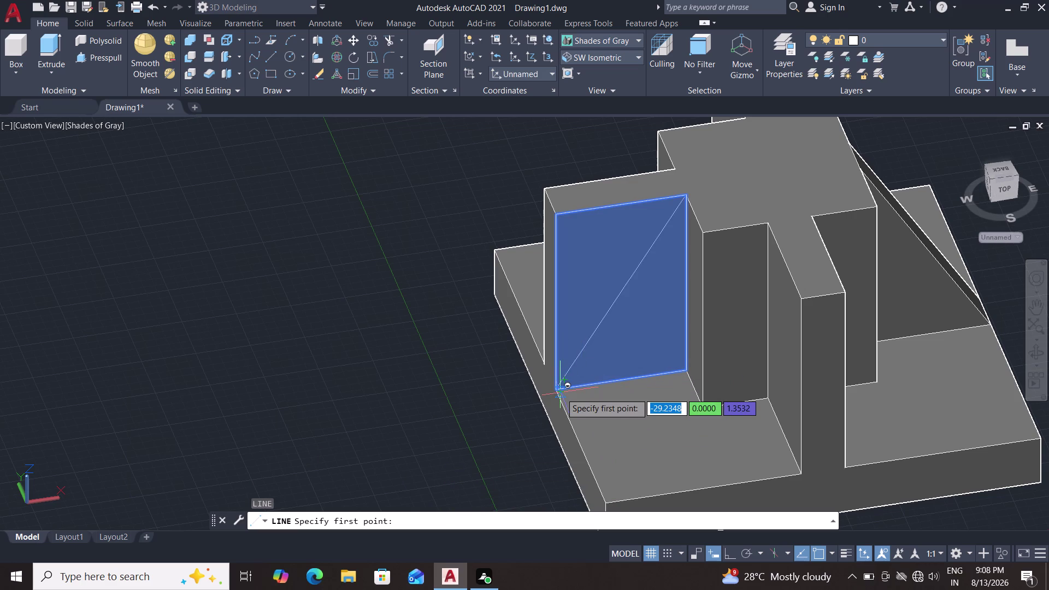
Draw a boundary line along the rib face's bottom edge, from its bottom corner to the far corner.
scroll(up, 3)
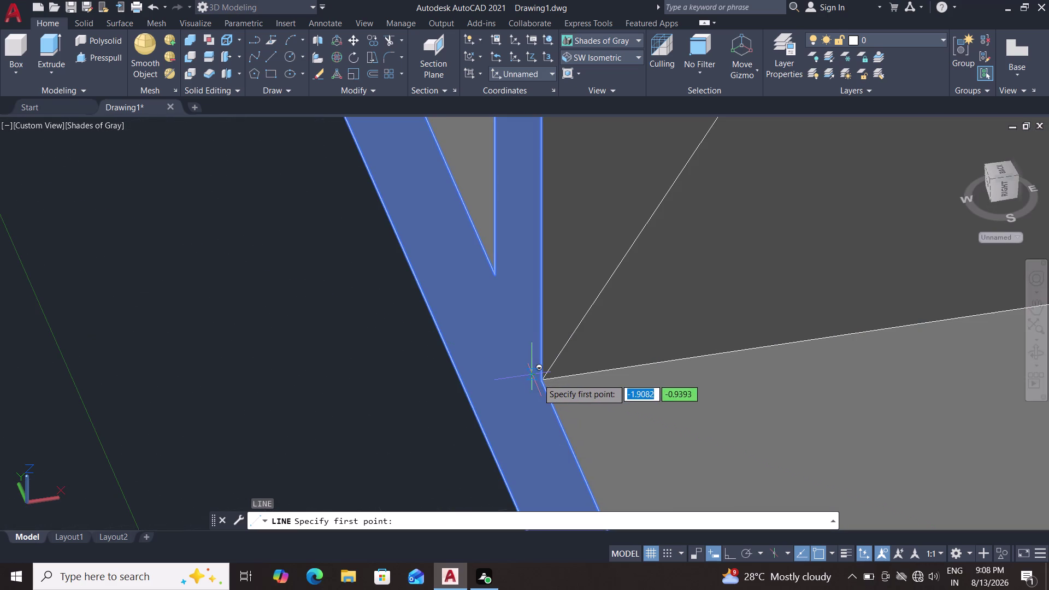
triple_click(543, 380)
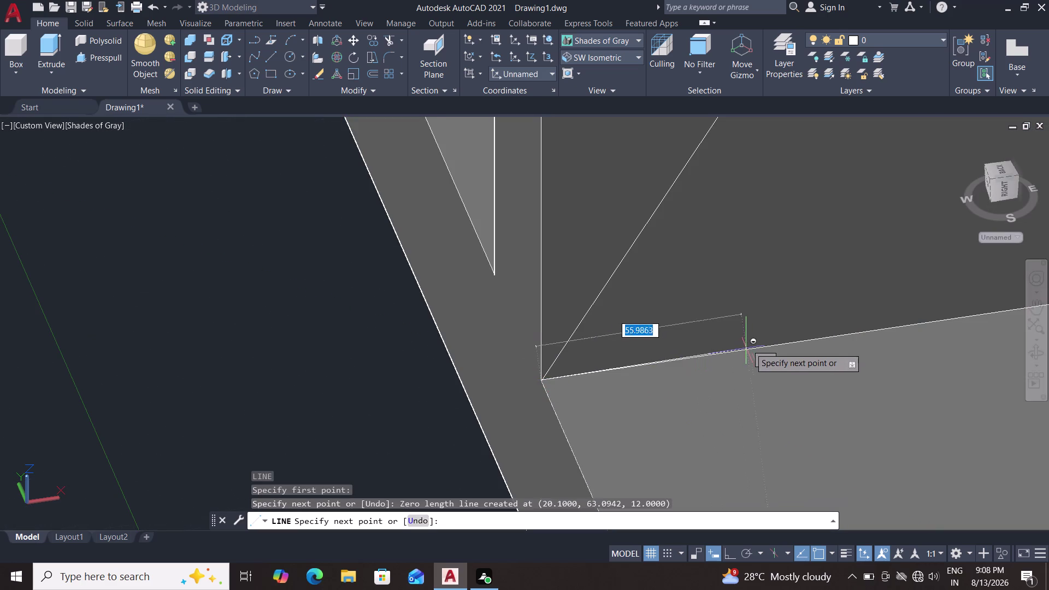
middle_drag(751, 348, 547, 432)
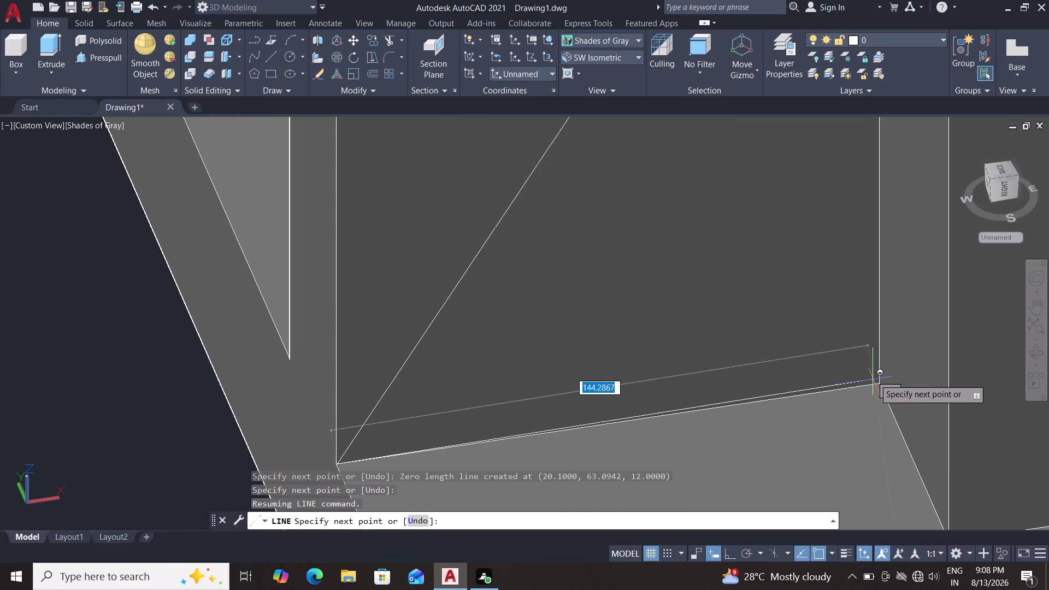
scroll(up, 3)
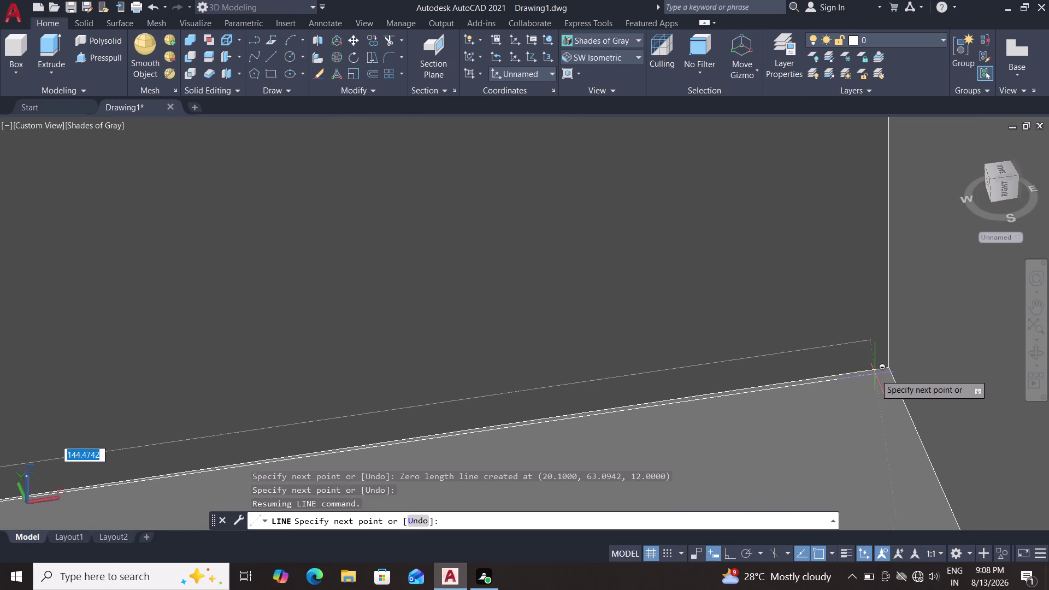
scroll(up, 3)
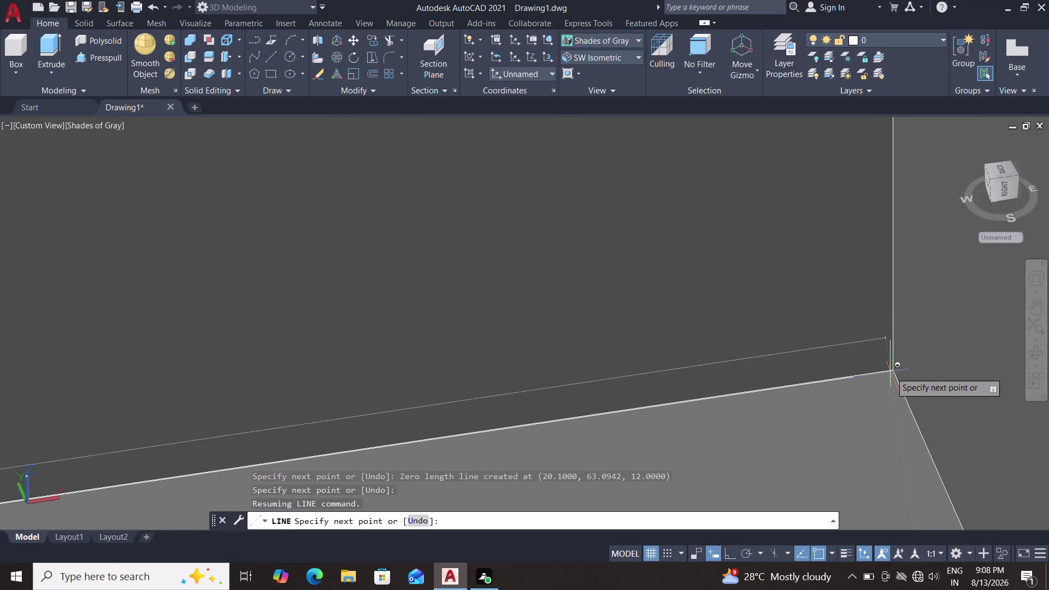
click(895, 370)
Continue the boundary line up to the face's apex and end the line command.
scroll(down, 3)
scroll(down, 3)
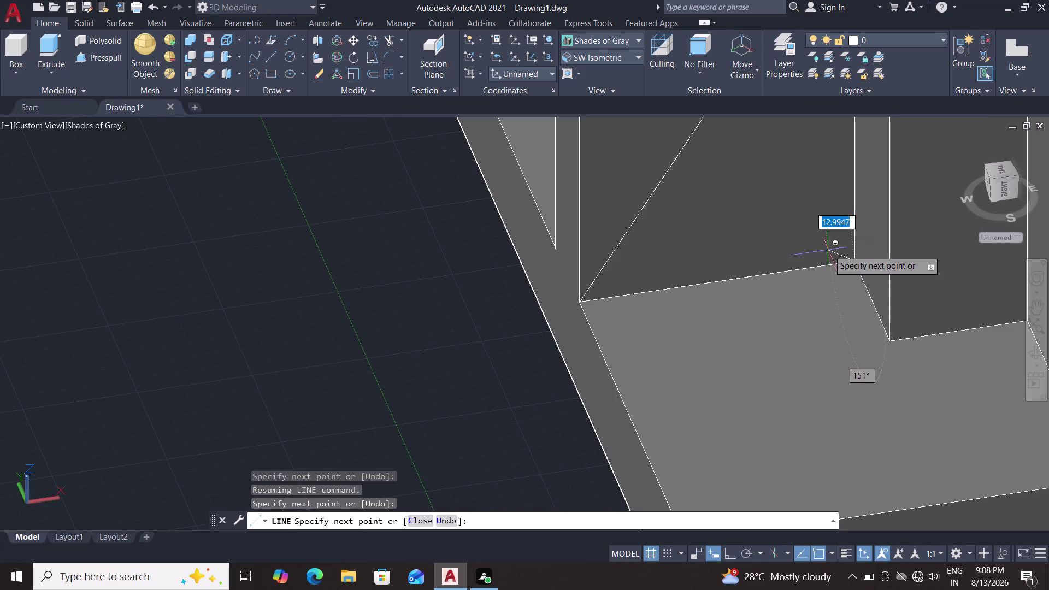
middle_drag(829, 247, 785, 479)
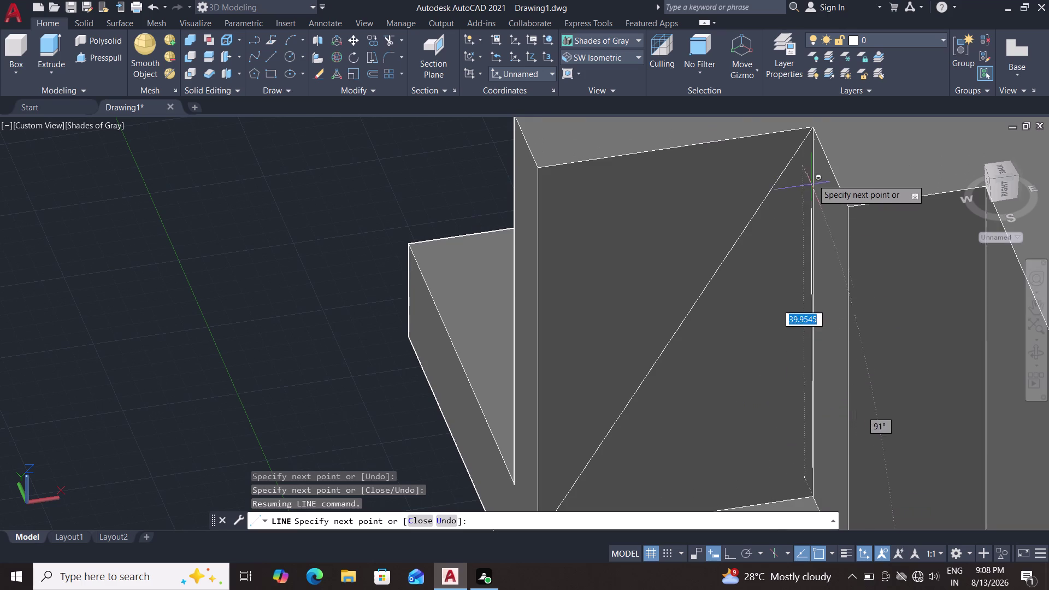
scroll(up, 3)
middle_drag(816, 176, 819, 361)
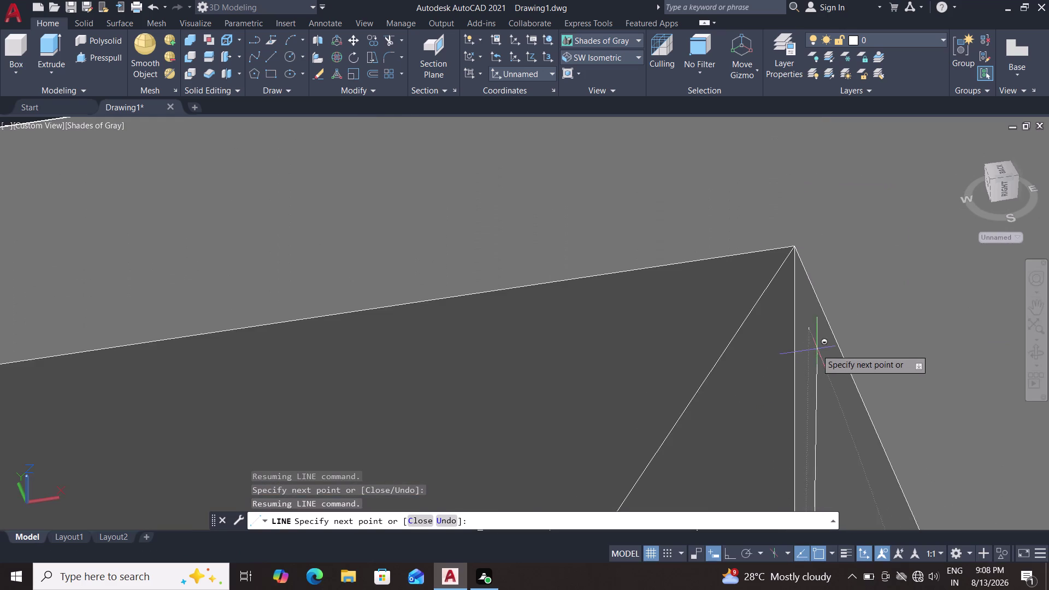
scroll(up, 3)
middle_drag(785, 219, 805, 499)
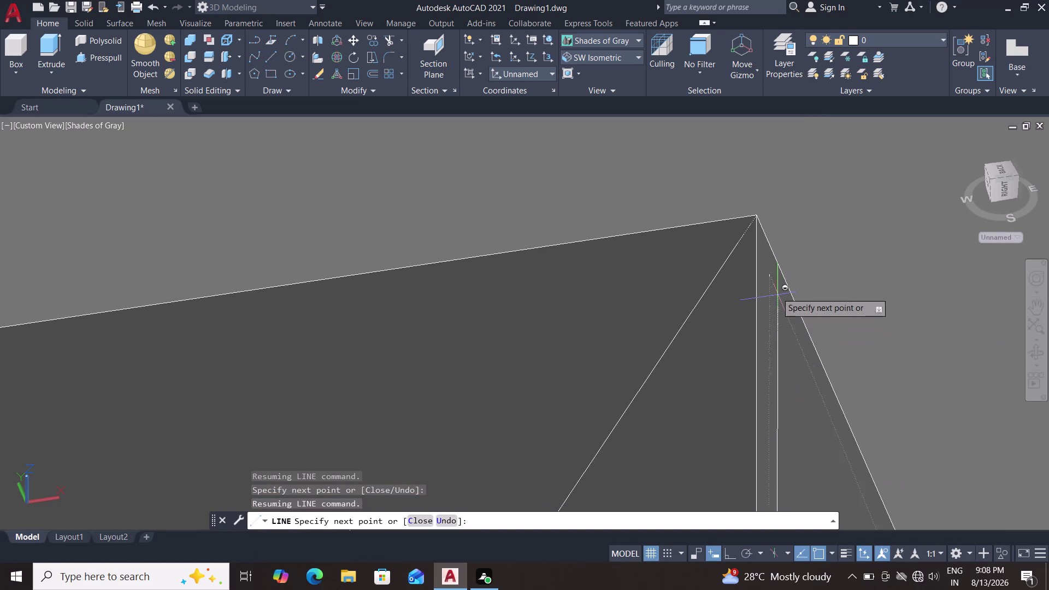
scroll(up, 3)
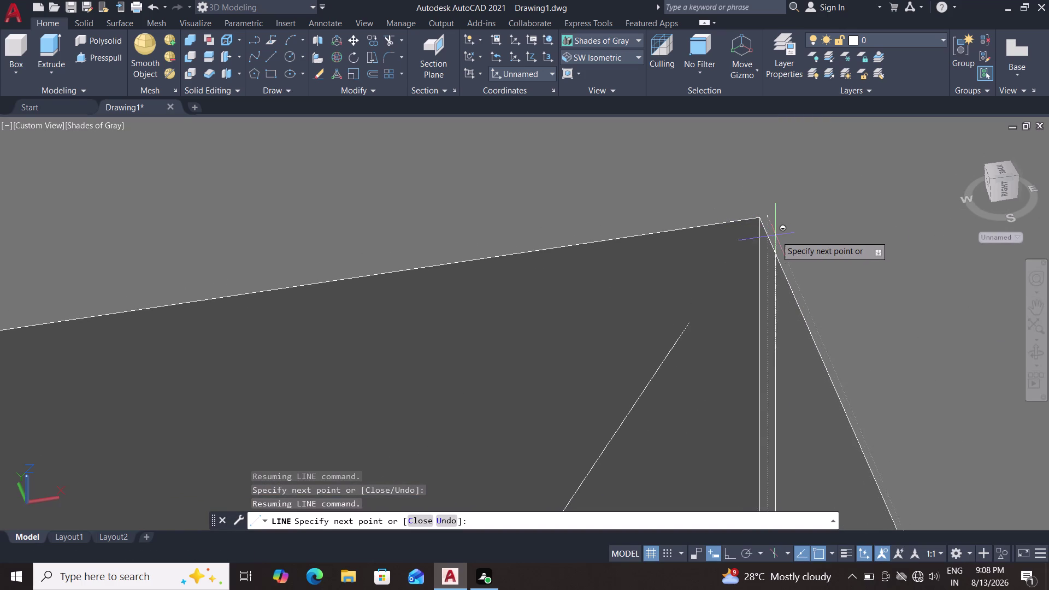
click(759, 217)
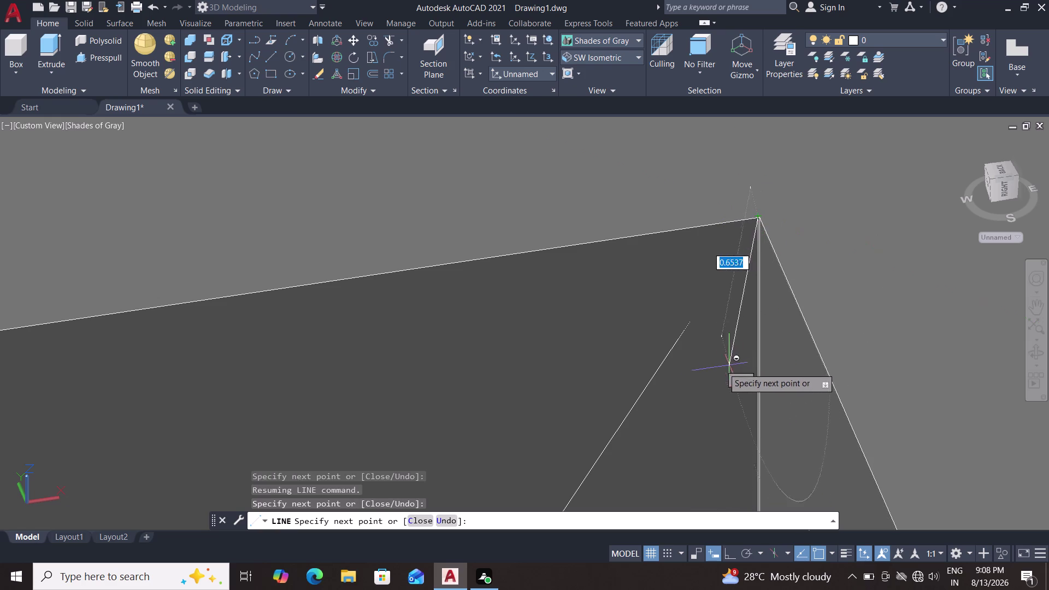
key(Escape)
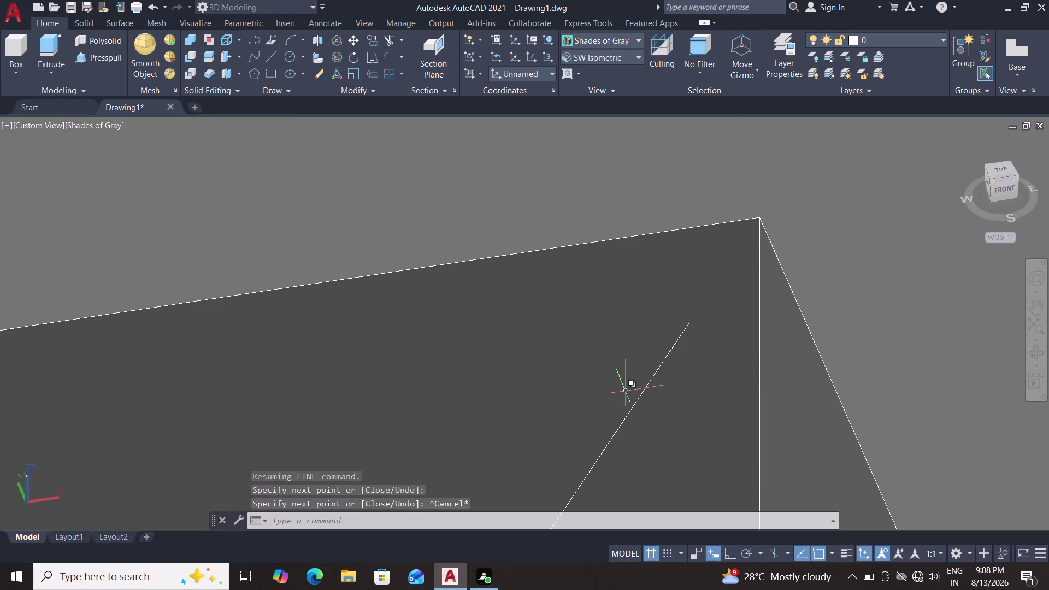
Select the line ending at the apex and the vertical edge line using Selection cycling.
click(659, 371)
key(Escape)
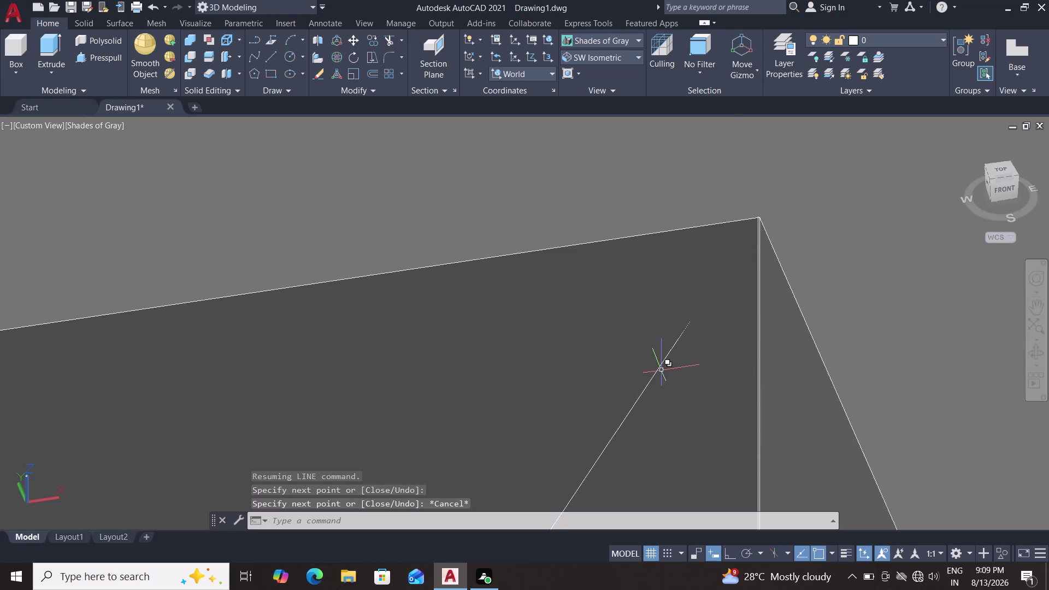
click(683, 335)
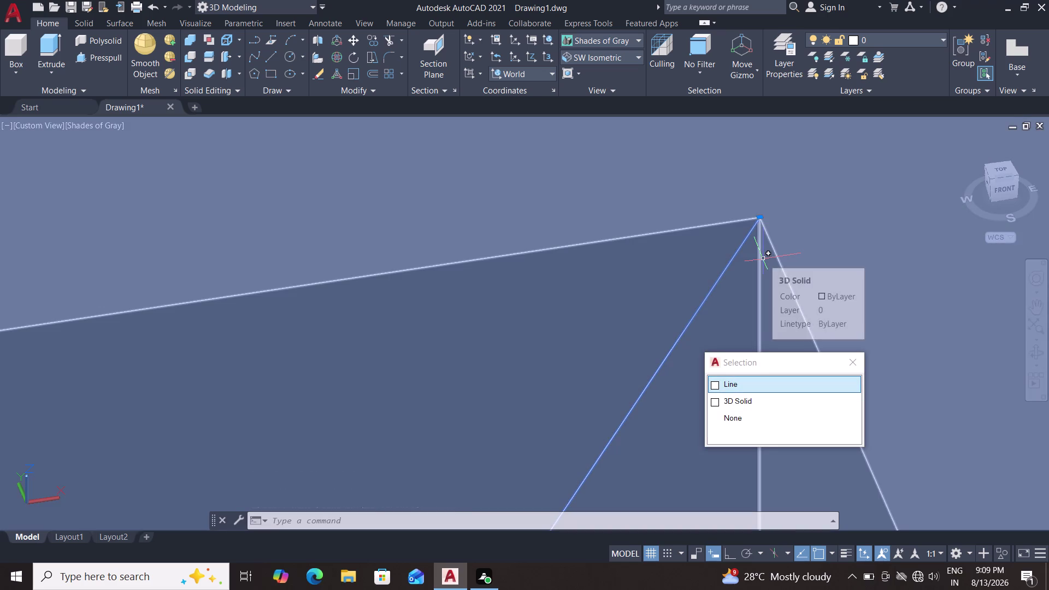
click(759, 257)
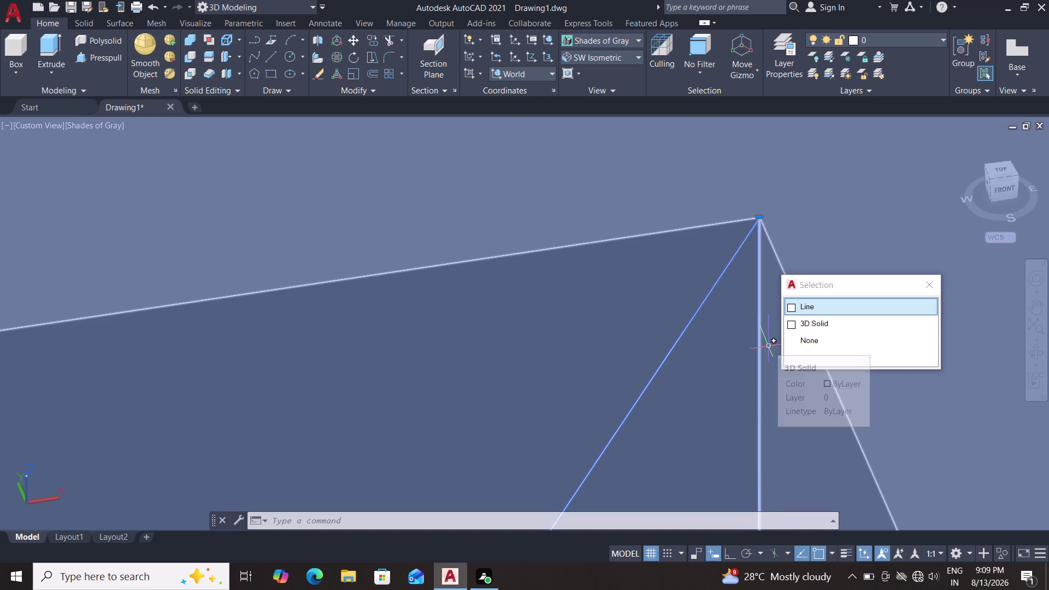
click(815, 311)
Follow the rib outline down and add the triangle's bottom line to the selection.
scroll(down, 3)
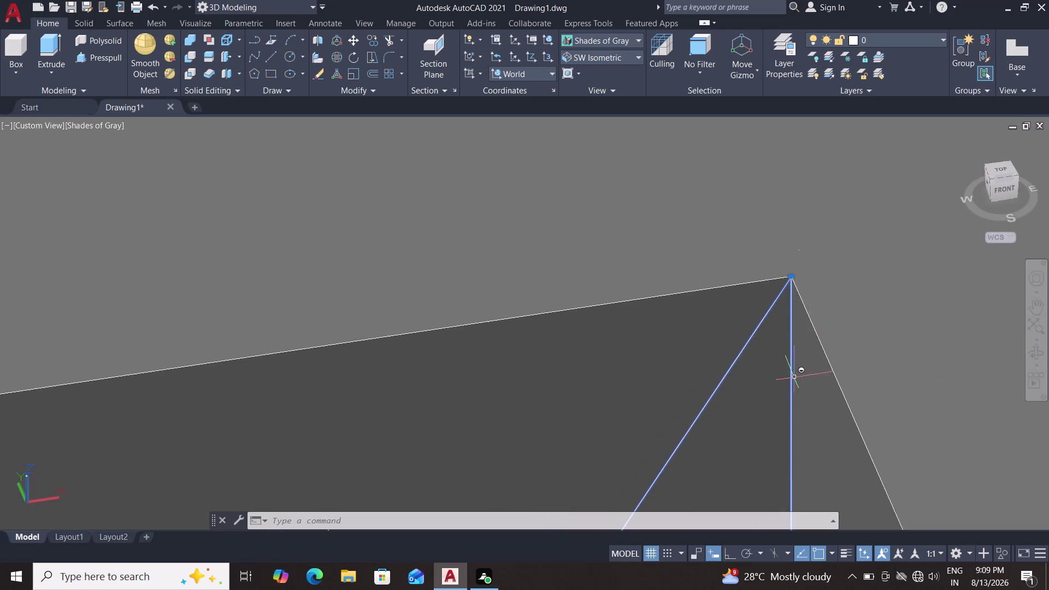
middle_drag(787, 388, 788, 286)
scroll(down, 3)
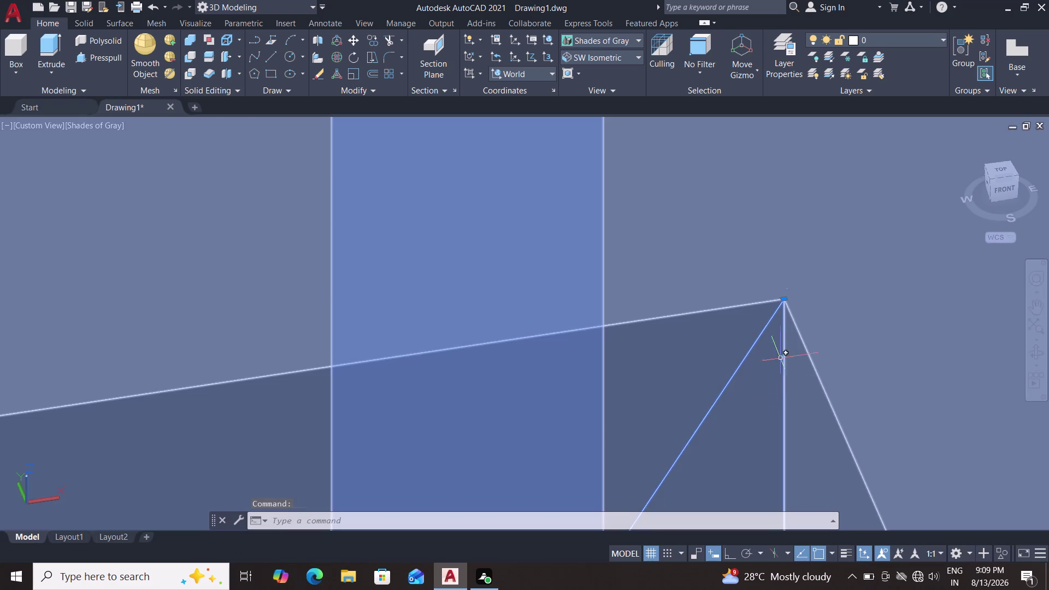
middle_drag(788, 323, 791, 305)
scroll(up, 3)
middle_drag(758, 474, 782, 294)
scroll(down, 3)
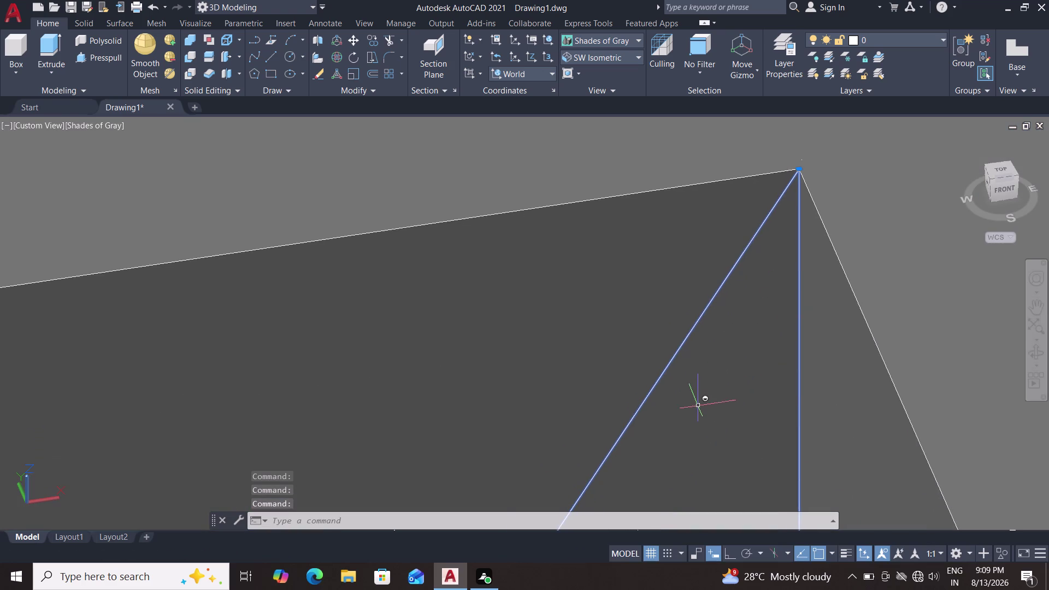
scroll(down, 3)
middle_drag(698, 405, 769, 222)
scroll(down, 3)
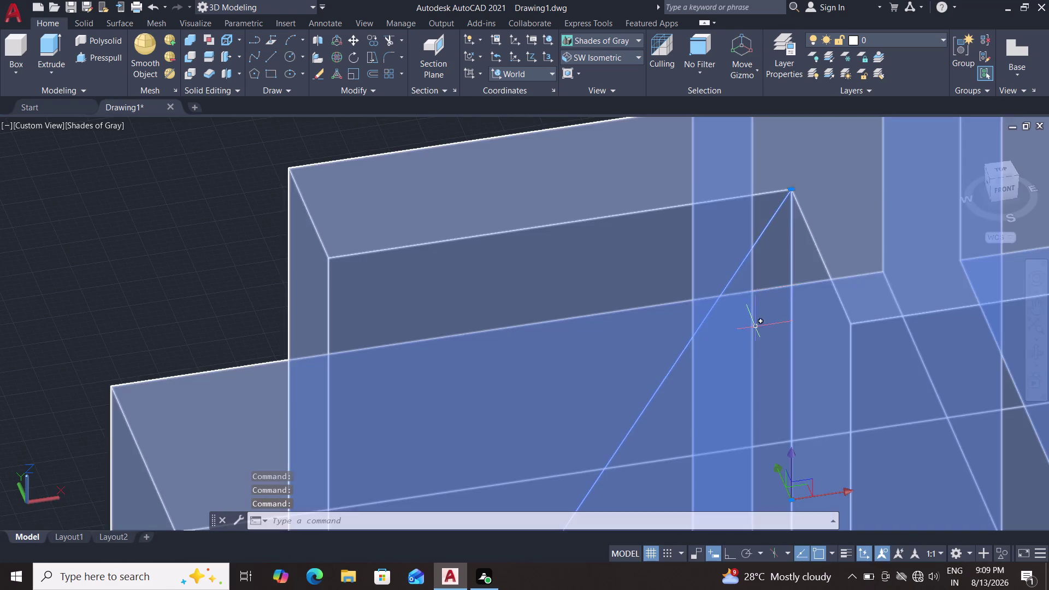
middle_drag(755, 327, 753, 235)
middle_click(752, 218)
scroll(down, 3)
scroll(up, 3)
middle_drag(729, 348, 728, 321)
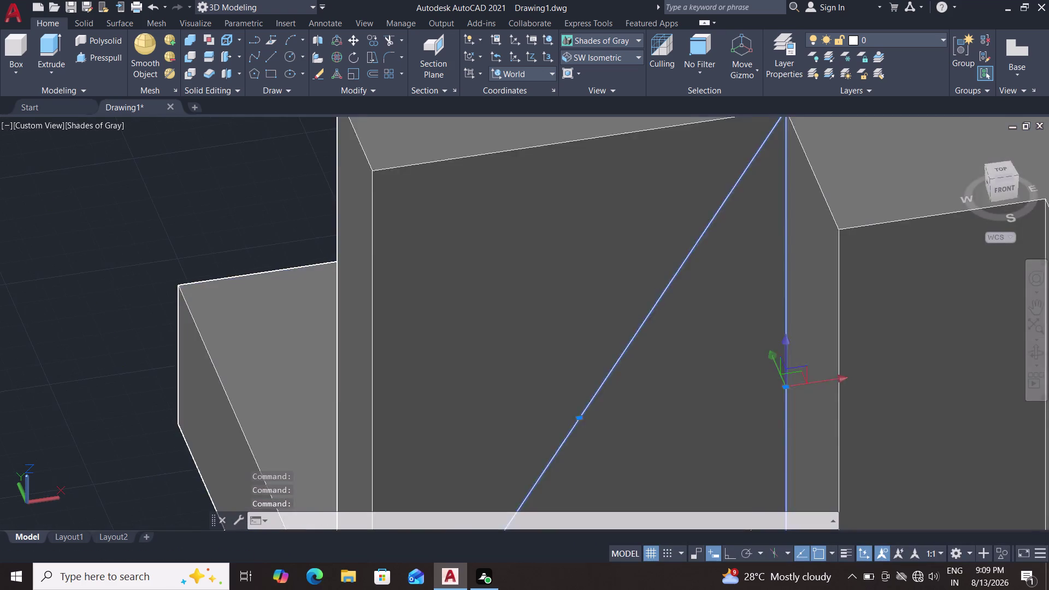
middle_drag(729, 321, 739, 257)
middle_drag(711, 389, 708, 318)
scroll(up, 3)
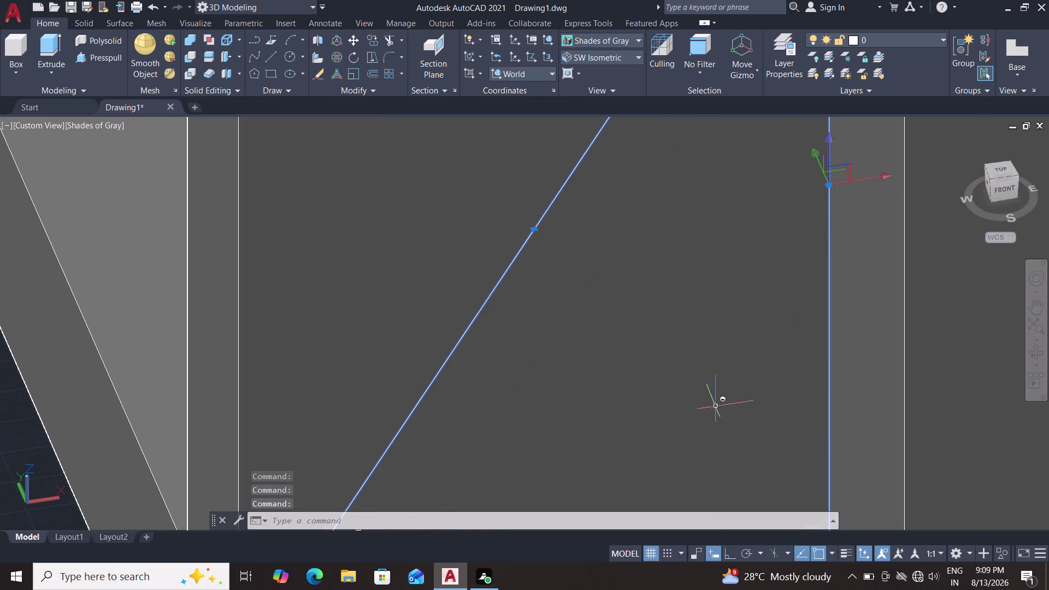
middle_drag(721, 446, 708, 303)
scroll(up, 3)
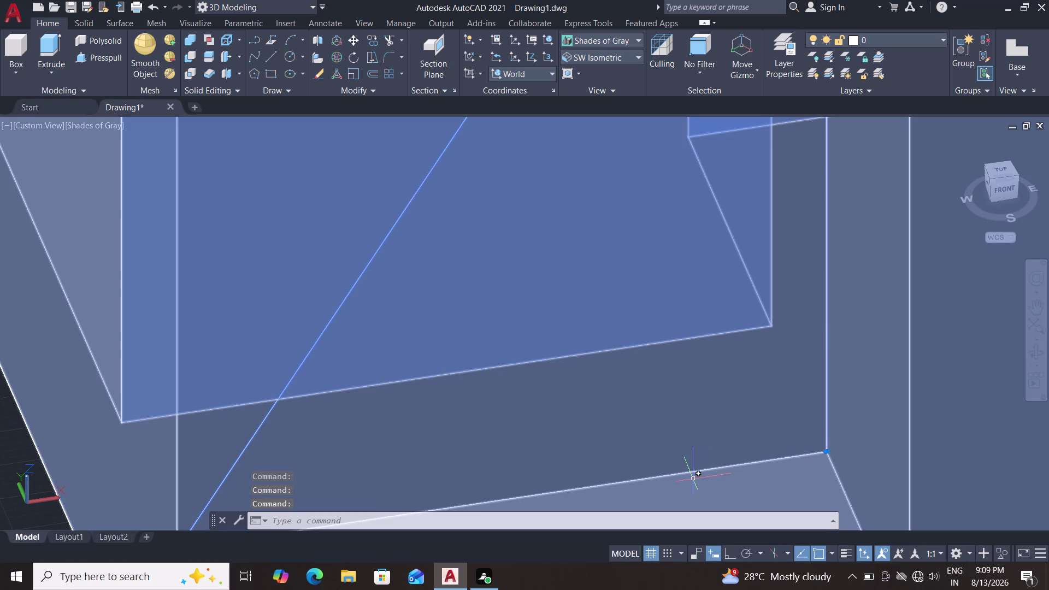
click(687, 472)
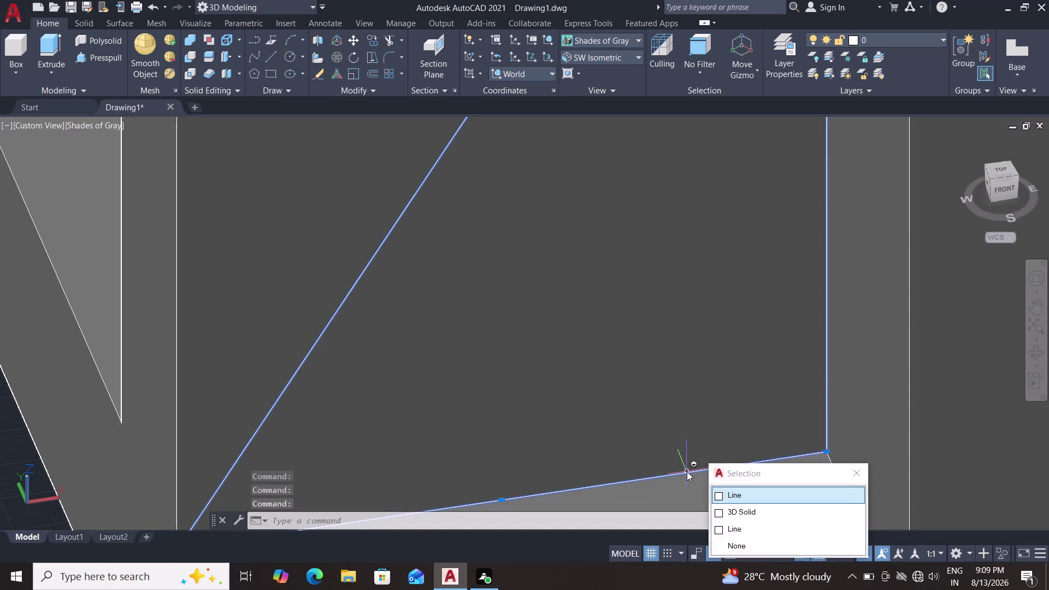
click(717, 492)
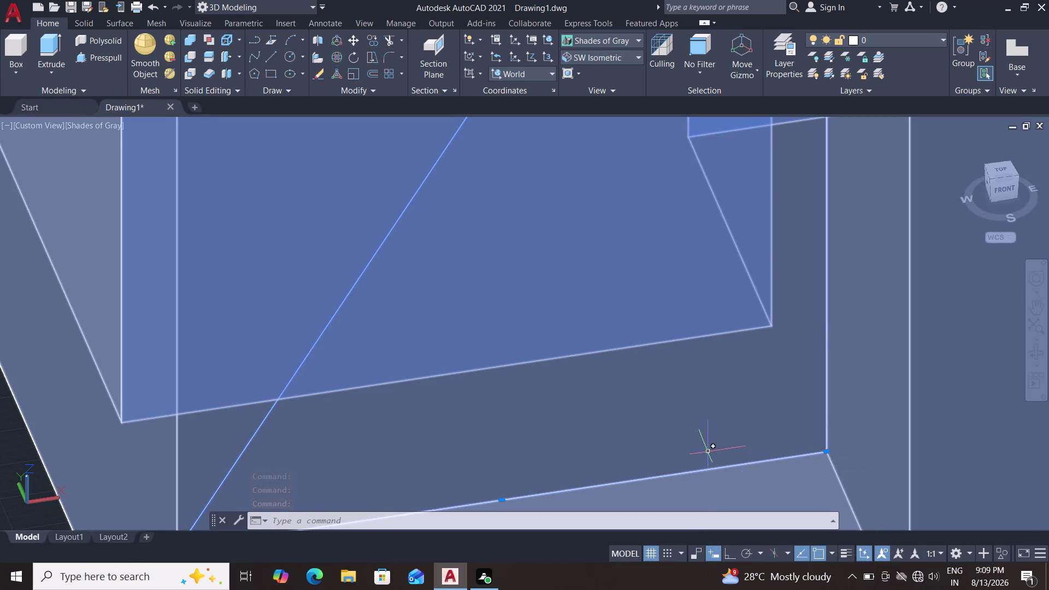
scroll(down, 3)
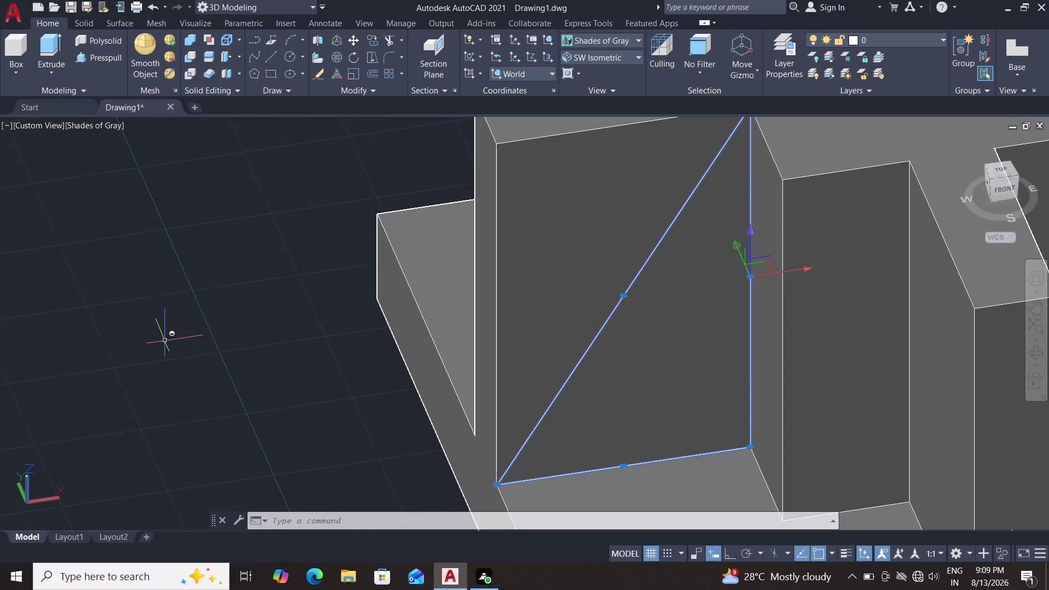
Join the picked diagonal and bottom rib lines into one polyline with JOIN.
key(j)
key(Return)
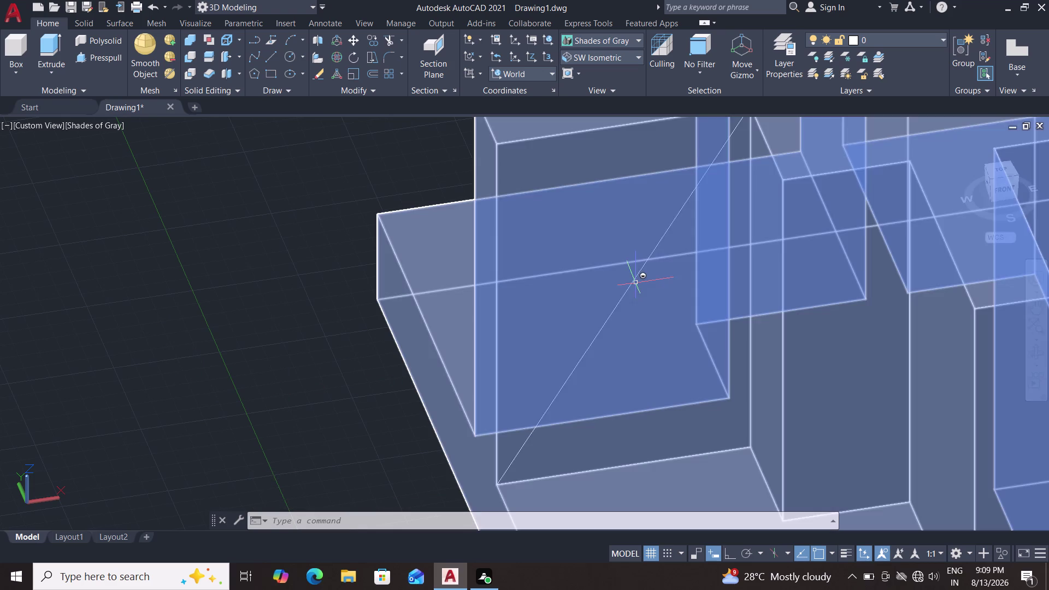
click(633, 281)
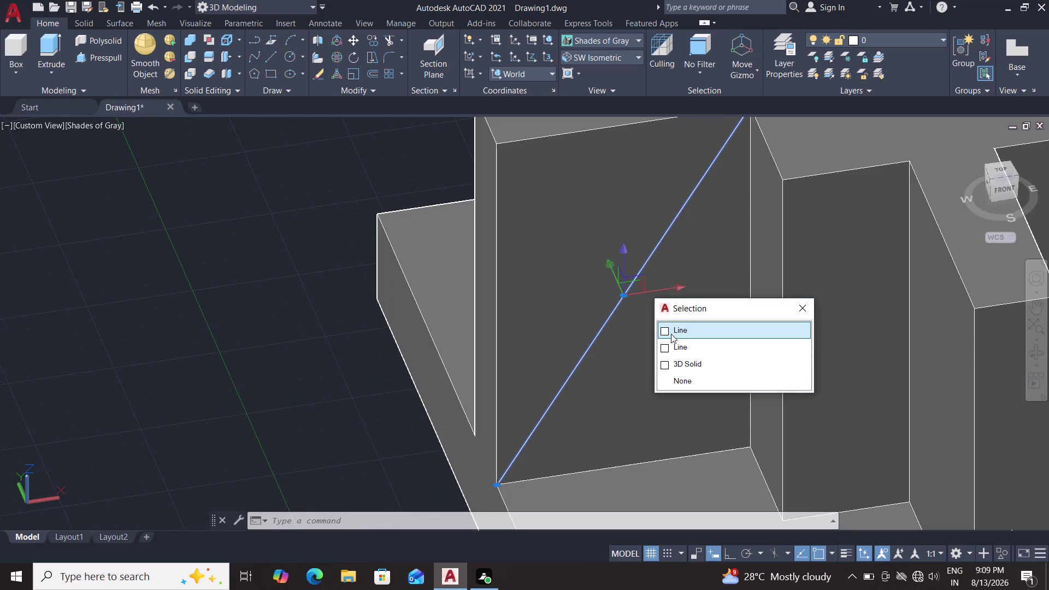
click(671, 334)
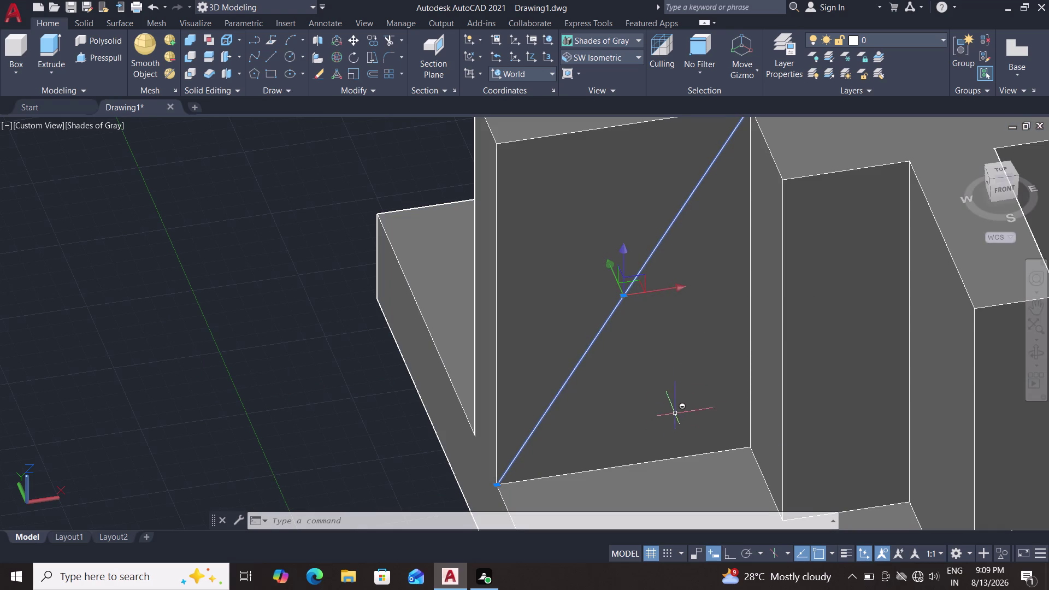
click(709, 454)
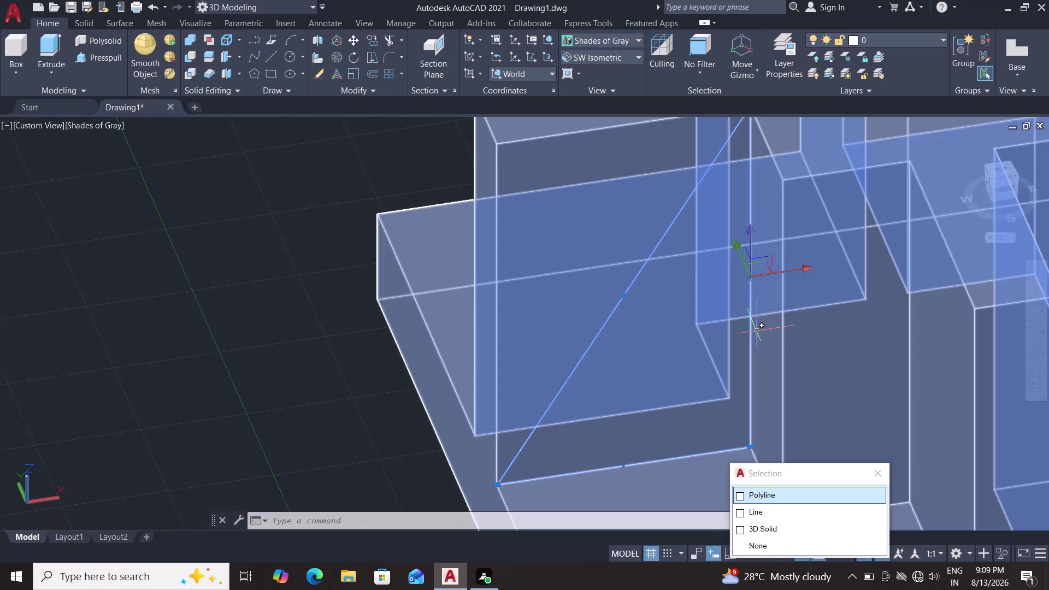
key(Escape)
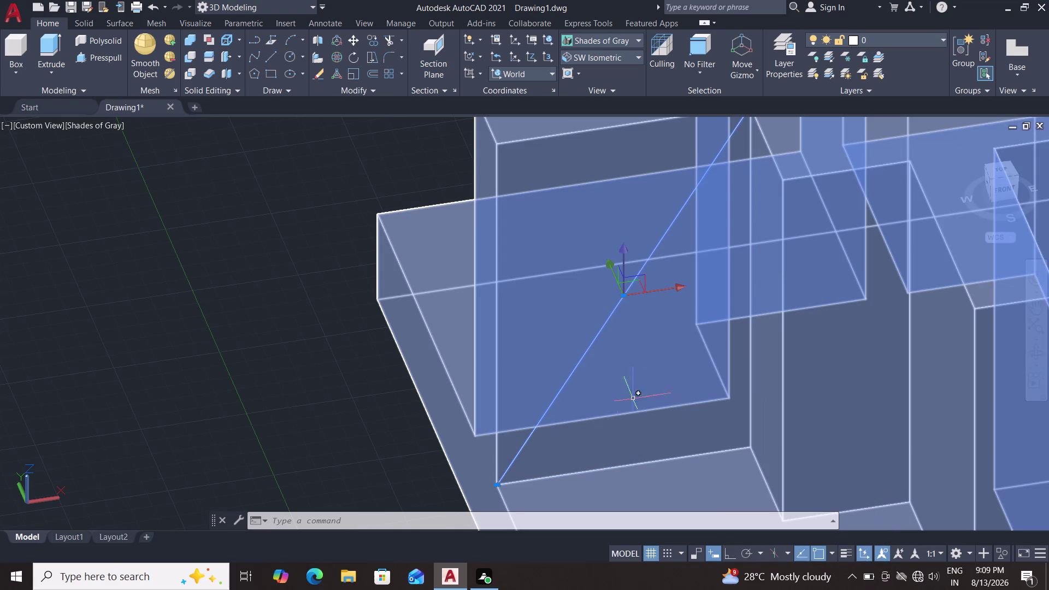
key(Escape)
scroll(up, 3)
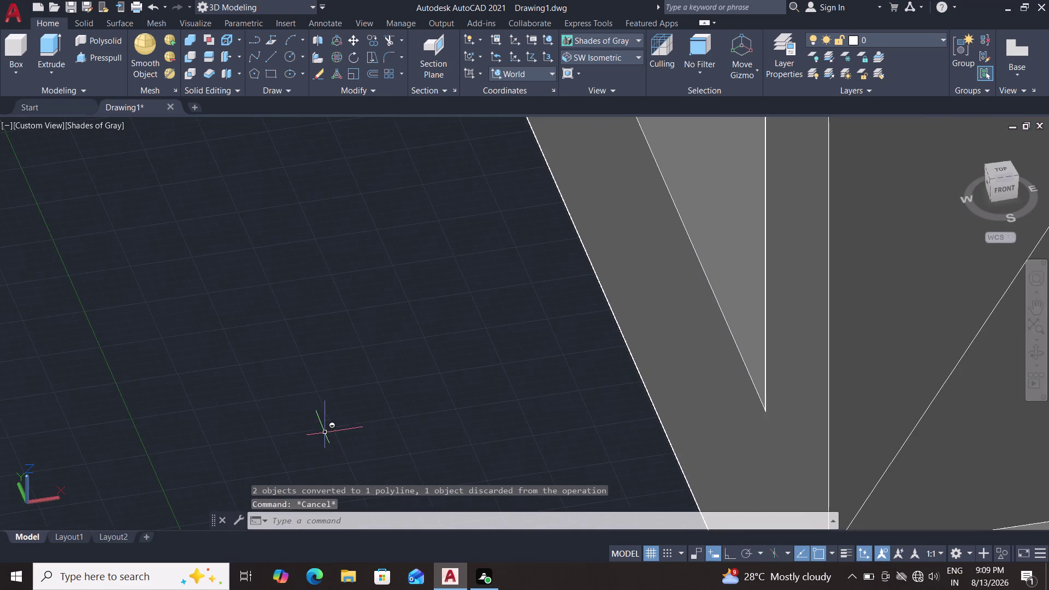
Bring the face's lower corner into view and undo an accidental erase of the solid.
middle_drag(321, 426, 126, 374)
scroll(up, 3)
middle_drag(243, 403, 48, 348)
scroll(down, 3)
scroll(up, 3)
middle_click(95, 335)
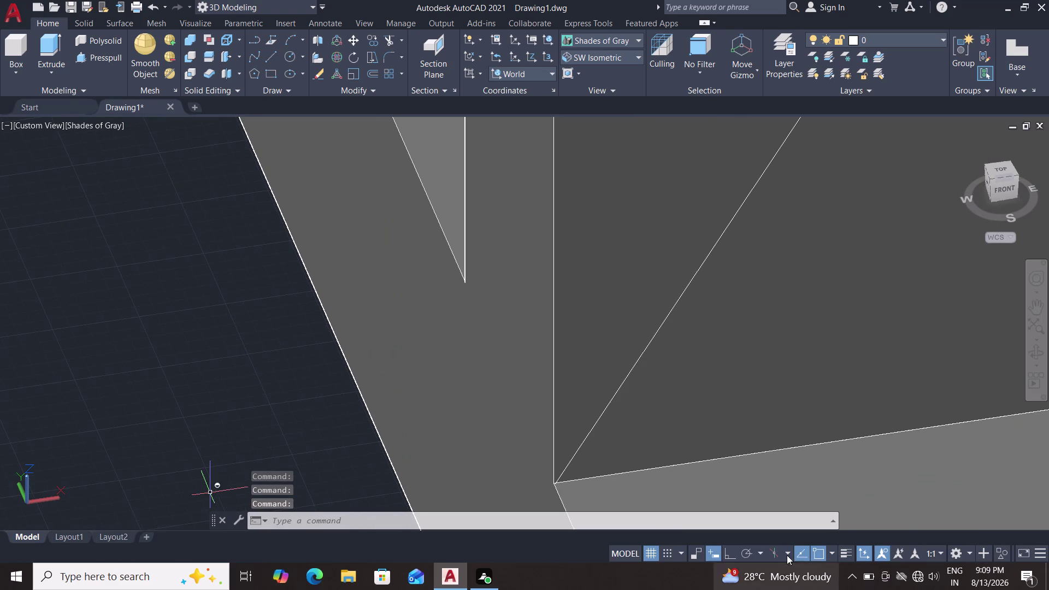
middle_drag(695, 400, 474, 335)
scroll(up, 3)
scroll(up, 3)
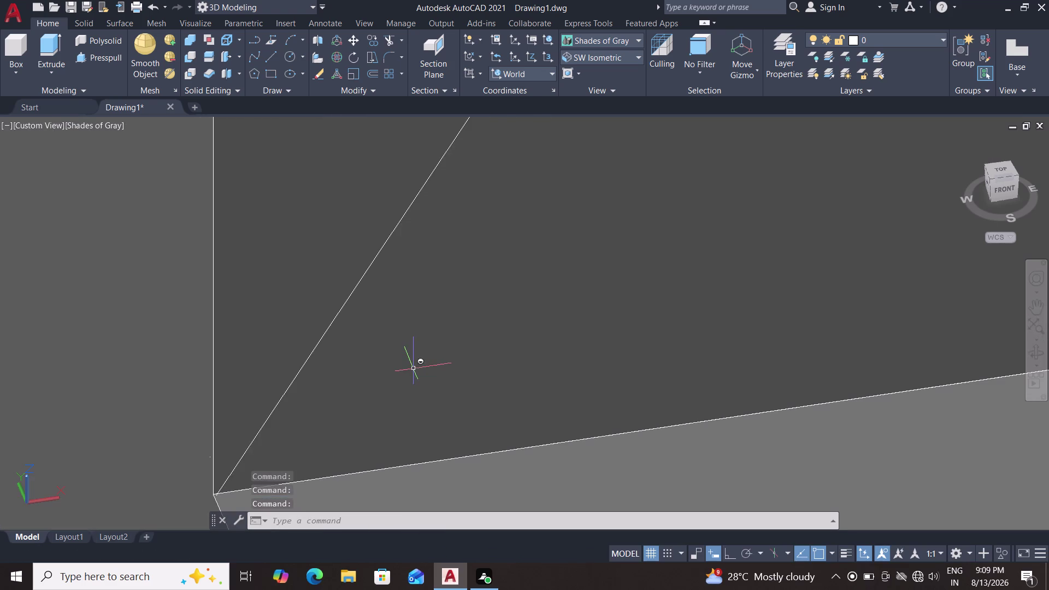
middle_drag(373, 407, 470, 350)
scroll(up, 3)
middle_drag(465, 356, 678, 264)
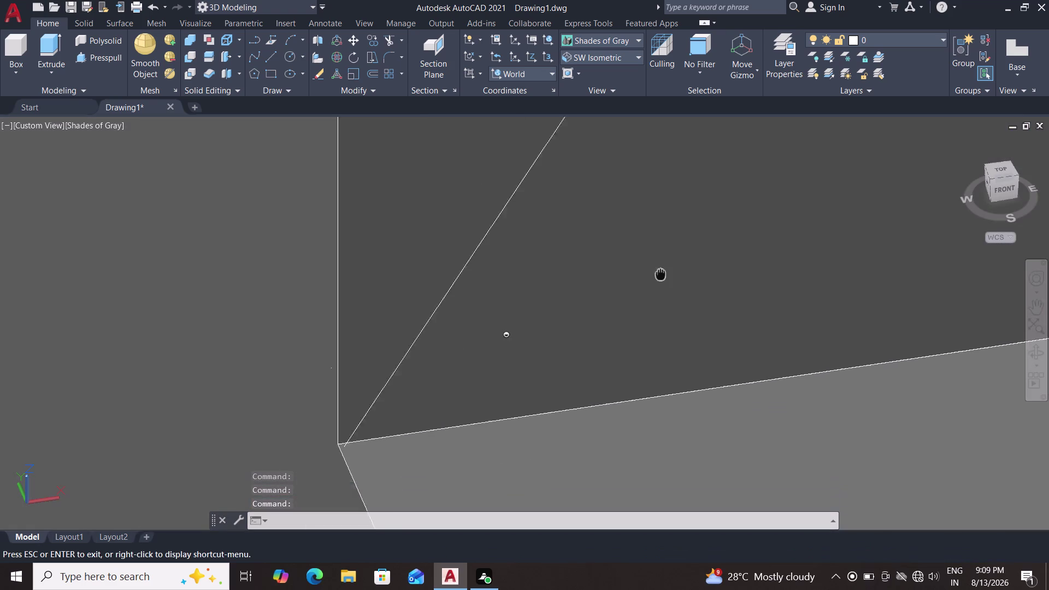
middle_drag(678, 264, 690, 256)
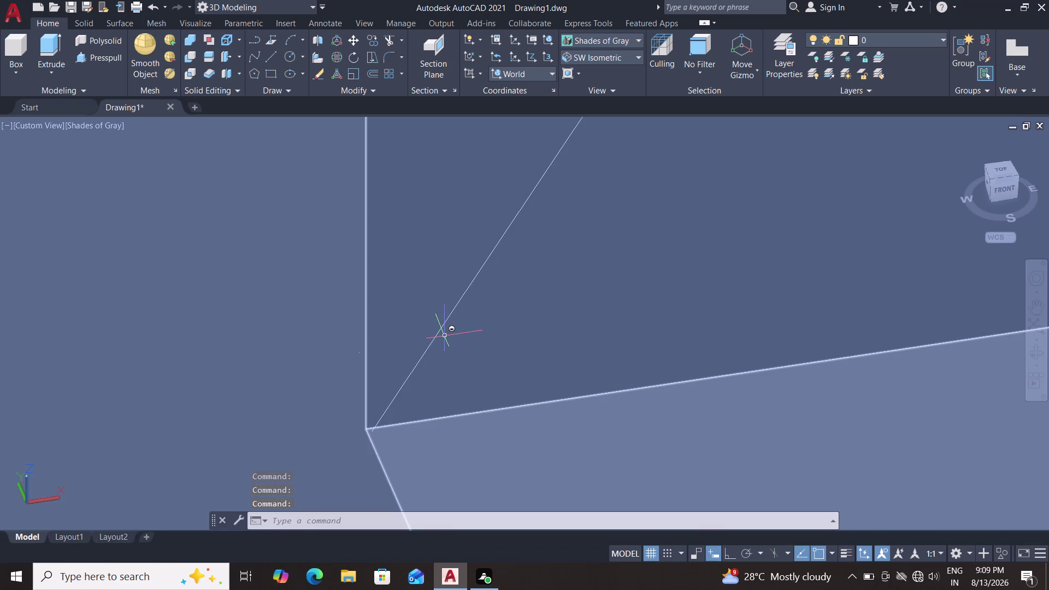
triple_click(439, 333)
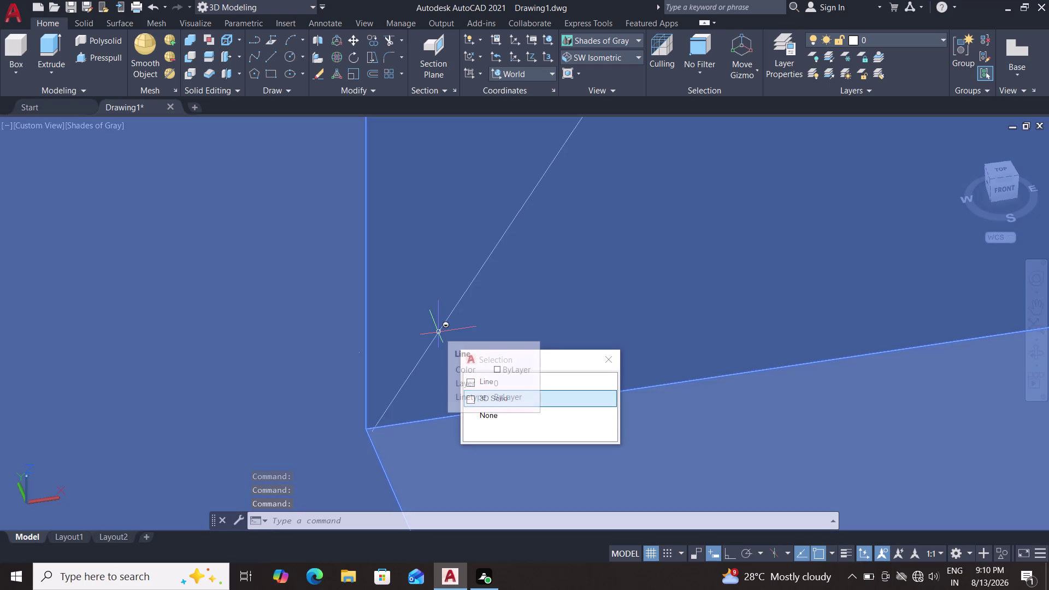
key(Delete)
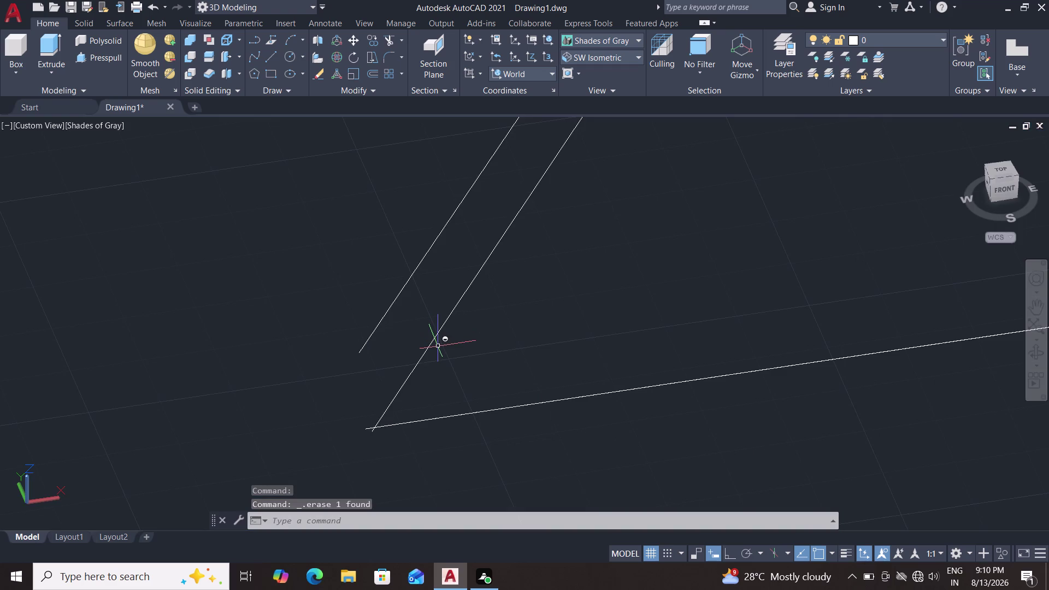
key(ctrl+z)
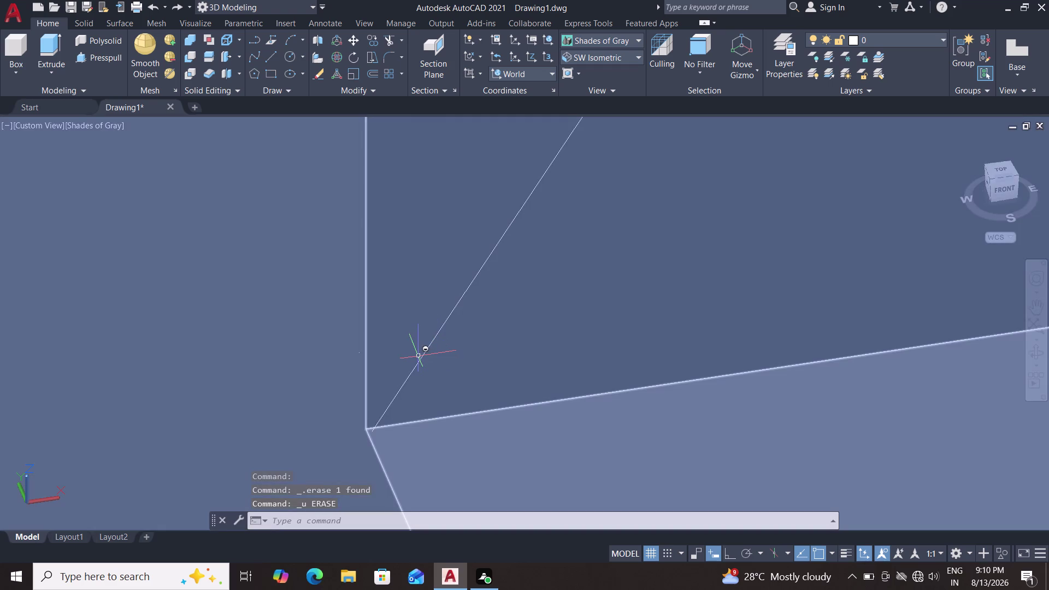
Delete the diagonal line and start a new line at the face's lower corner.
click(422, 358)
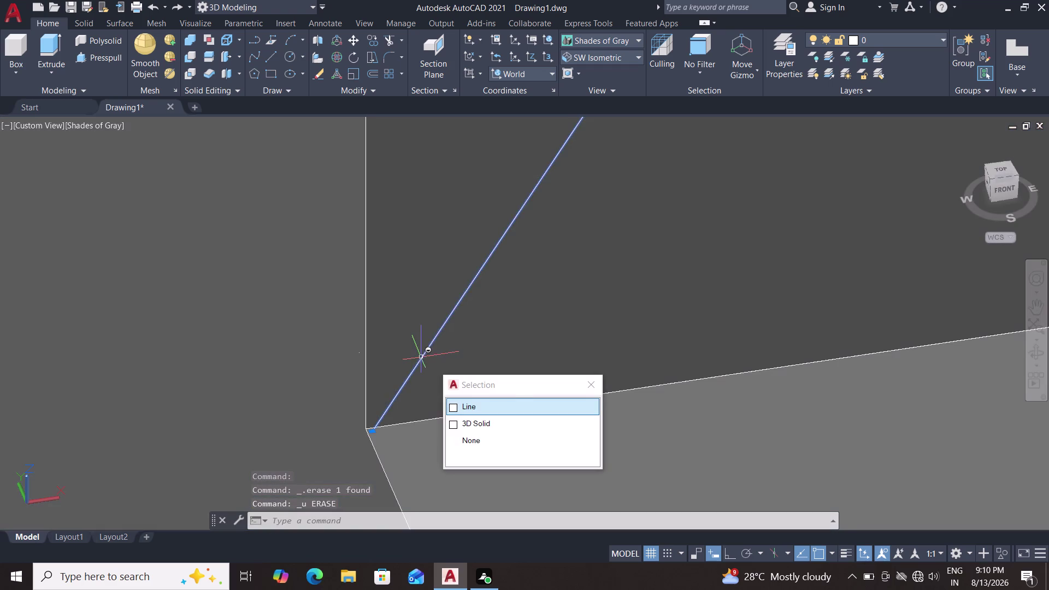
key(Delete)
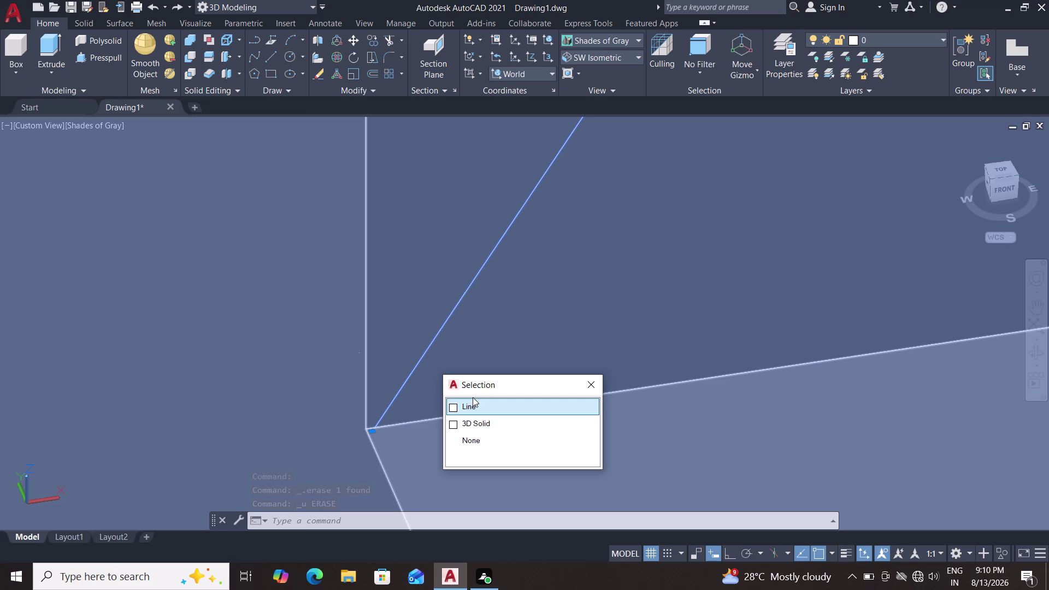
key(Delete)
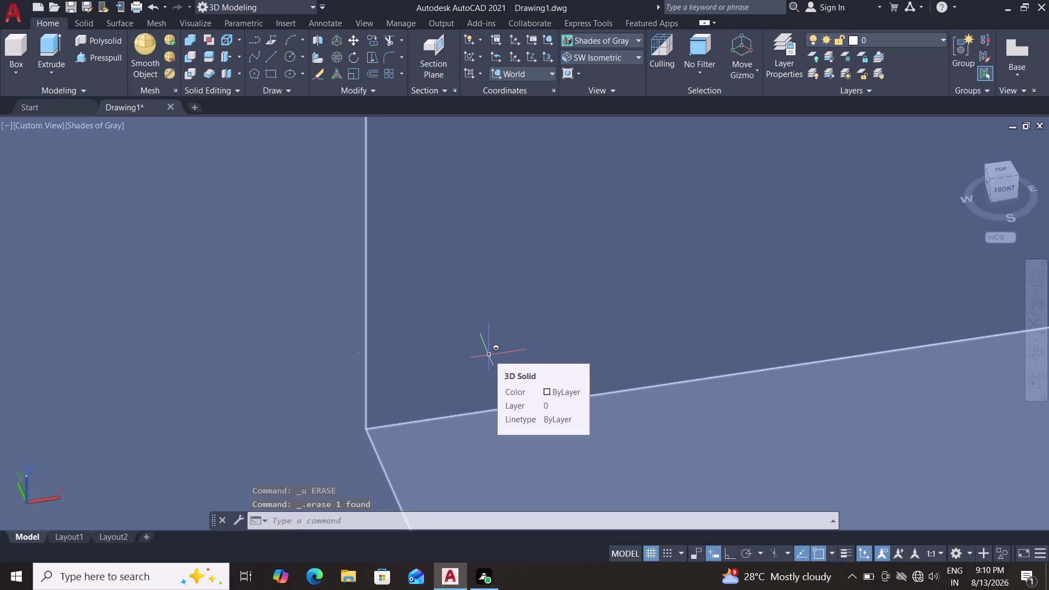
key(l)
key(Return)
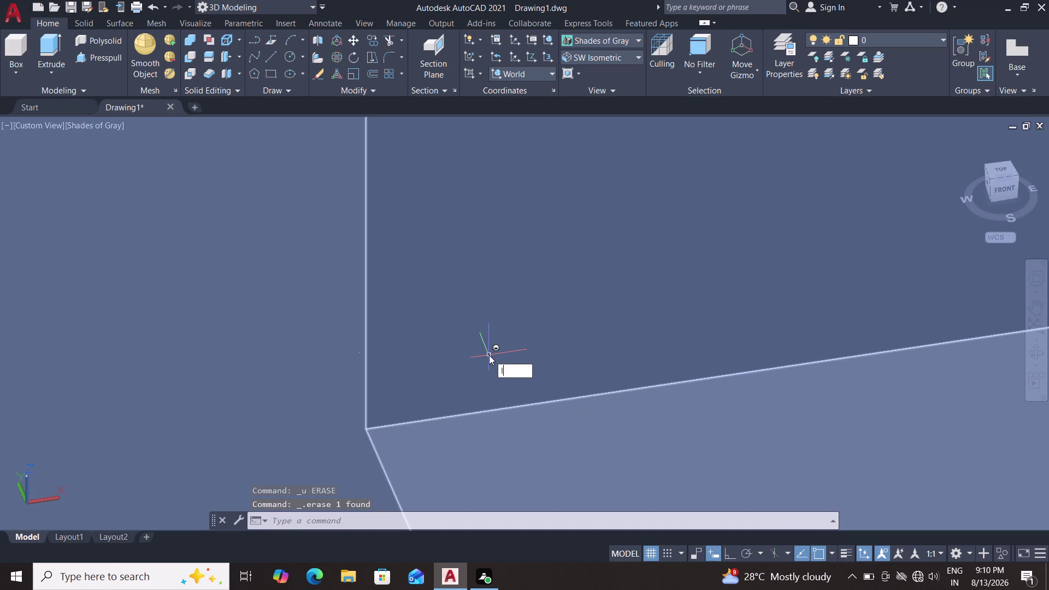
double_click(364, 427)
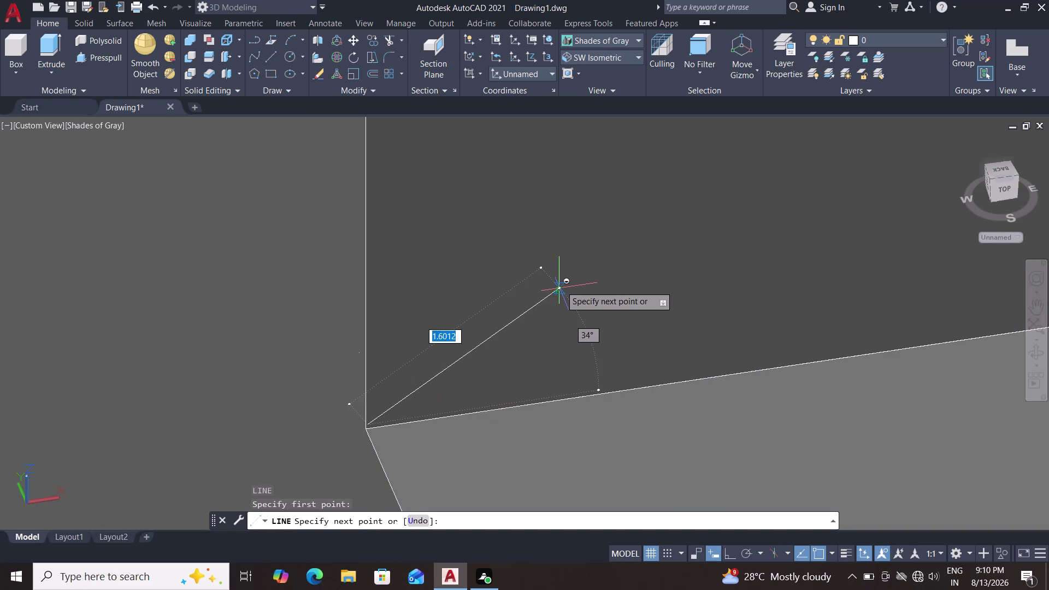
Cancel the pending line and restart it from the inner corner of the bracket's base.
key(Escape)
scroll(up, 3)
middle_drag(540, 345, 597, 305)
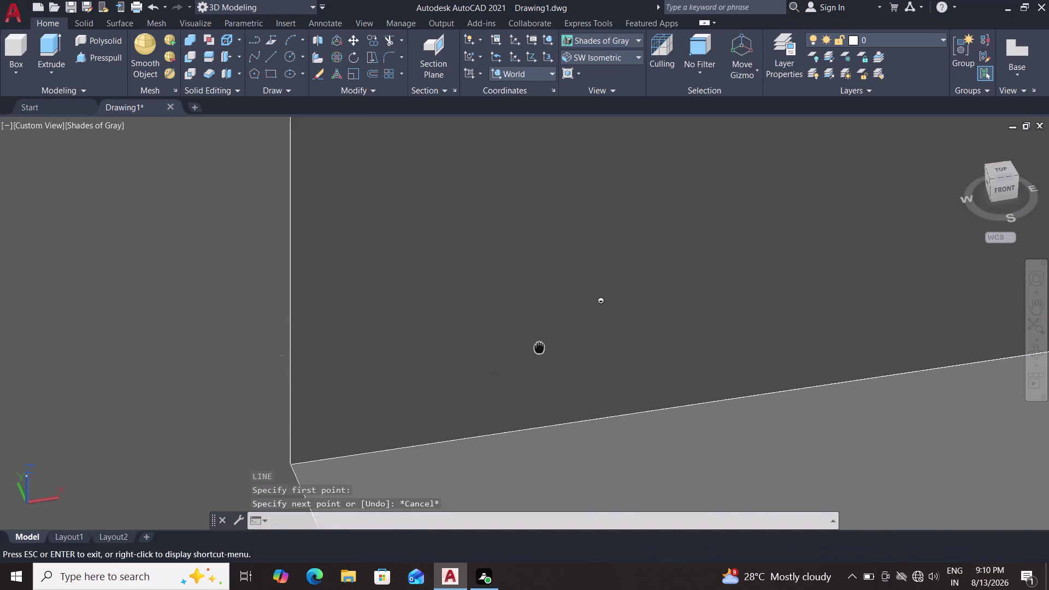
middle_drag(597, 305, 622, 294)
key(l)
key(Return)
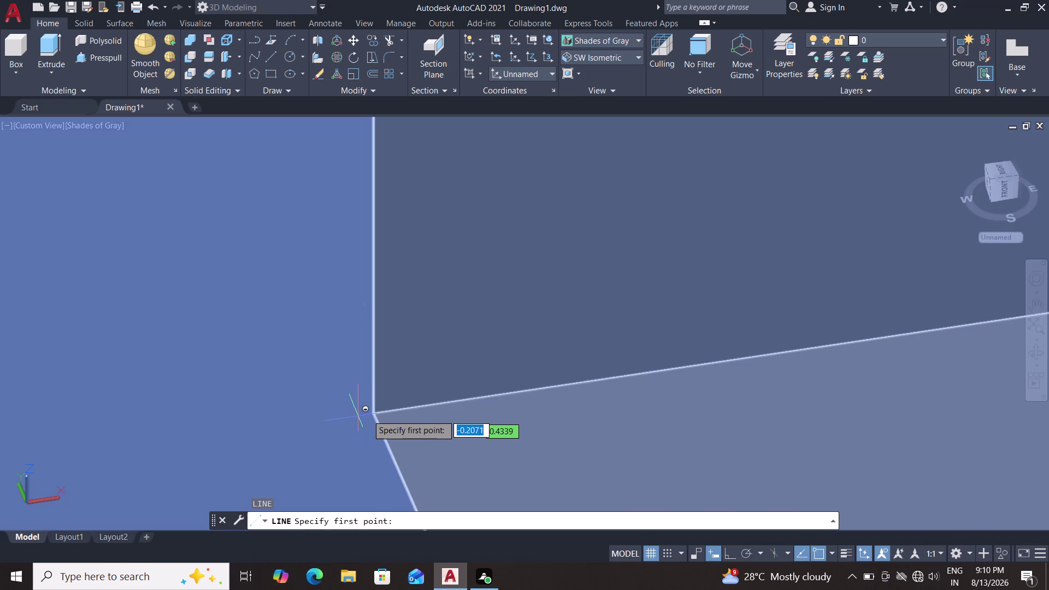
triple_click(377, 410)
Run the line to the top edge corner, end it, and zoom back out to the bracket.
scroll(down, 3)
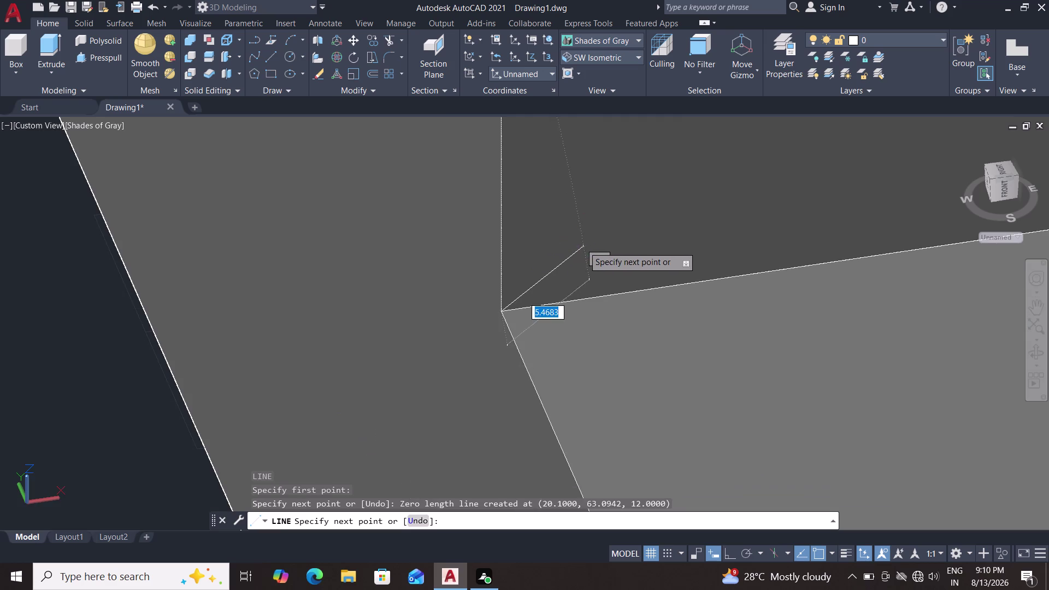
middle_drag(644, 208, 549, 470)
scroll(down, 3)
middle_drag(715, 250, 572, 458)
scroll(down, 3)
middle_drag(846, 207, 762, 410)
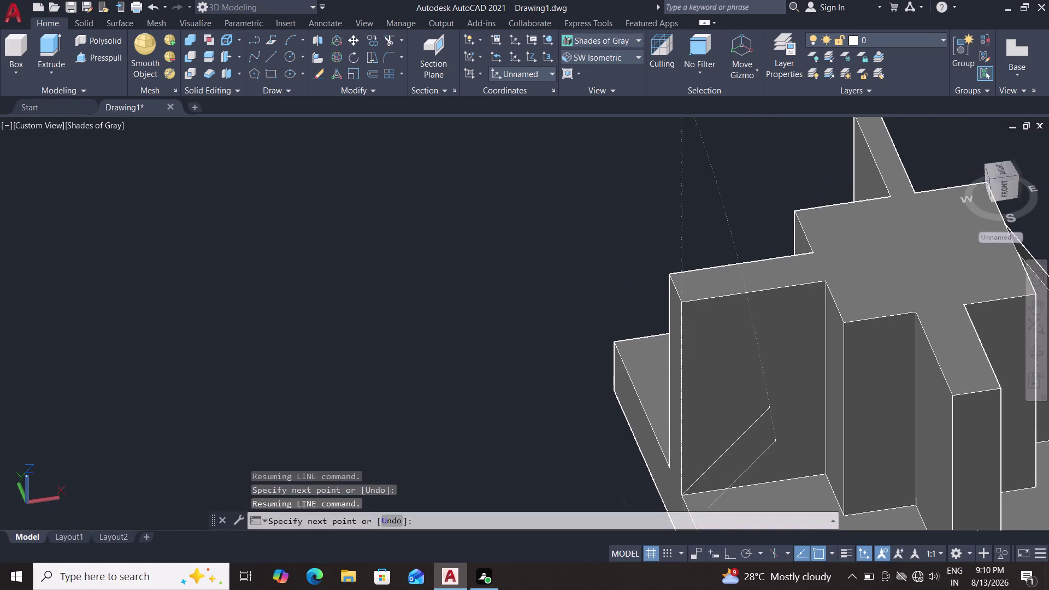
scroll(up, 3)
middle_drag(817, 291, 800, 384)
scroll(up, 3)
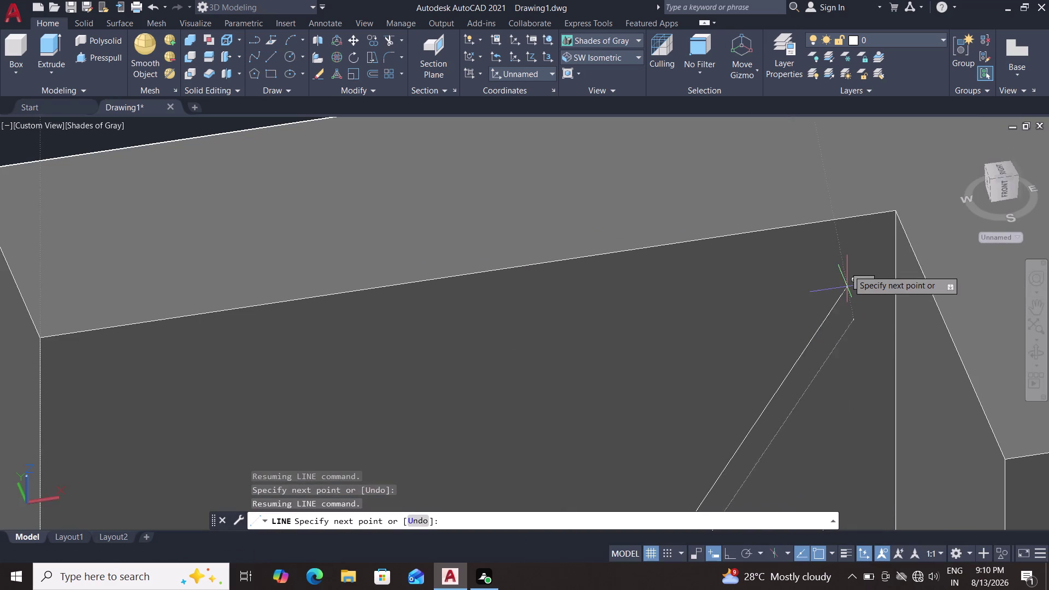
scroll(up, 3)
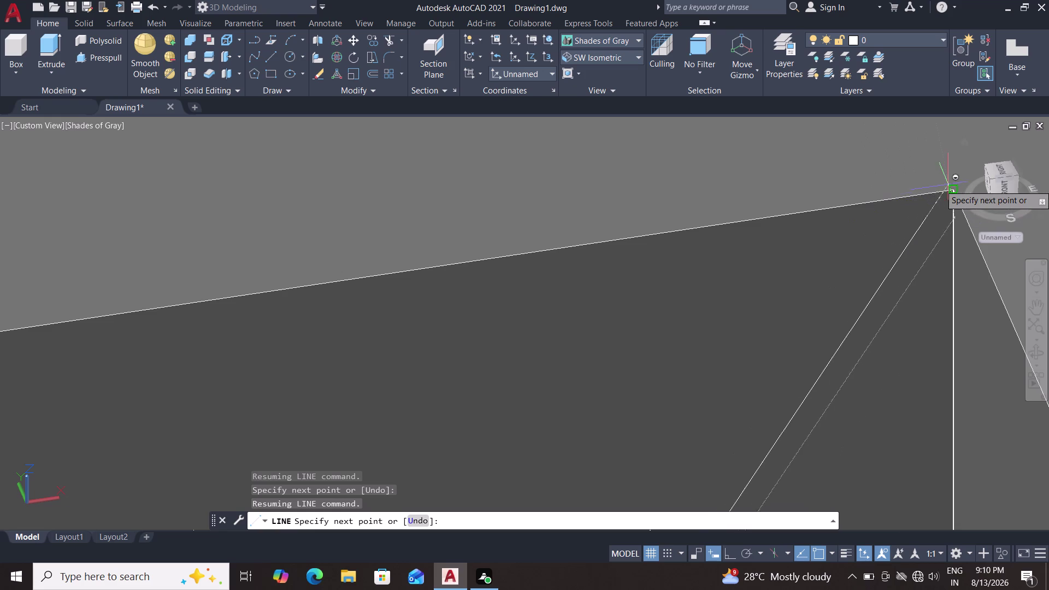
click(954, 186)
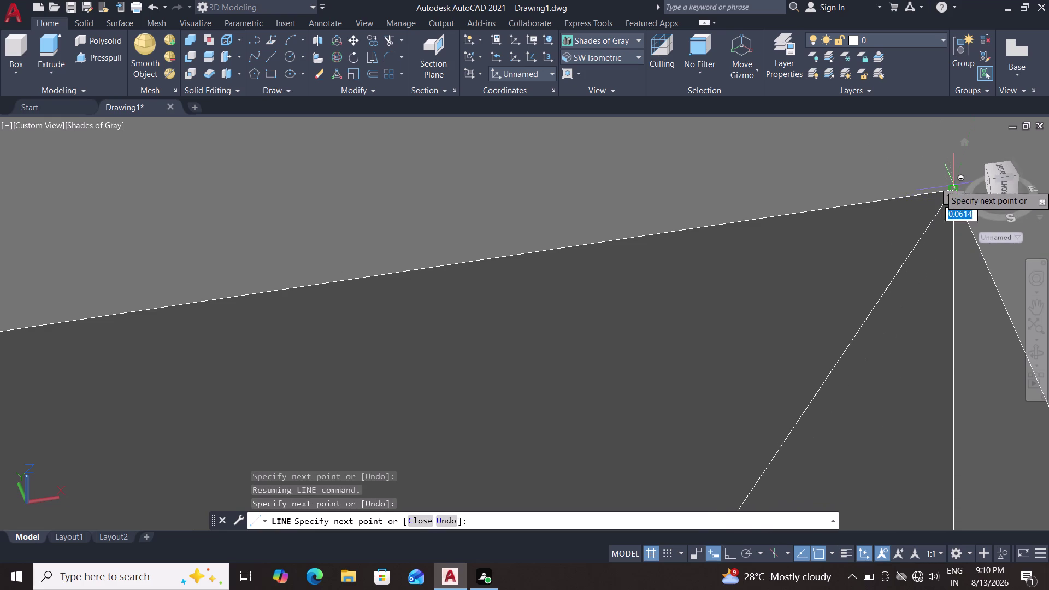
key(Escape)
scroll(down, 3)
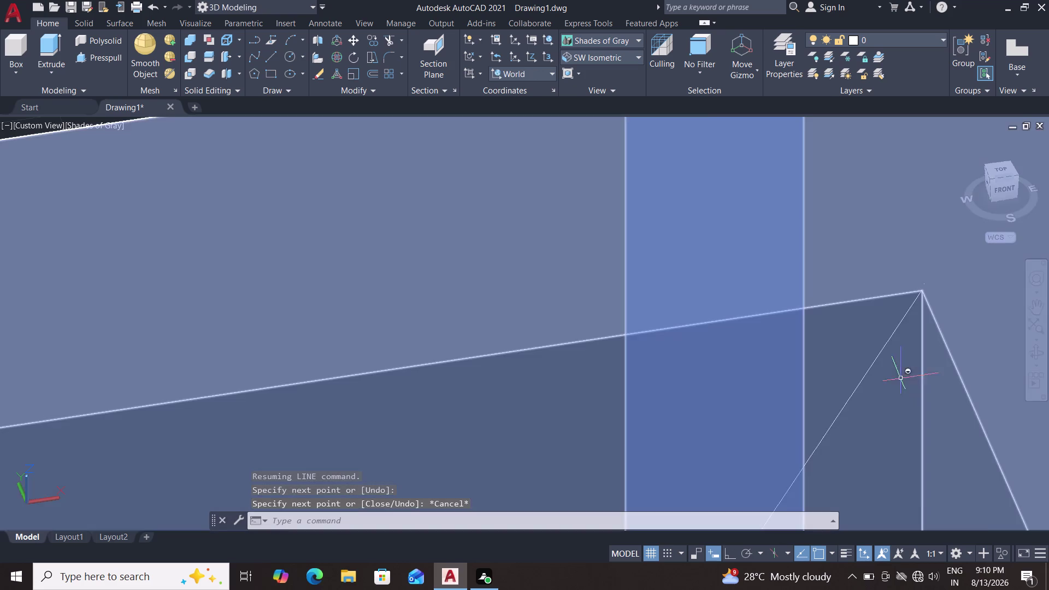
scroll(down, 3)
scroll(down, 3)
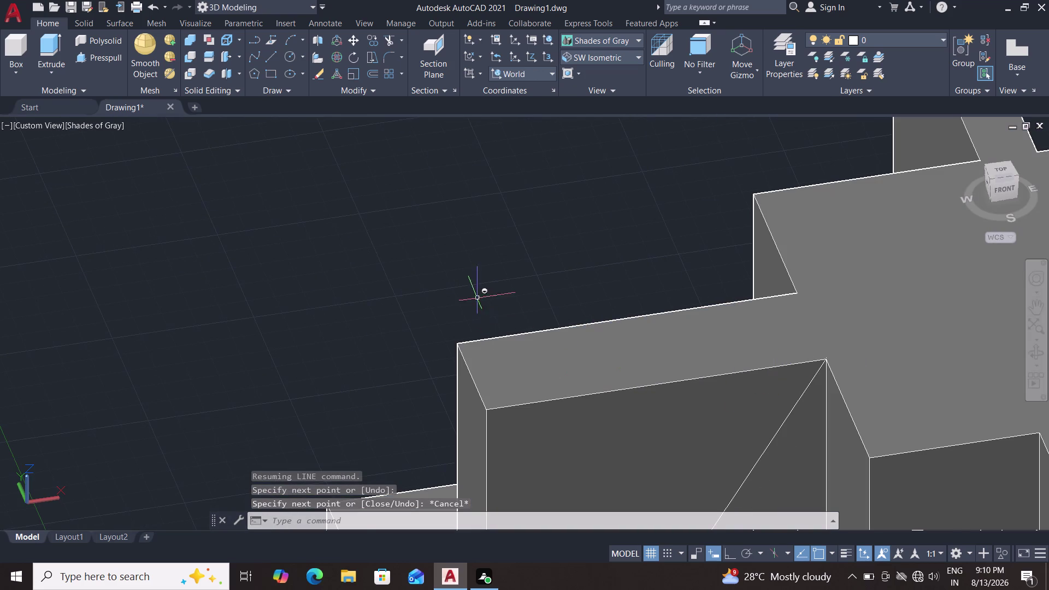
middle_drag(474, 288, 563, 287)
scroll(down, 3)
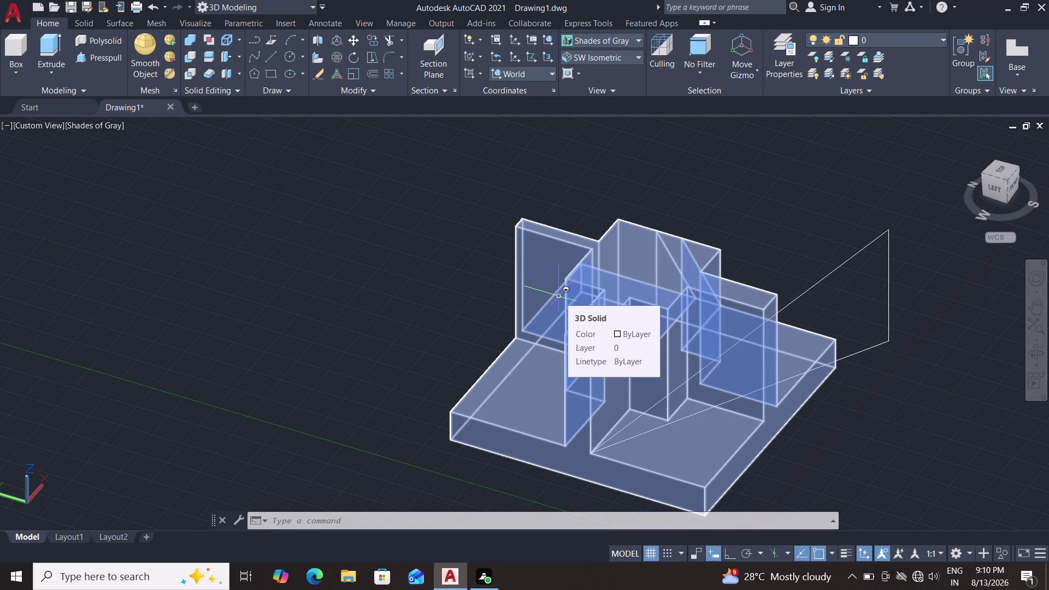
Select and delete the two stray lines protruding past the bracket.
click(830, 274)
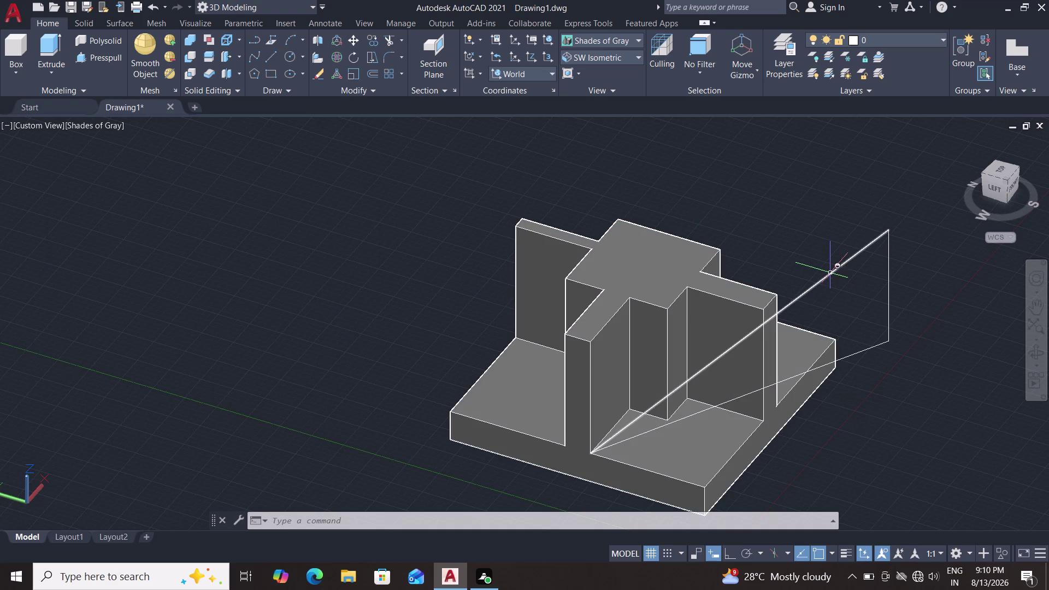
click(888, 277)
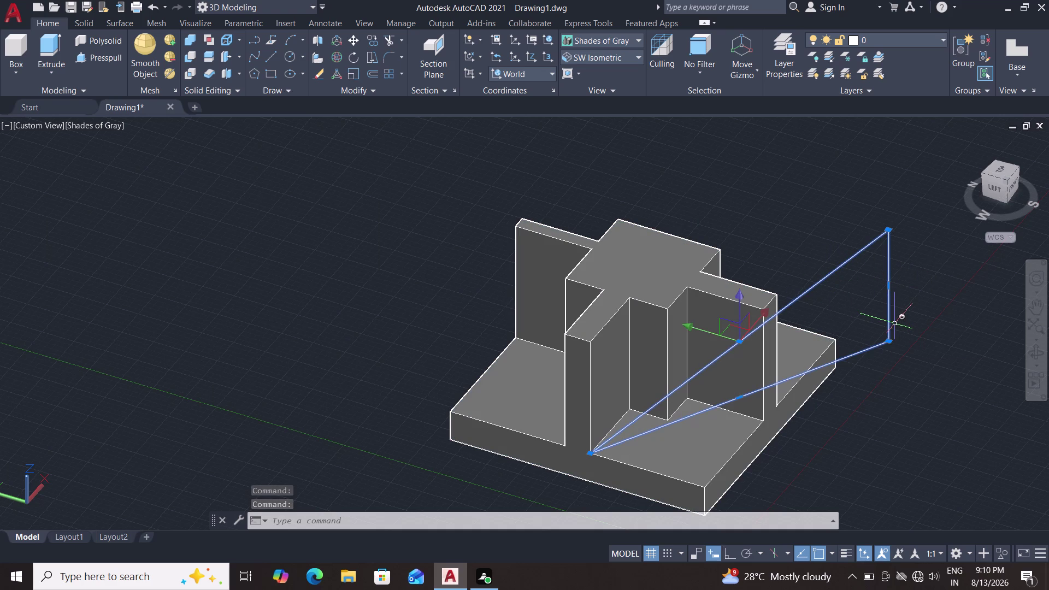
key(Delete)
key(Delete)
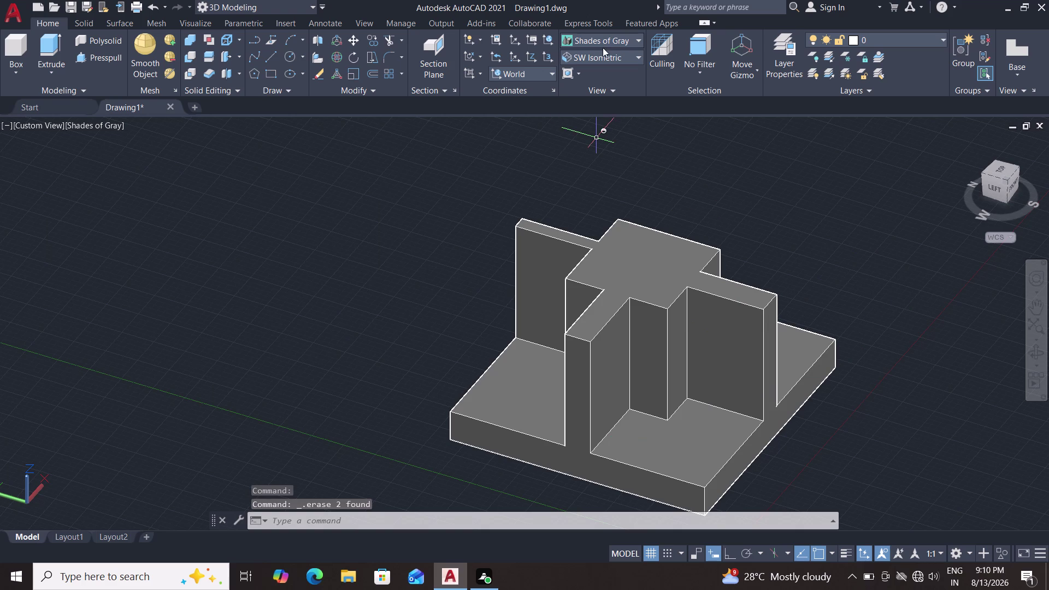
click(604, 54)
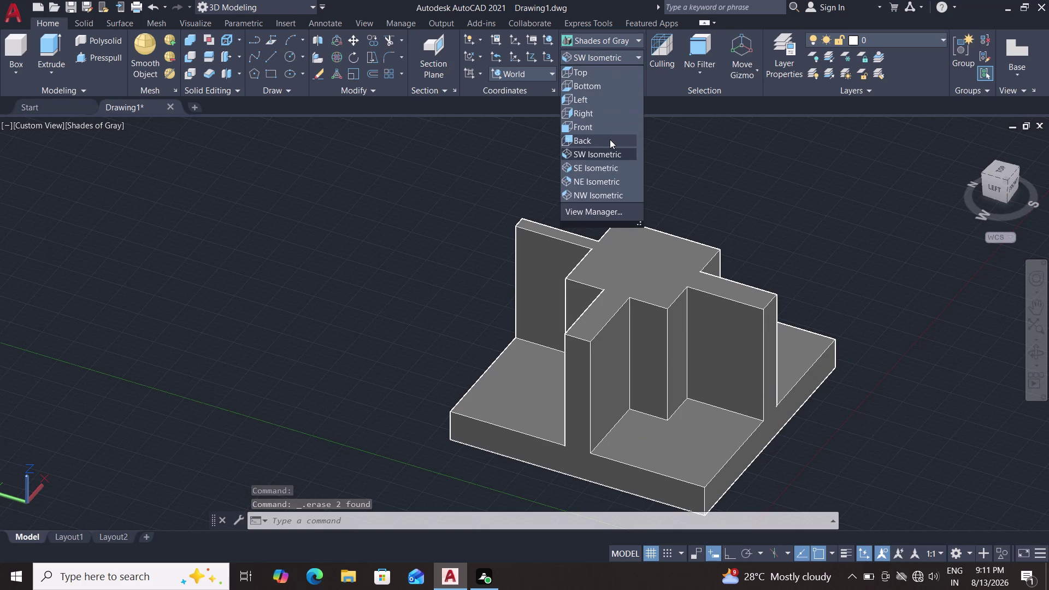
Switch to the Back view and pan to the right side of the back face.
click(610, 140)
scroll(down, 3)
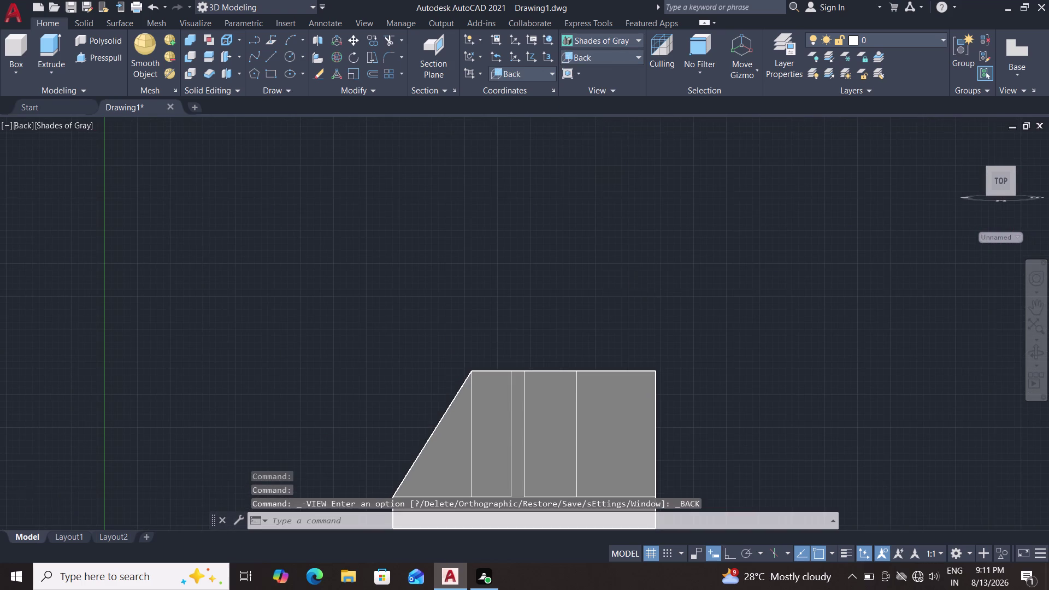
scroll(up, 3)
scroll(up, 3)
scroll(up, 3)
middle_drag(665, 360, 665, 239)
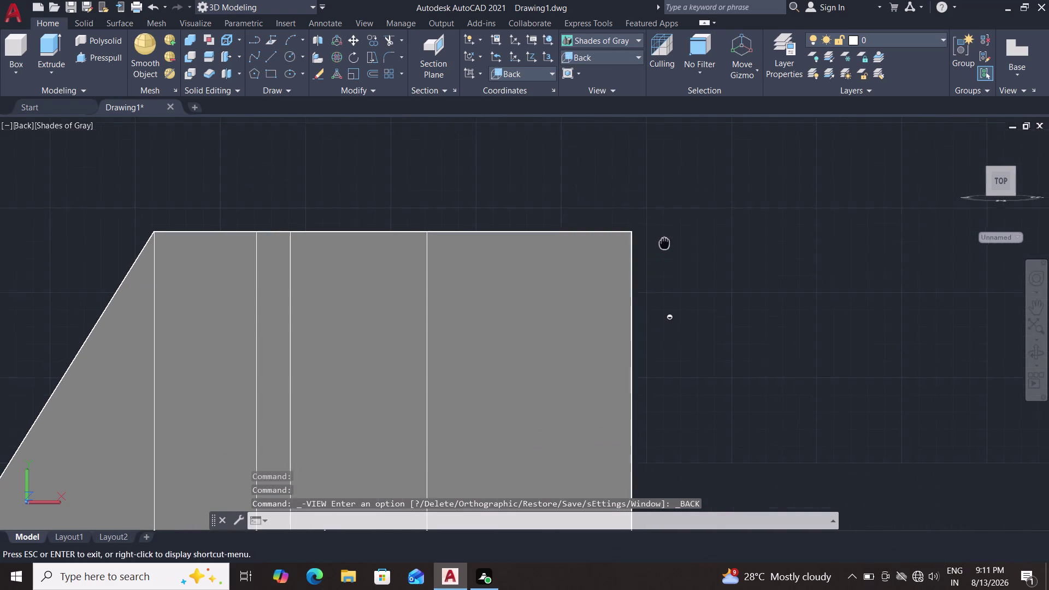
middle_drag(665, 239, 668, 222)
middle_drag(713, 337, 759, 202)
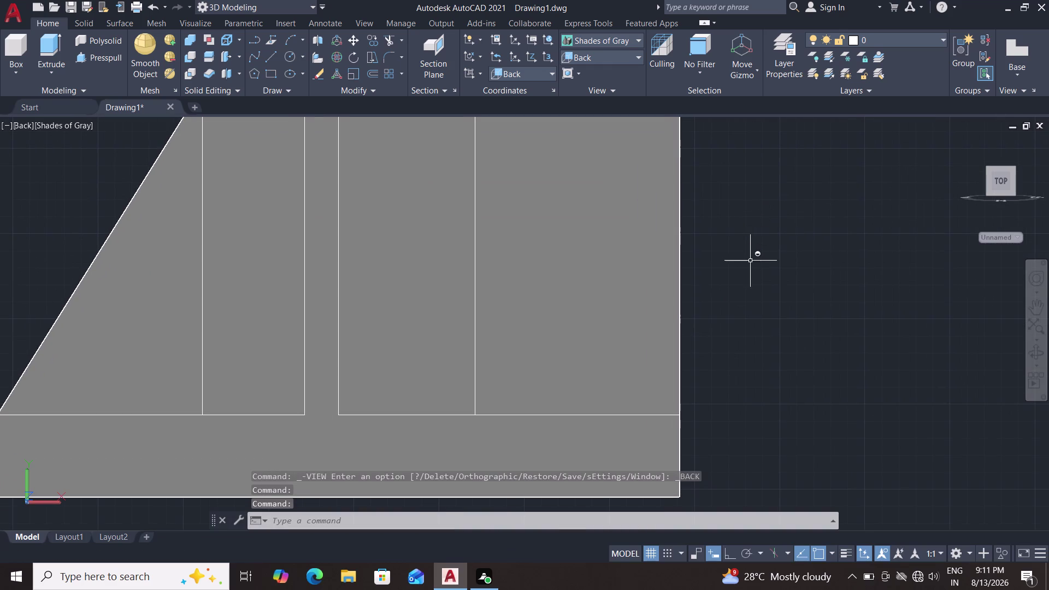
Start a line on the right edge above the base, snapping its next point to the top edge.
key(l)
key(Return)
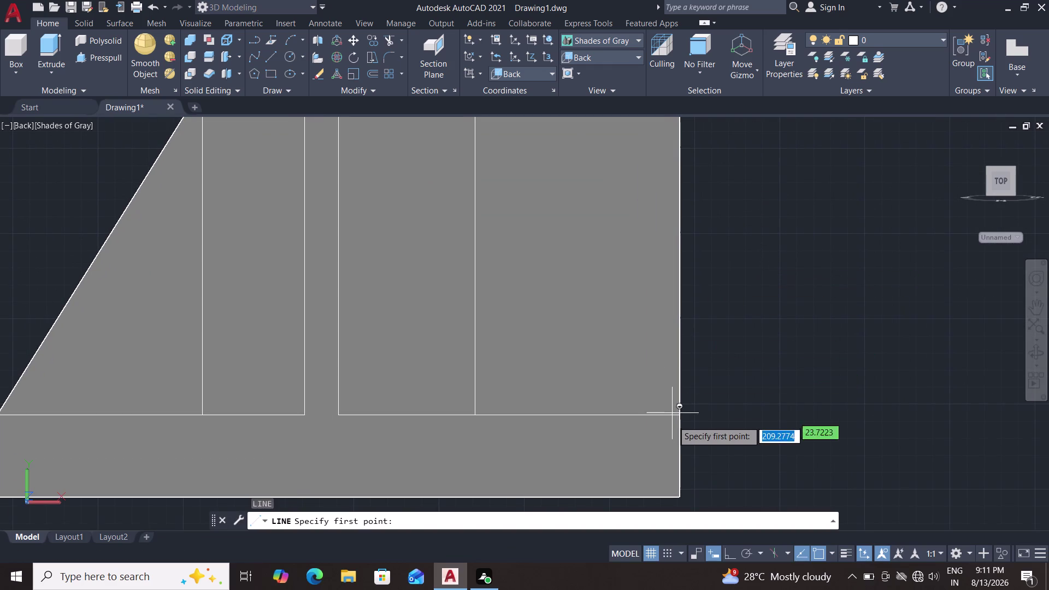
click(678, 413)
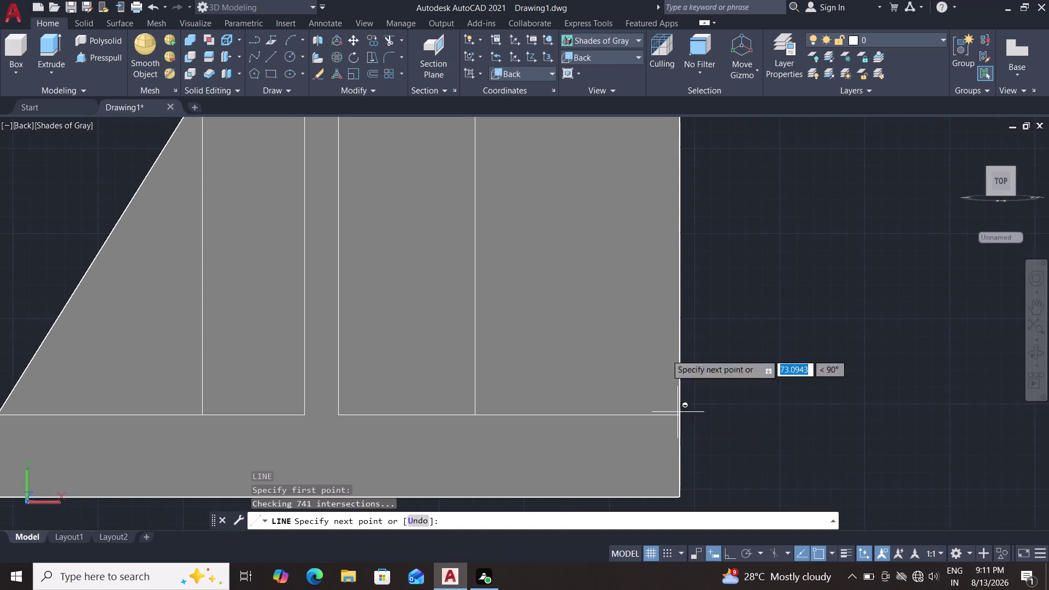
scroll(down, 3)
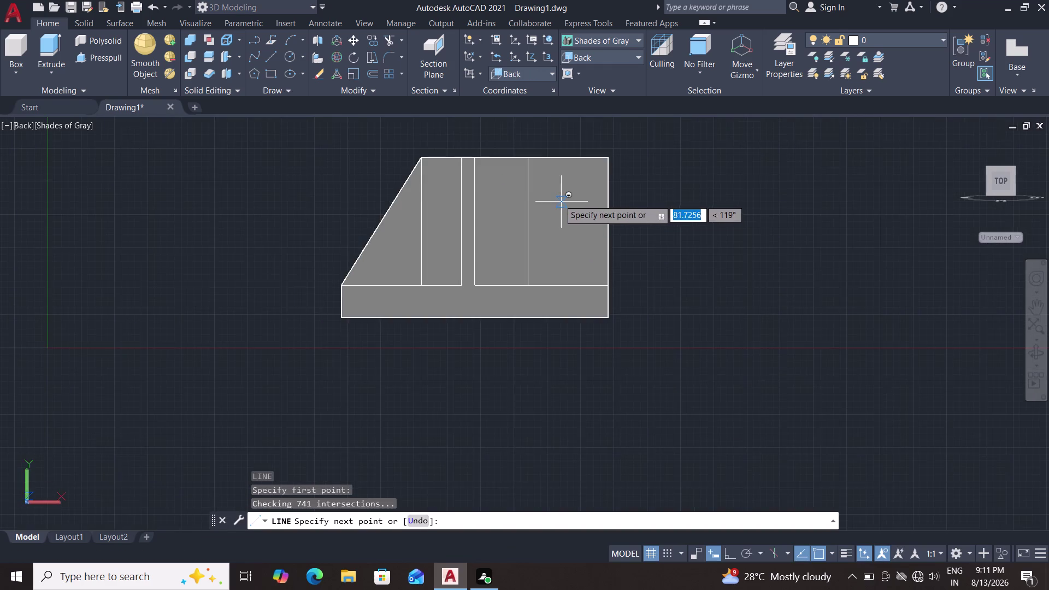
scroll(up, 3)
middle_drag(566, 203, 602, 346)
scroll(up, 3)
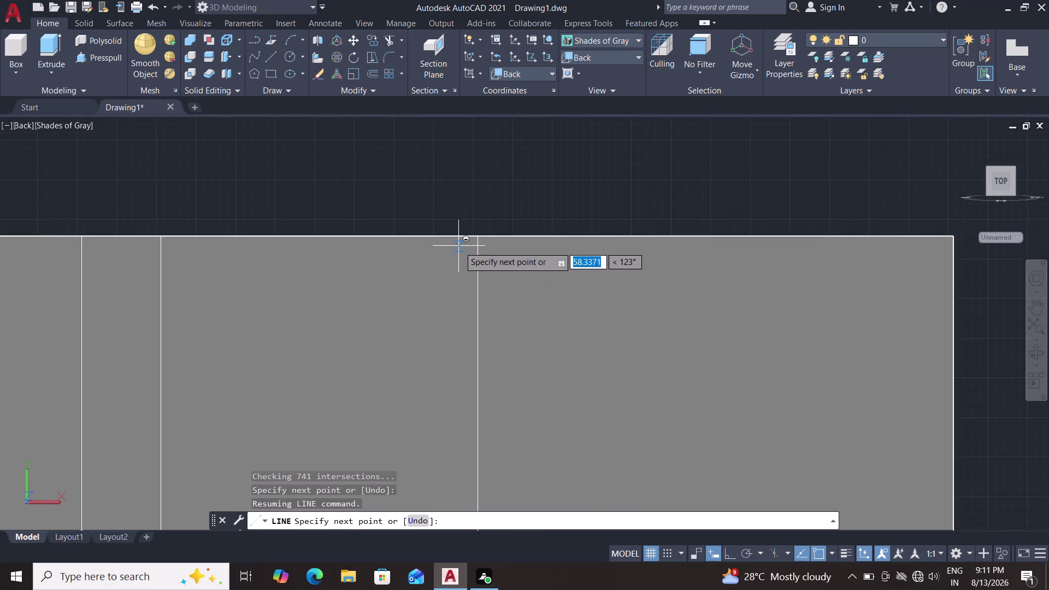
click(479, 235)
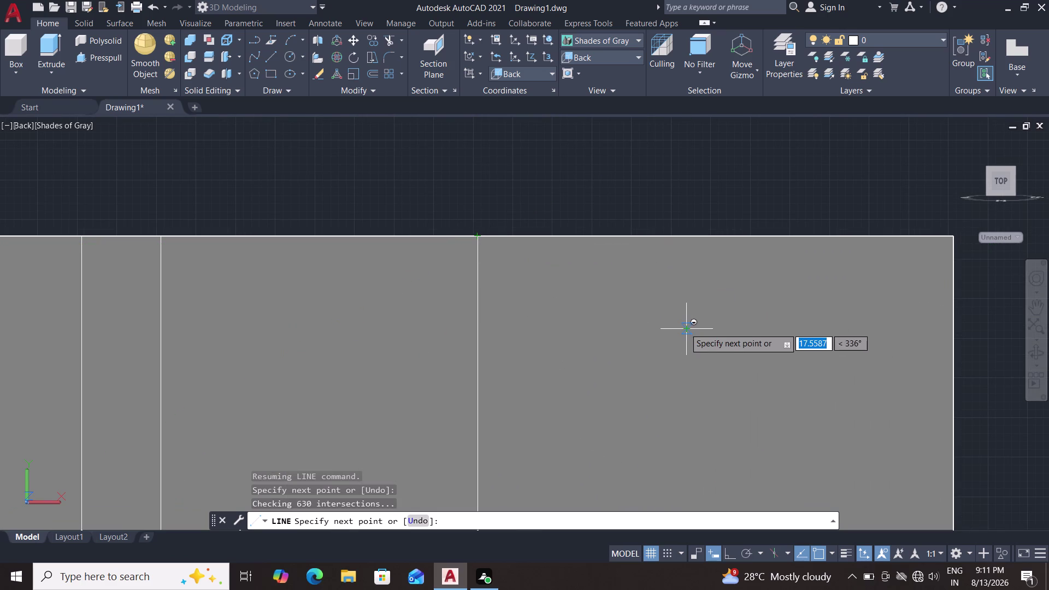
Add a point back on the right edge at base level, then cancel the line.
scroll(down, 3)
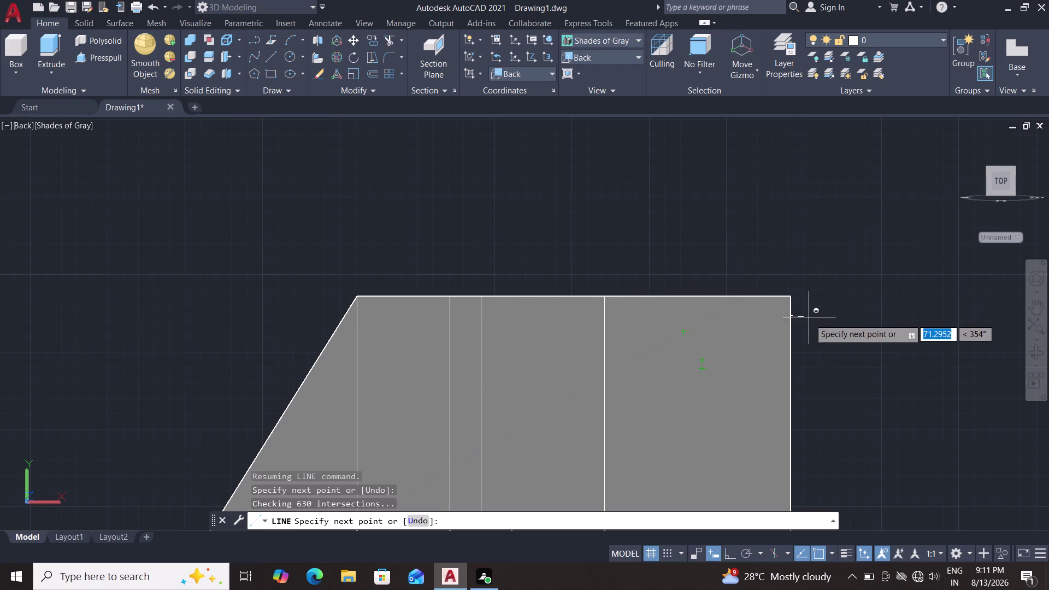
middle_drag(807, 330, 747, 233)
scroll(up, 3)
scroll(up, 3)
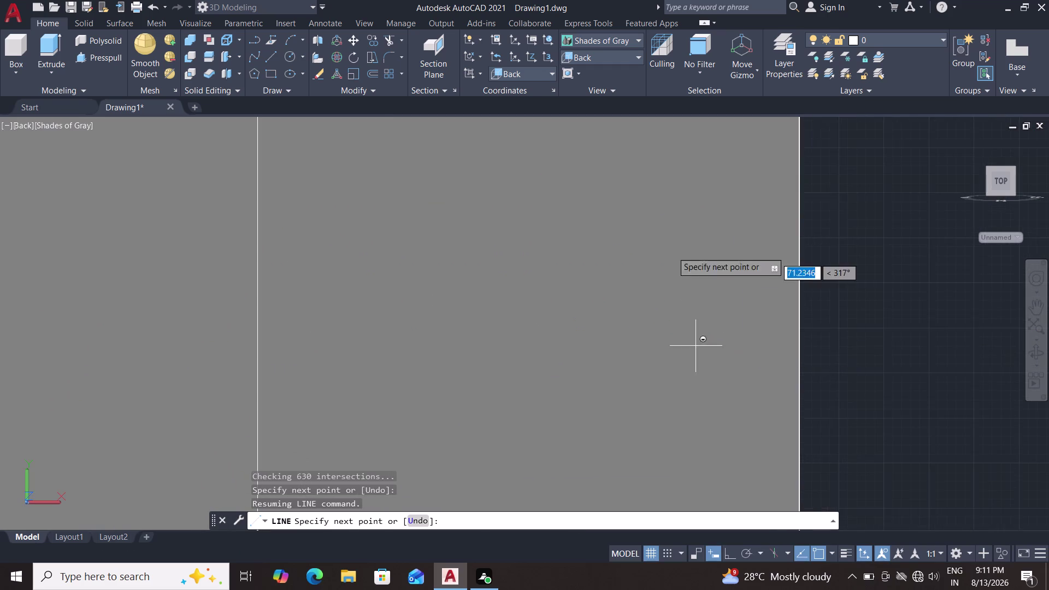
middle_drag(669, 242, 658, 198)
scroll(down, 3)
middle_drag(650, 320, 624, 182)
scroll(up, 3)
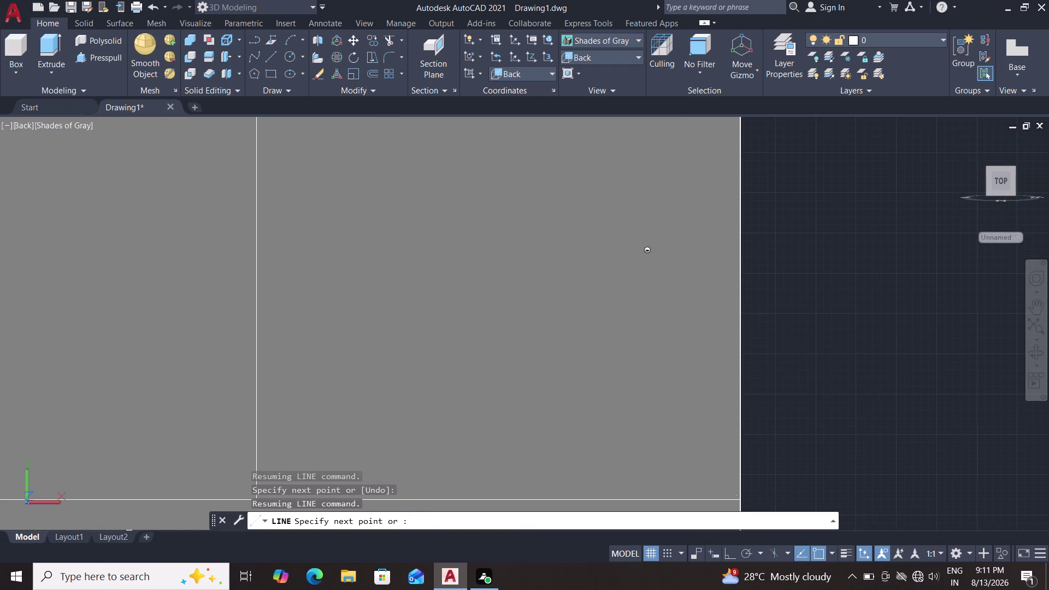
middle_drag(724, 442, 658, 317)
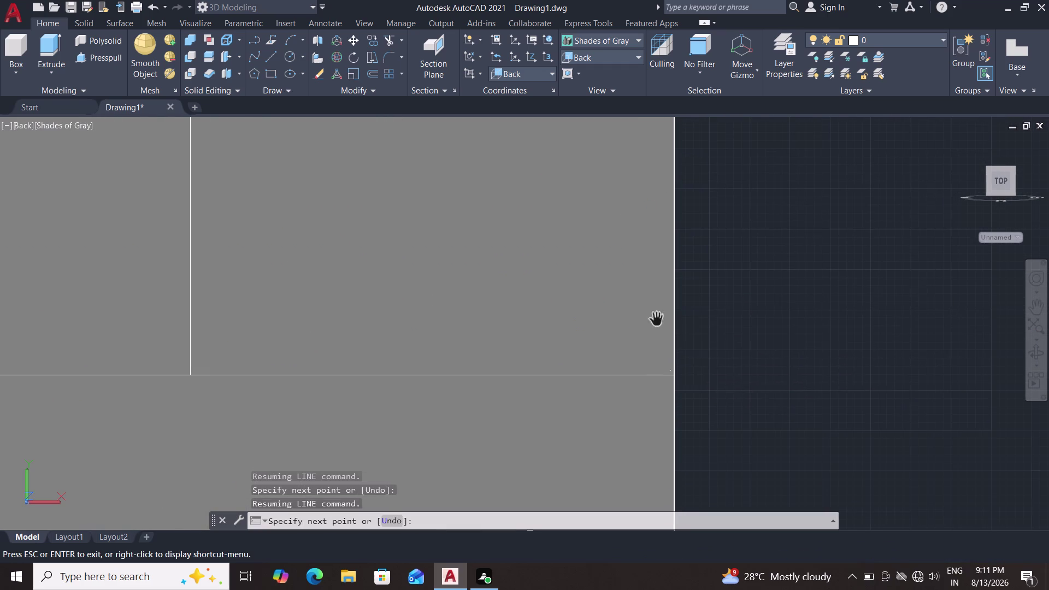
scroll(up, 3)
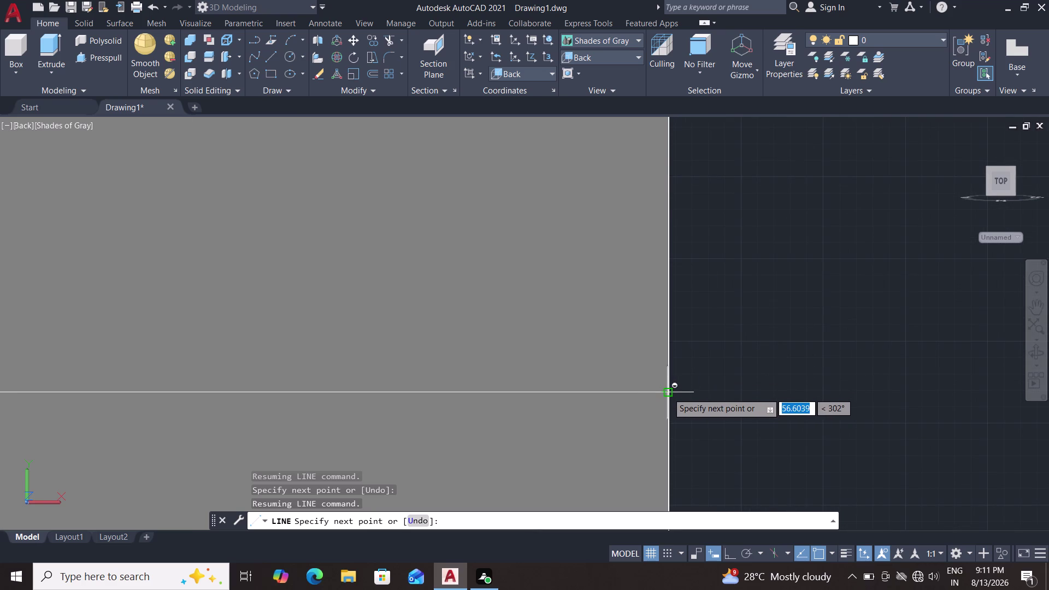
click(668, 392)
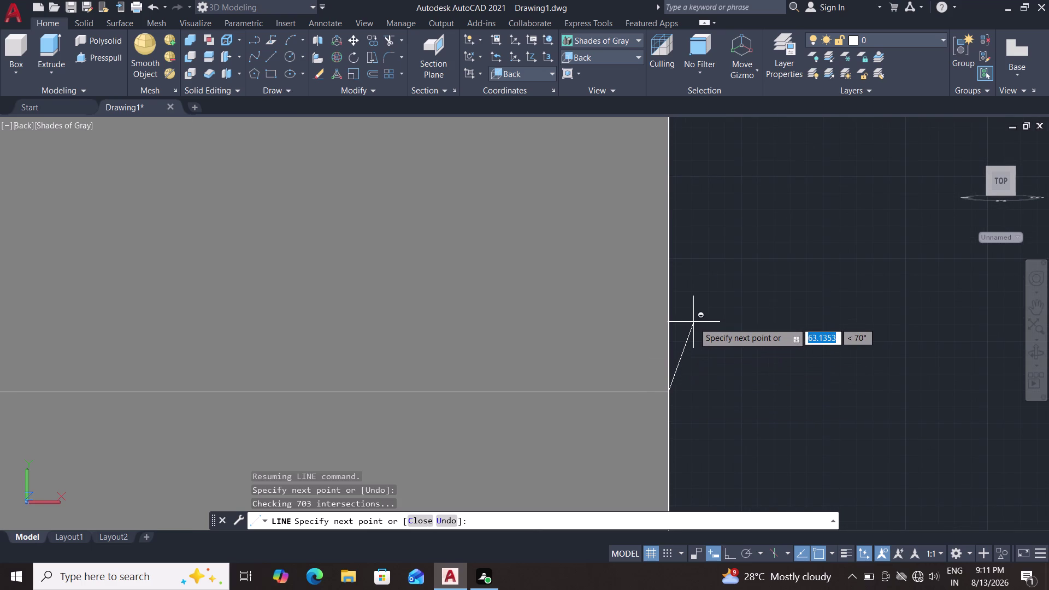
scroll(down, 3)
scroll(down, 3)
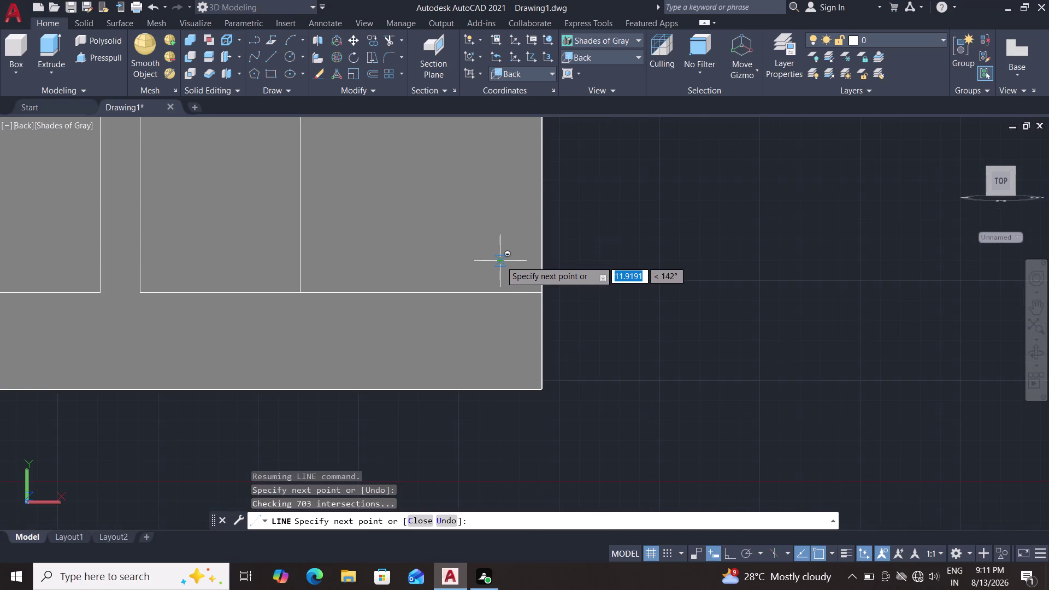
key(Escape)
key(Escape)
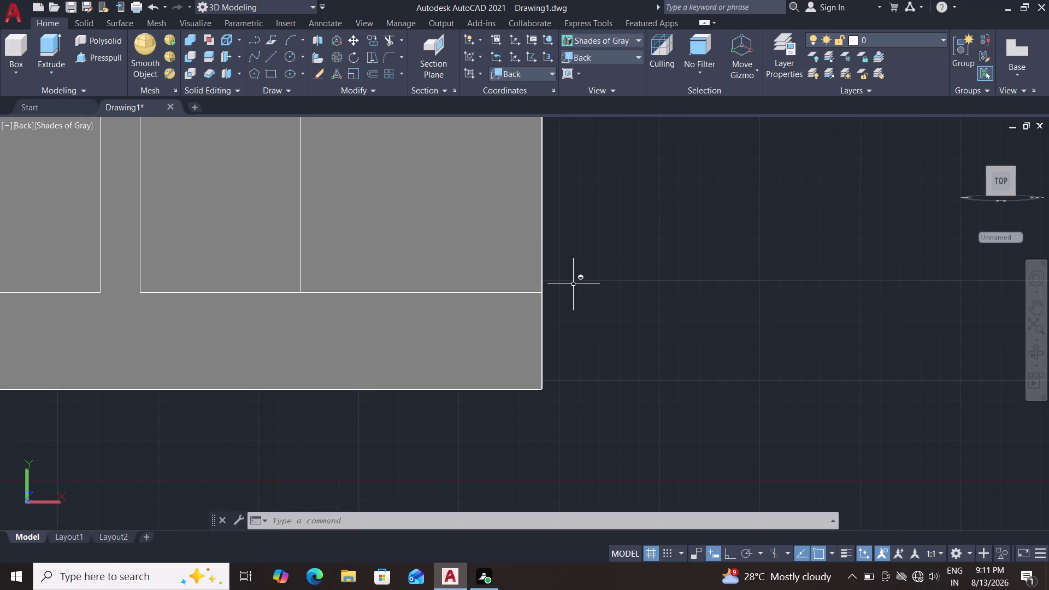
key(Escape)
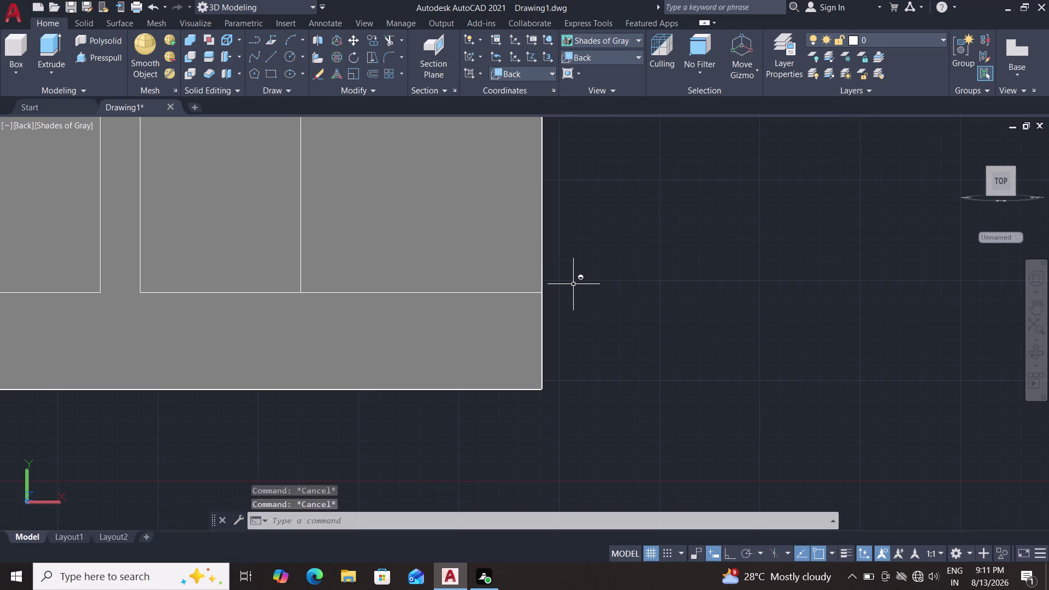
scroll(down, 3)
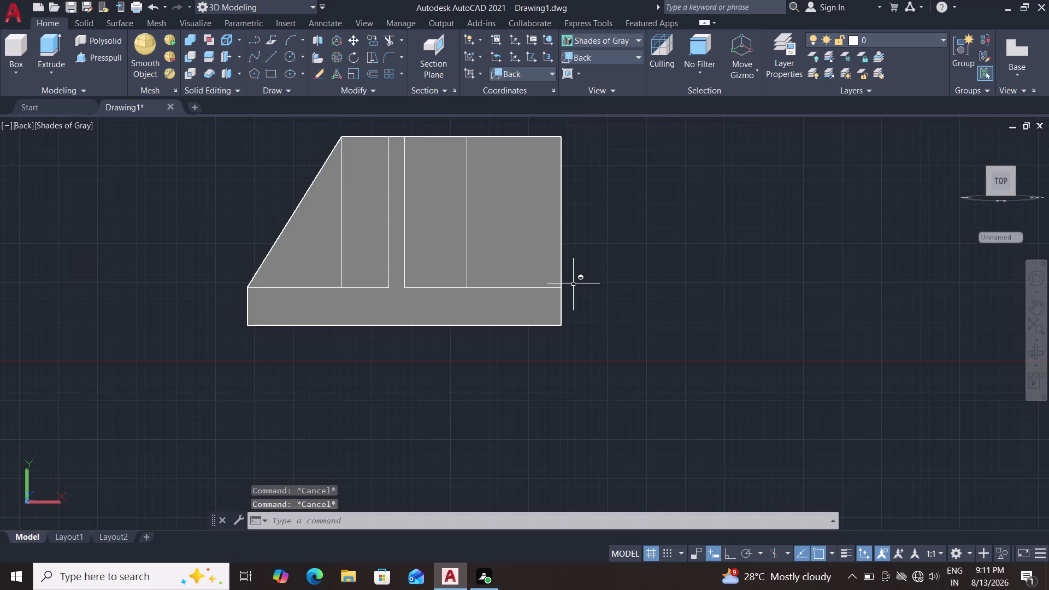
middle_drag(574, 285, 557, 328)
key(l)
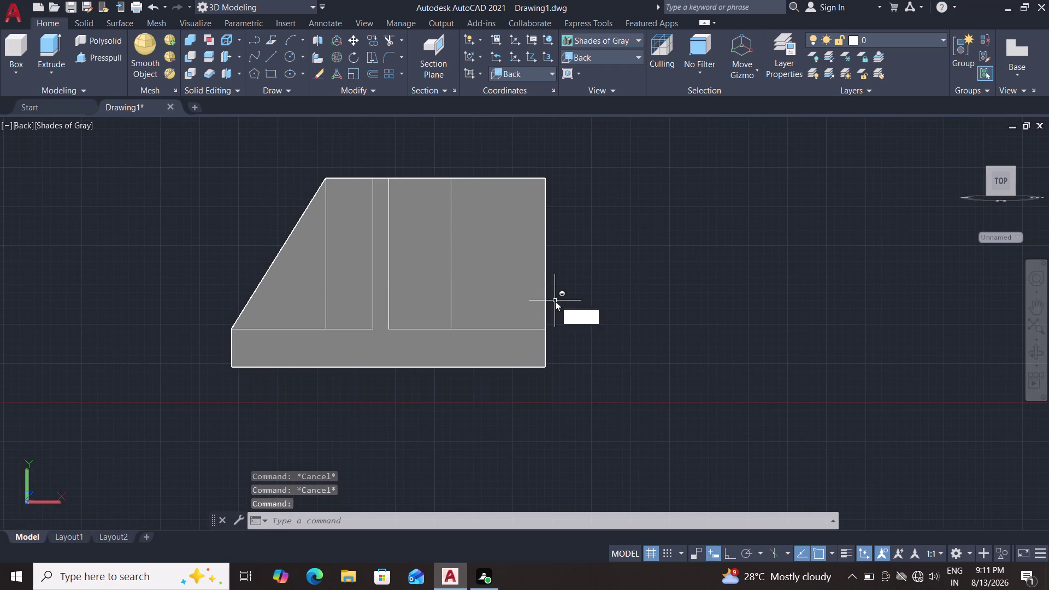
key(Return)
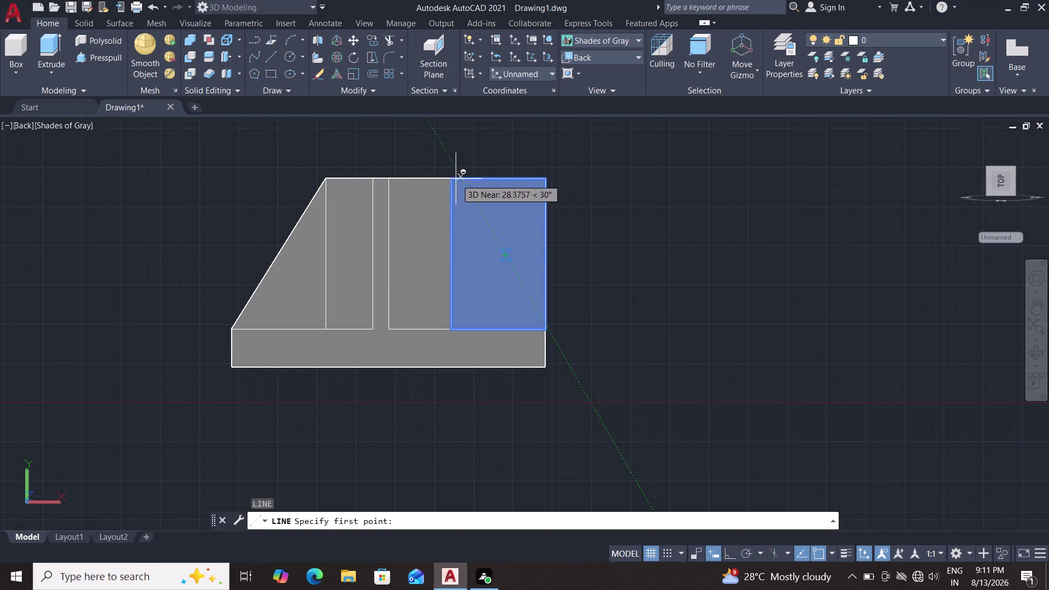
click(453, 178)
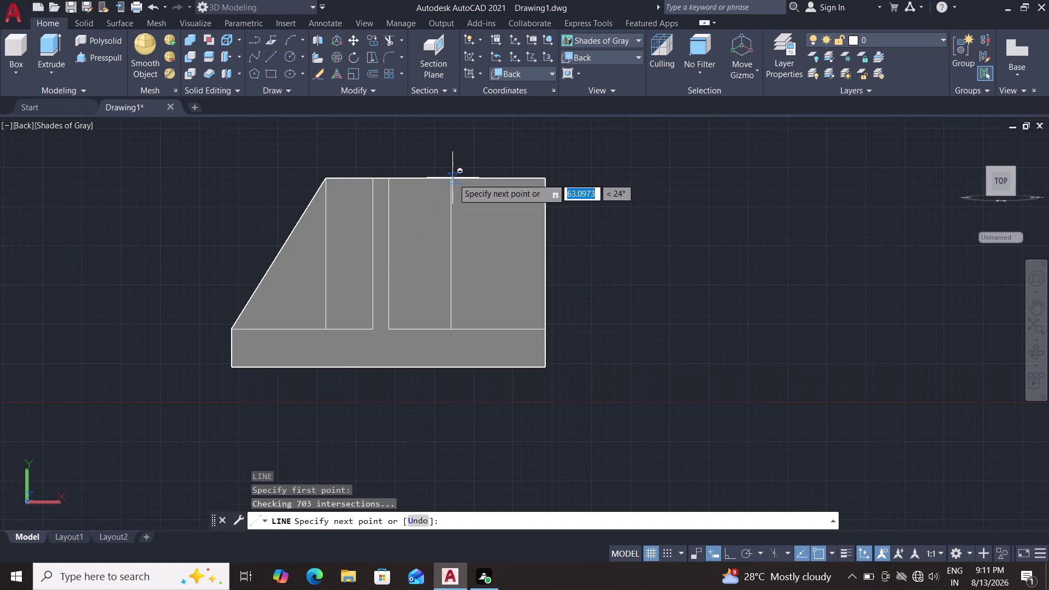
click(546, 328)
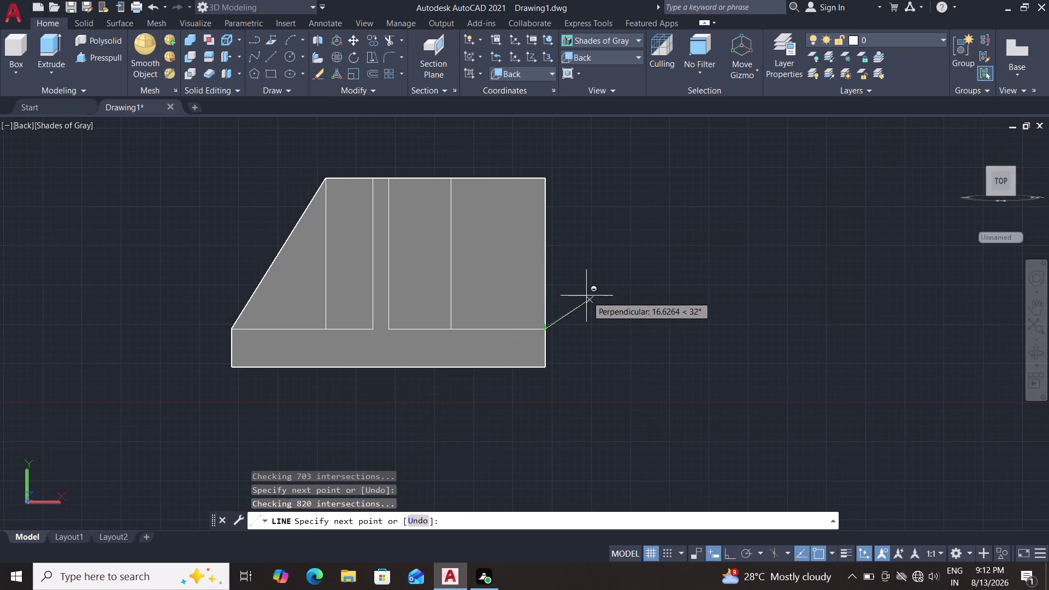
middle_drag(575, 296, 486, 302)
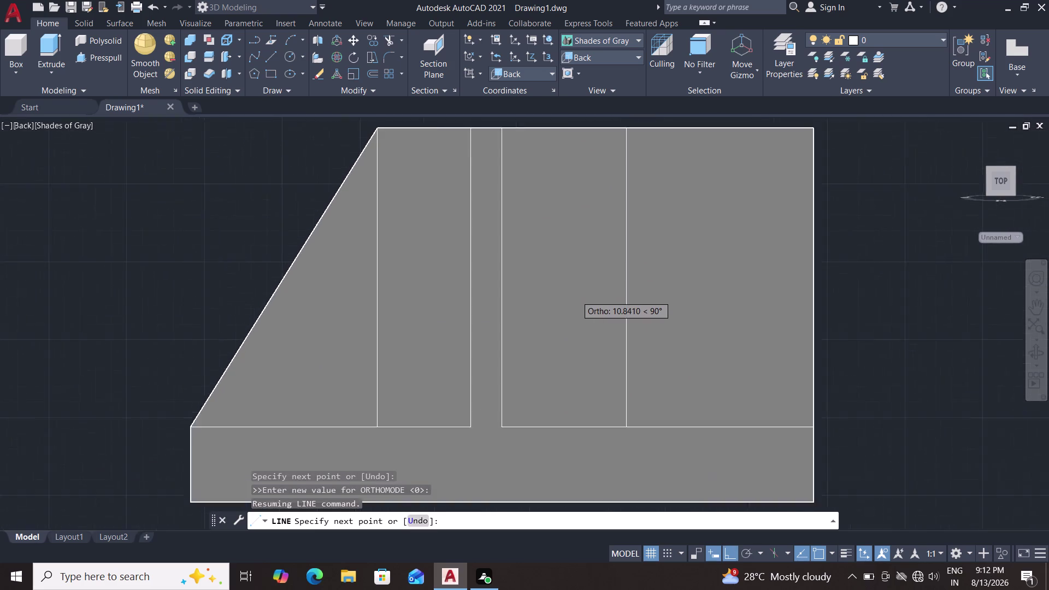
middle_drag(485, 302, 486, 301)
key(Escape)
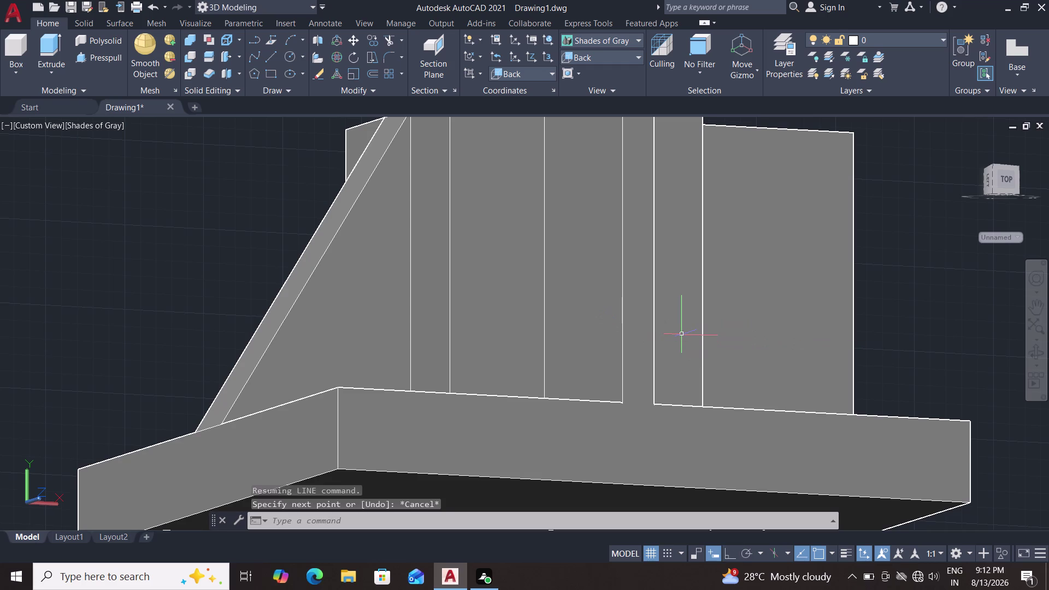
key(Escape)
middle_drag(682, 335, 752, 364)
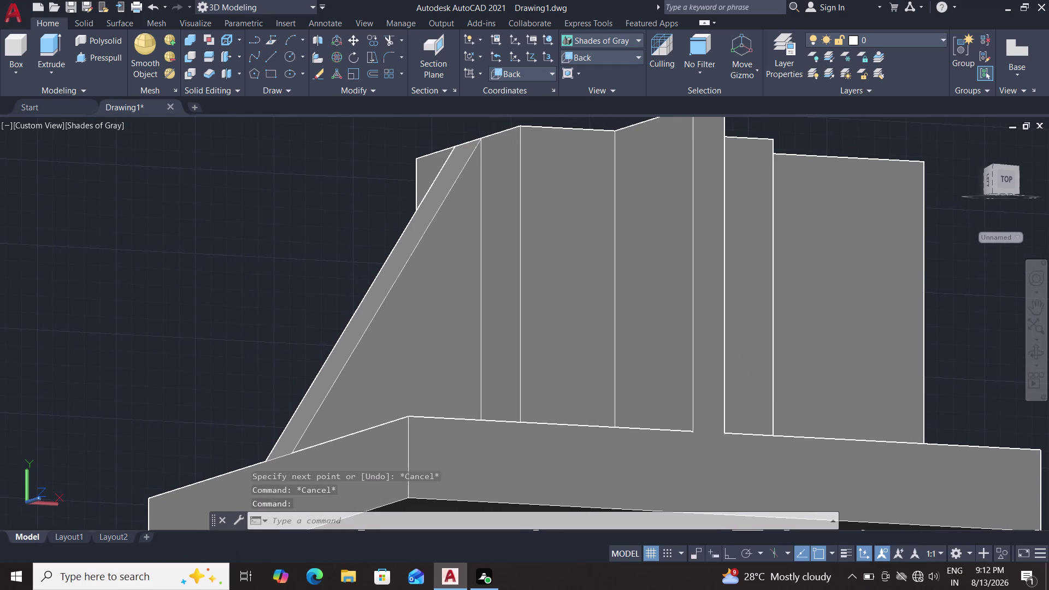
scroll(down, 3)
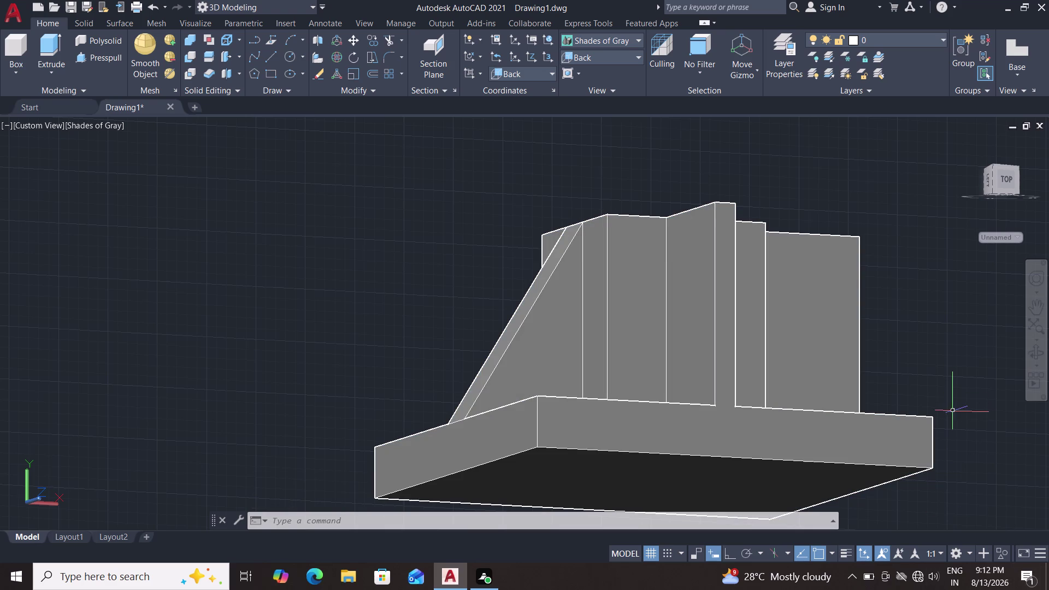
middle_drag(907, 290, 982, 355)
middle_drag(894, 360, 898, 280)
middle_drag(899, 279, 910, 327)
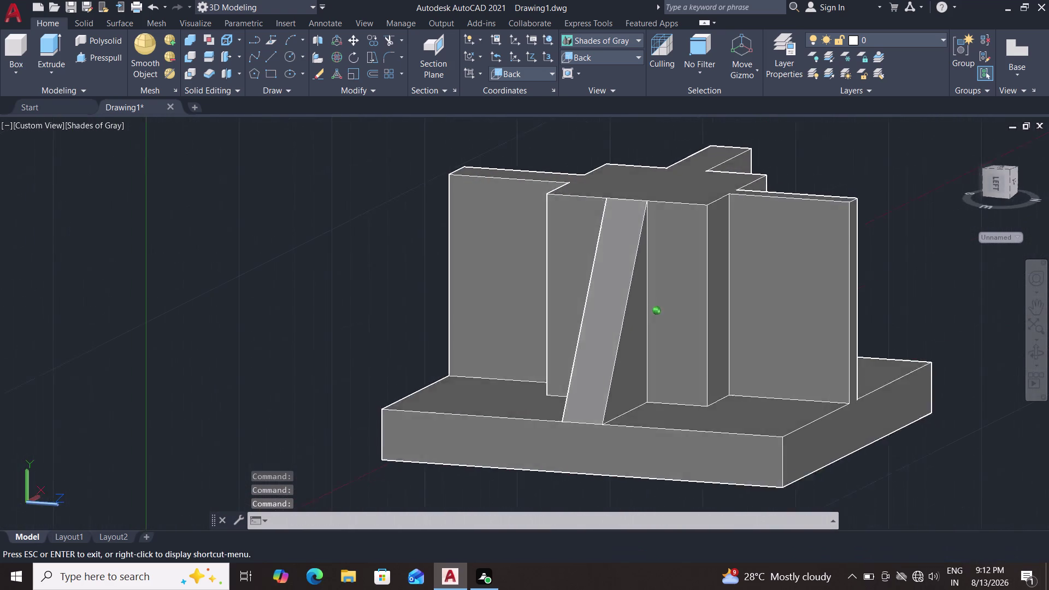
middle_drag(910, 328, 915, 345)
text(kl)
key(Return)
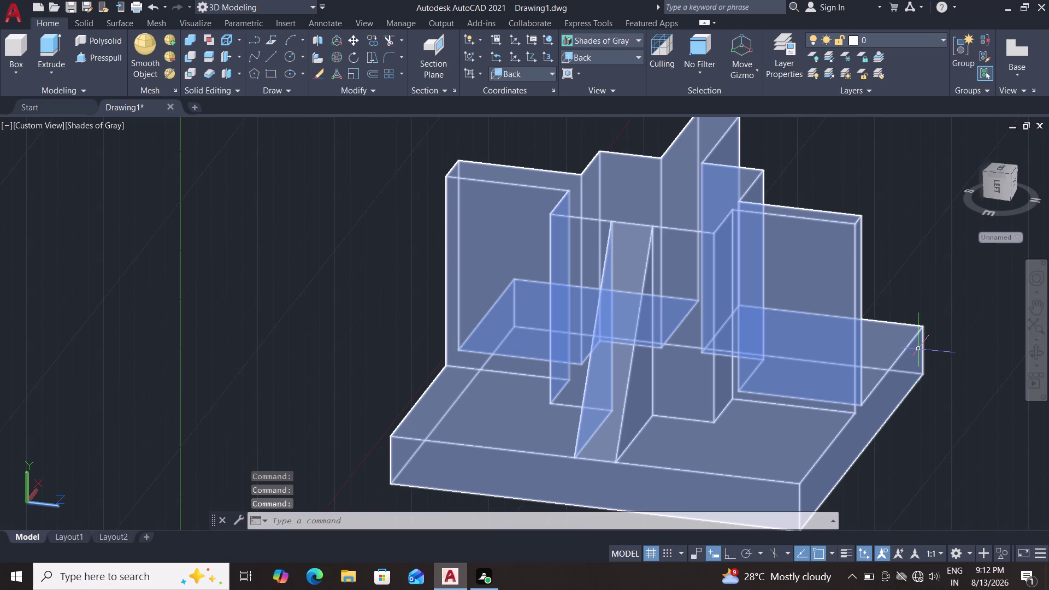
key(Escape)
key(Escape)
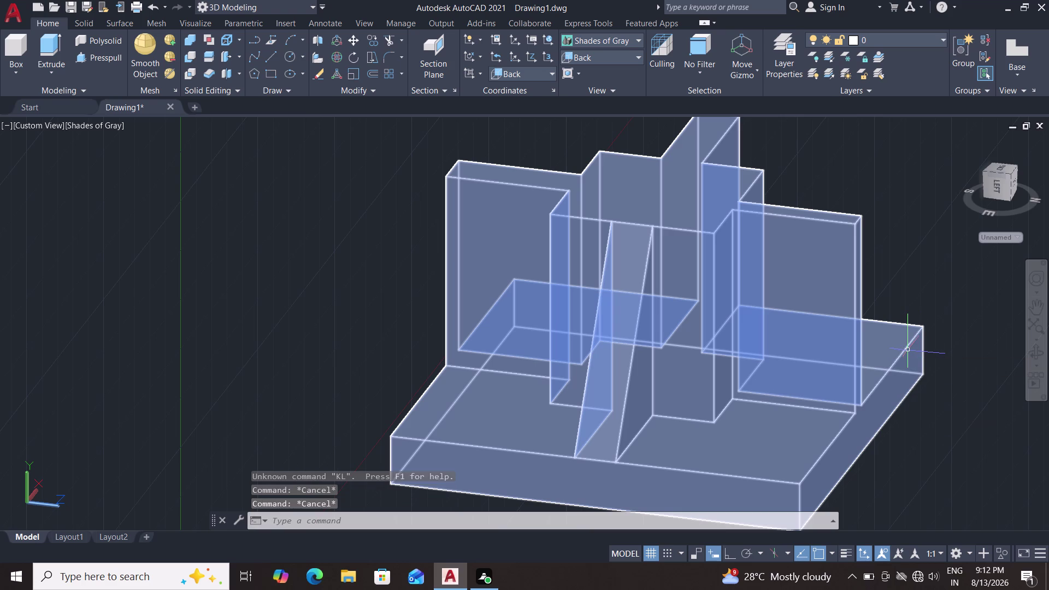
key(l)
key(Return)
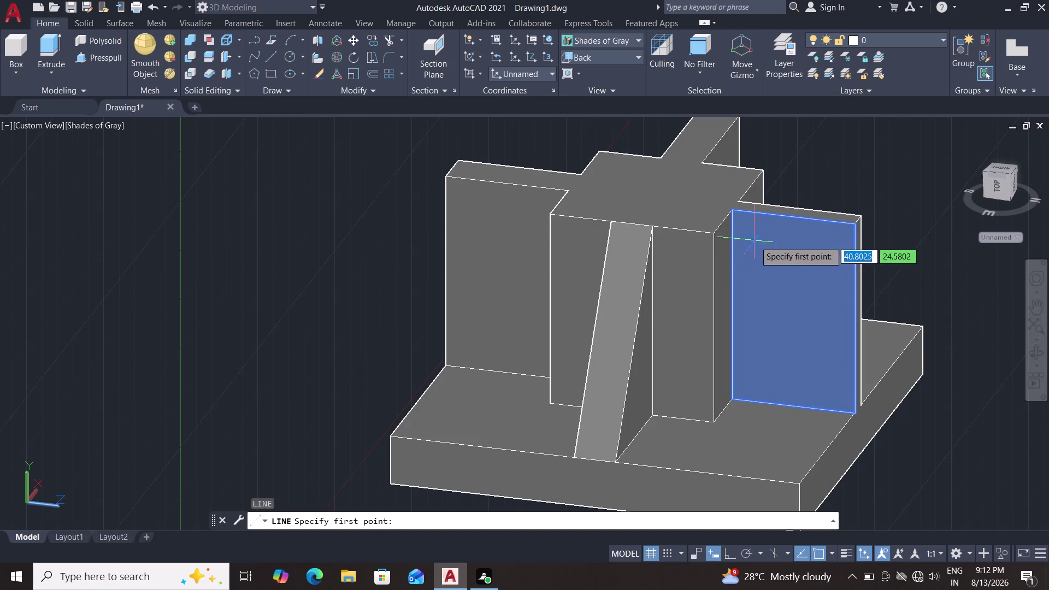
Draw a diagonal line from the upright's top corner to the face's bottom corner.
scroll(up, 3)
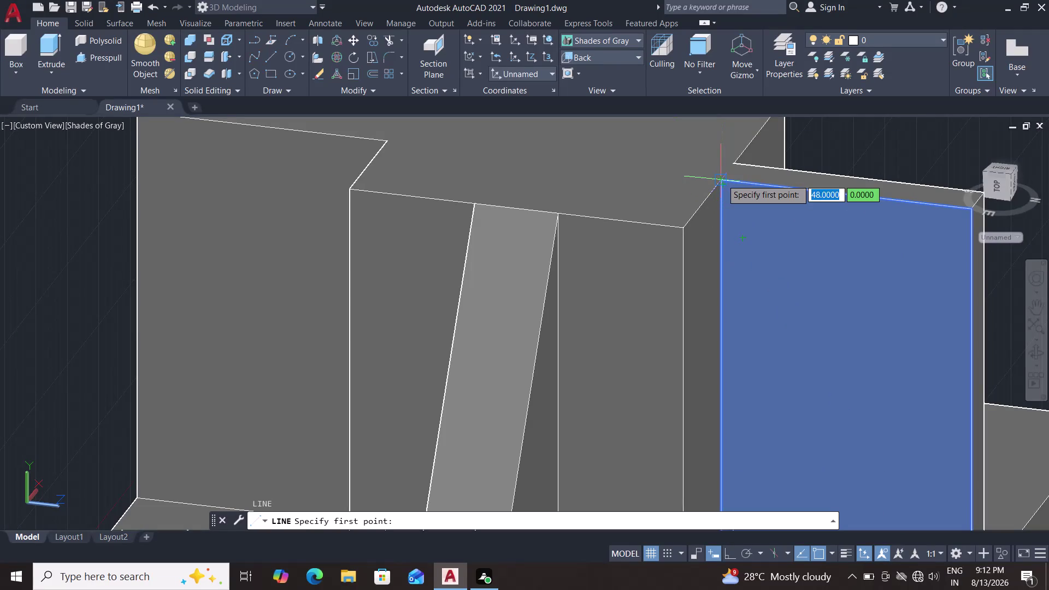
click(721, 179)
scroll(down, 3)
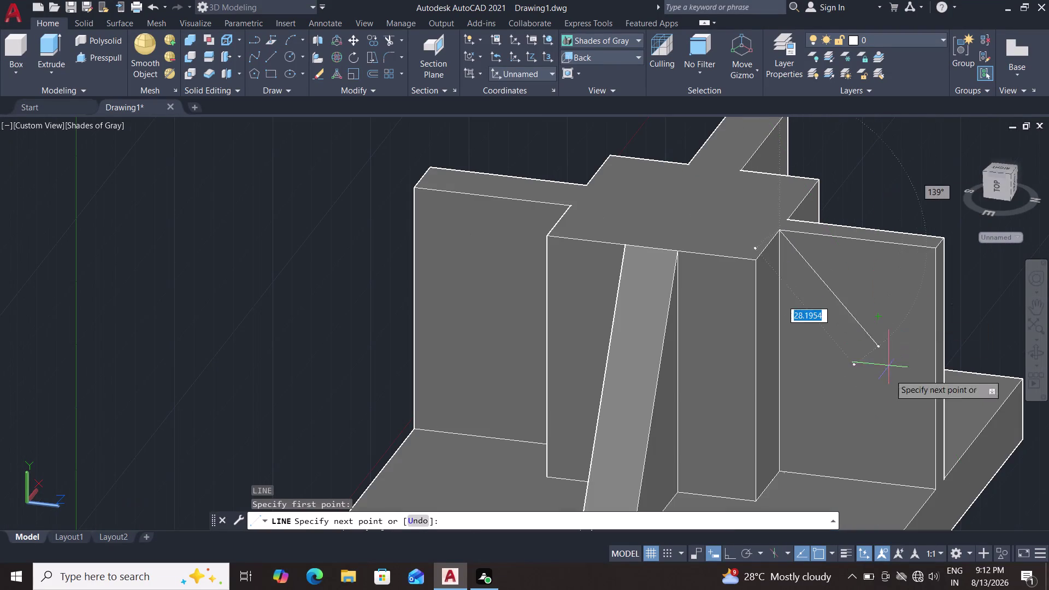
click(941, 488)
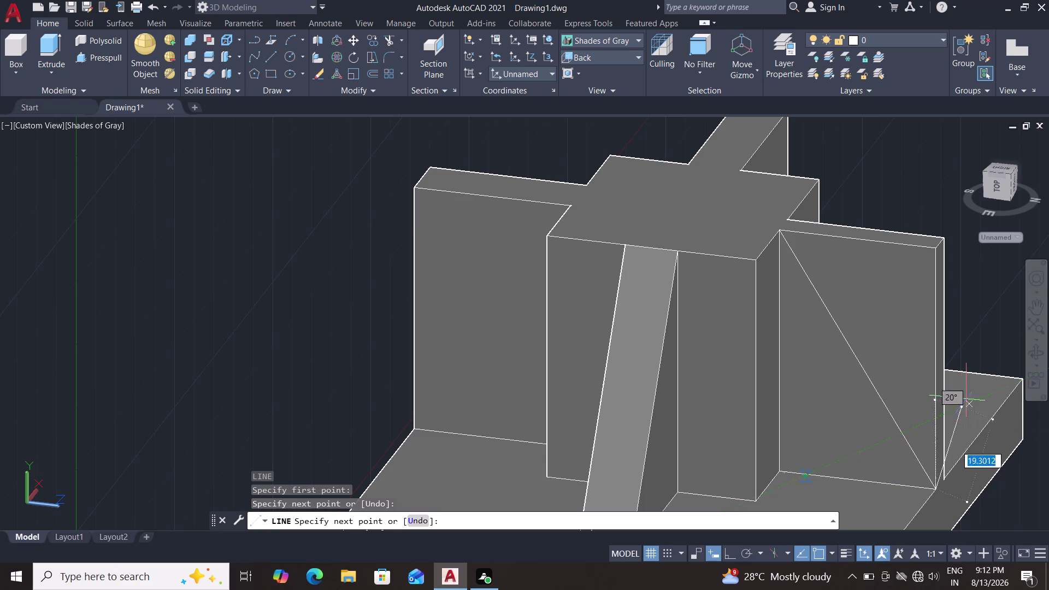
middle_drag(973, 385, 810, 379)
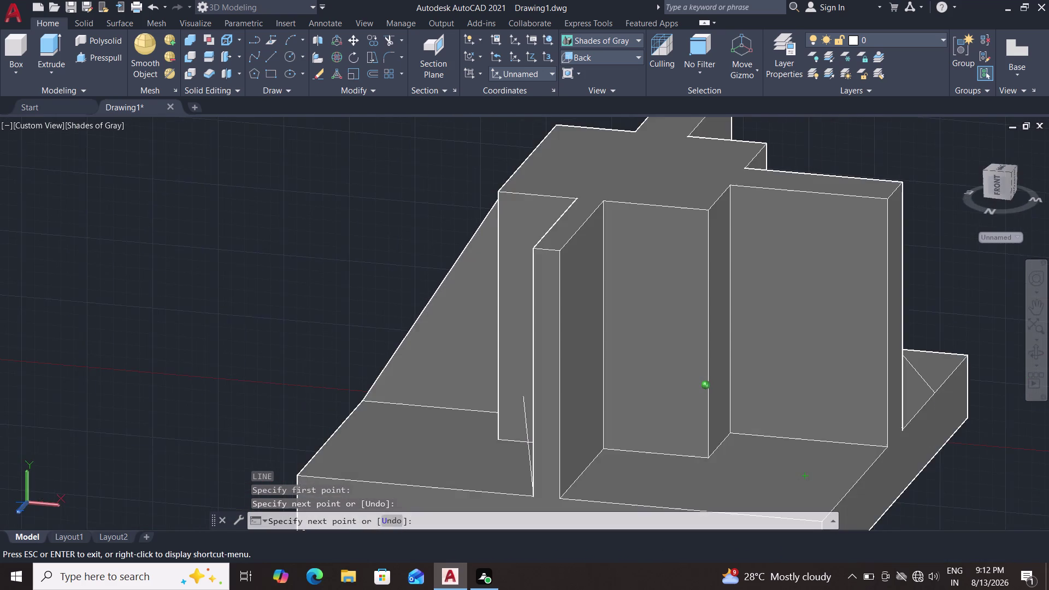
middle_drag(811, 379, 954, 385)
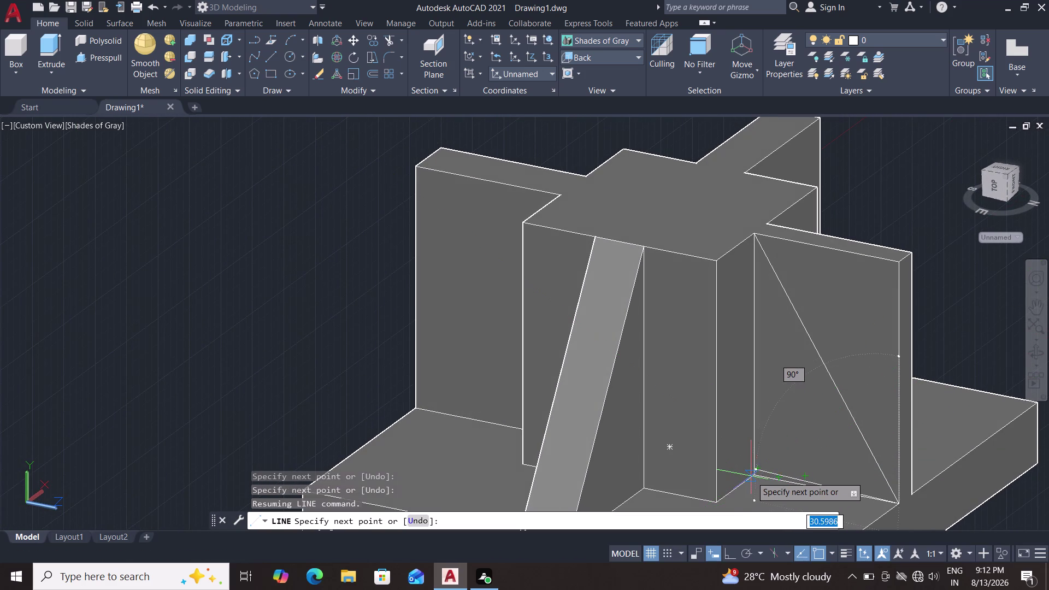
scroll(up, 3)
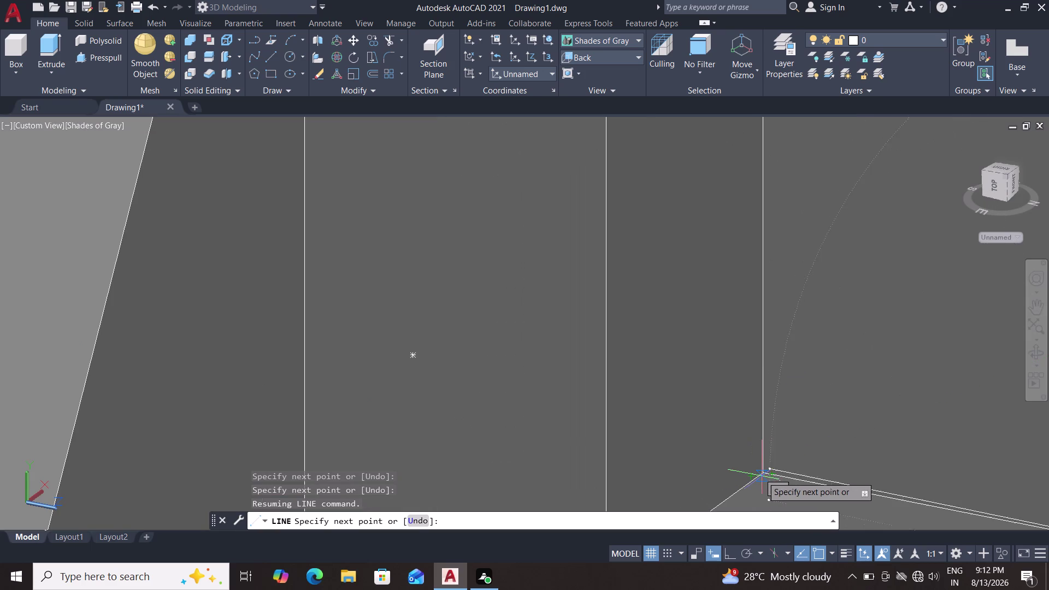
Add another rib outline point, snap to the triangle's peak, and end the line.
triple_click(764, 469)
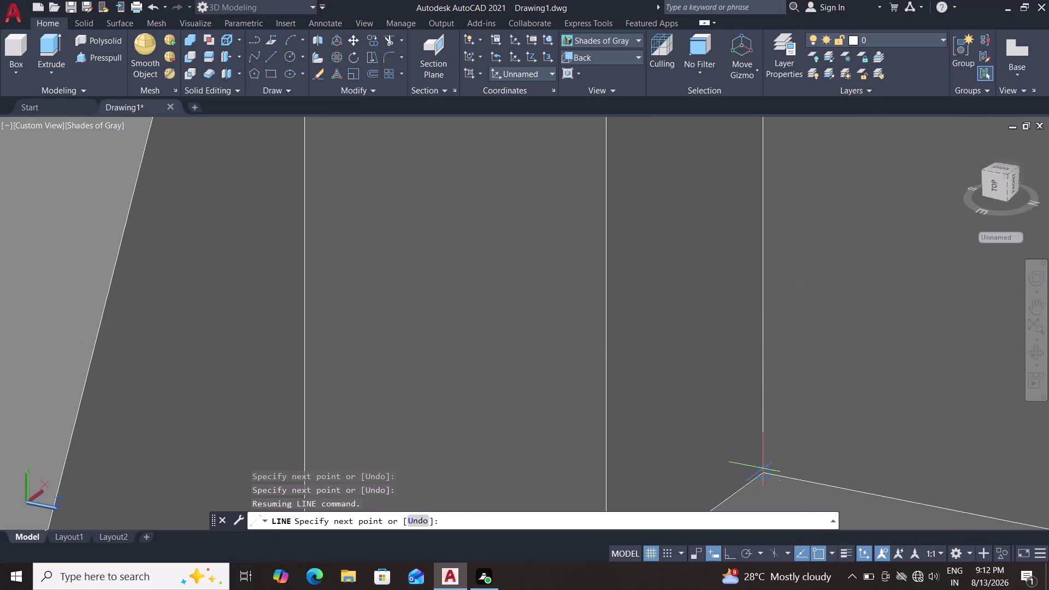
scroll(down, 3)
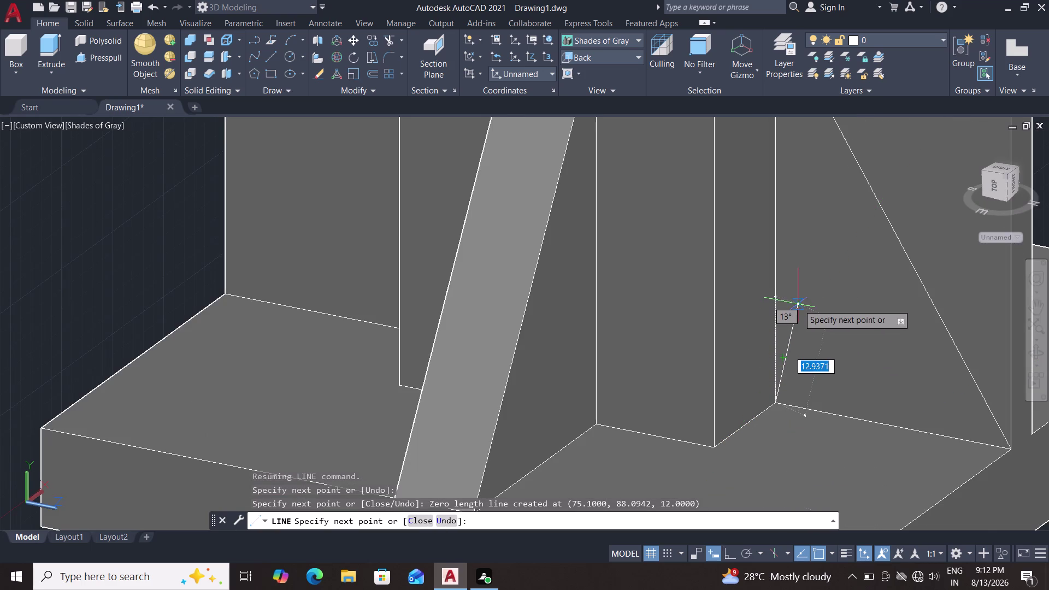
middle_drag(803, 309, 836, 524)
scroll(up, 3)
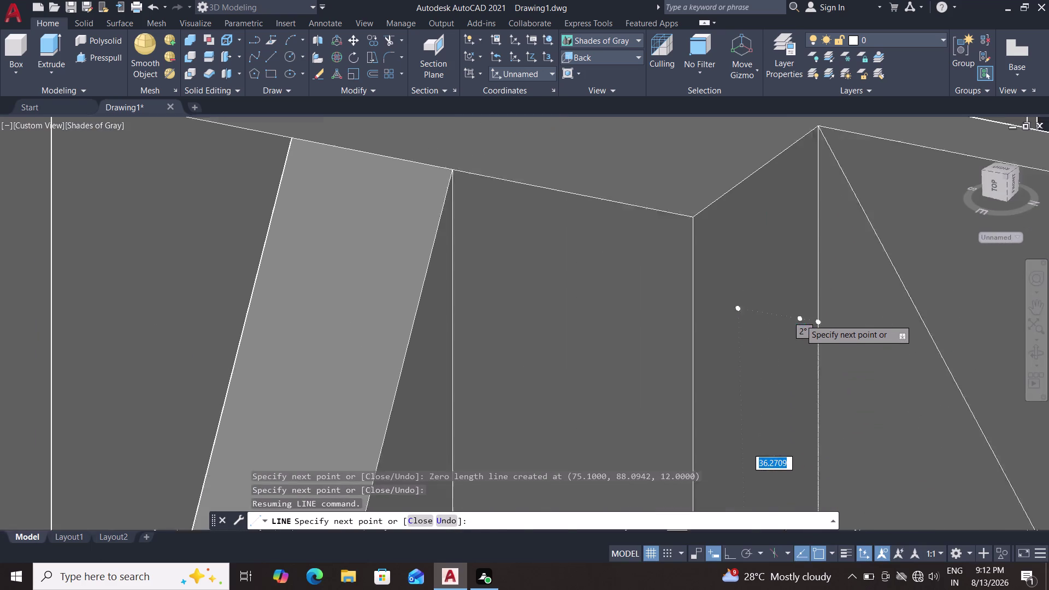
middle_drag(855, 242, 865, 414)
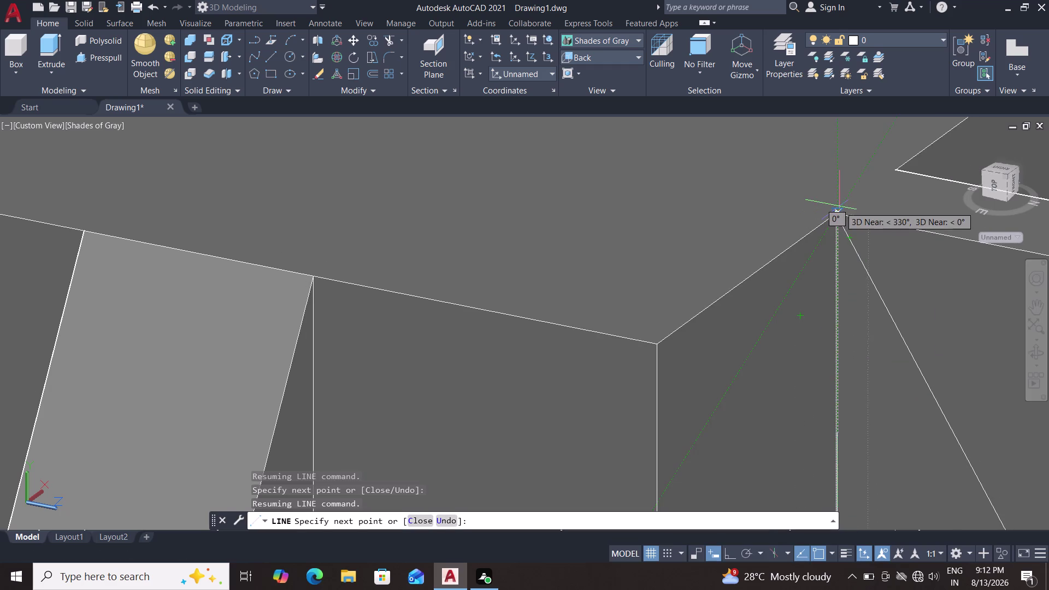
scroll(up, 3)
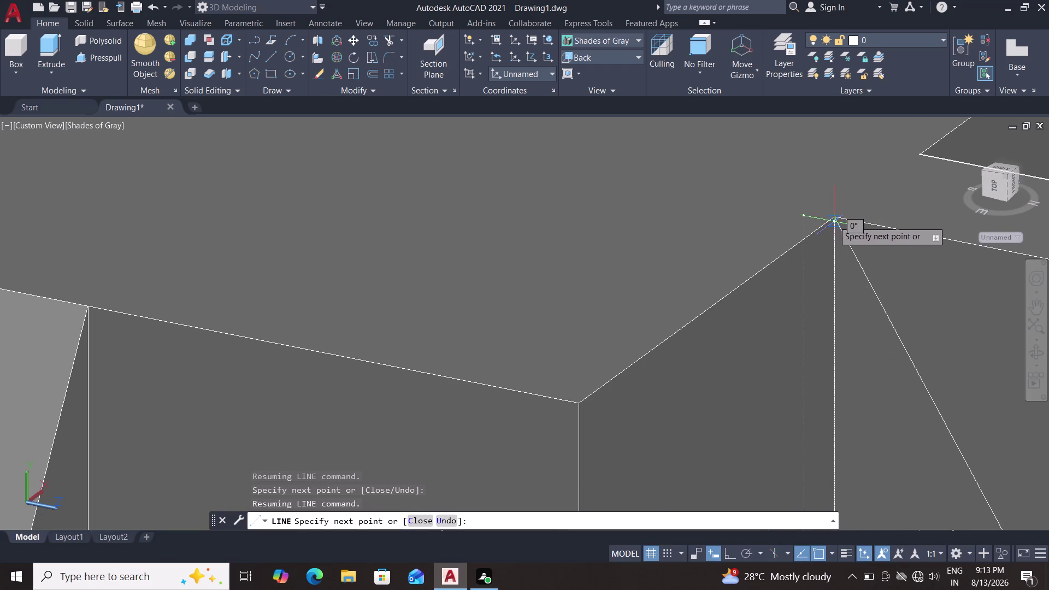
triple_click(834, 221)
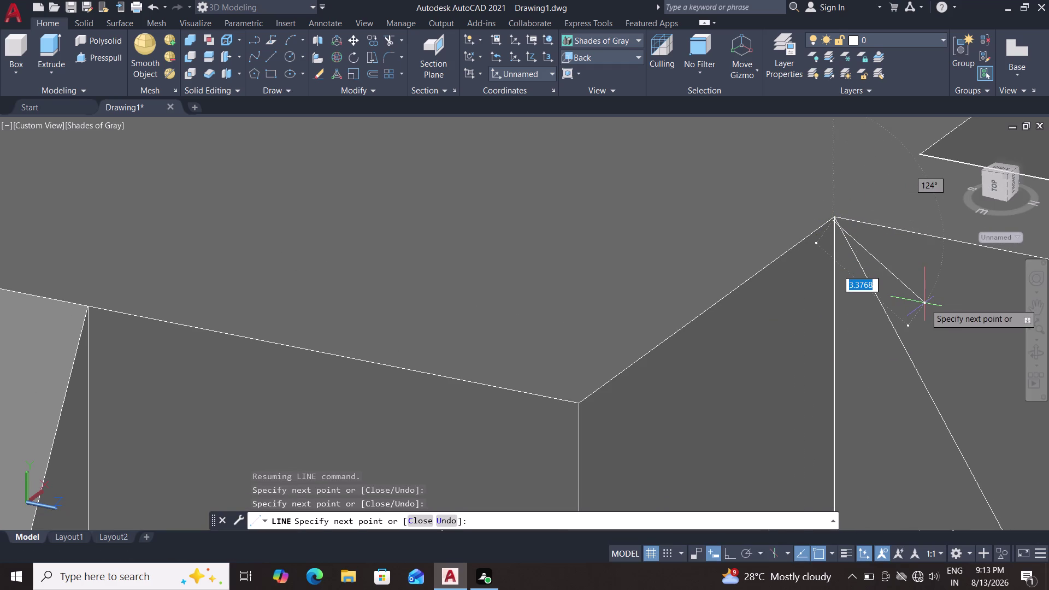
key(Escape)
scroll(up, 3)
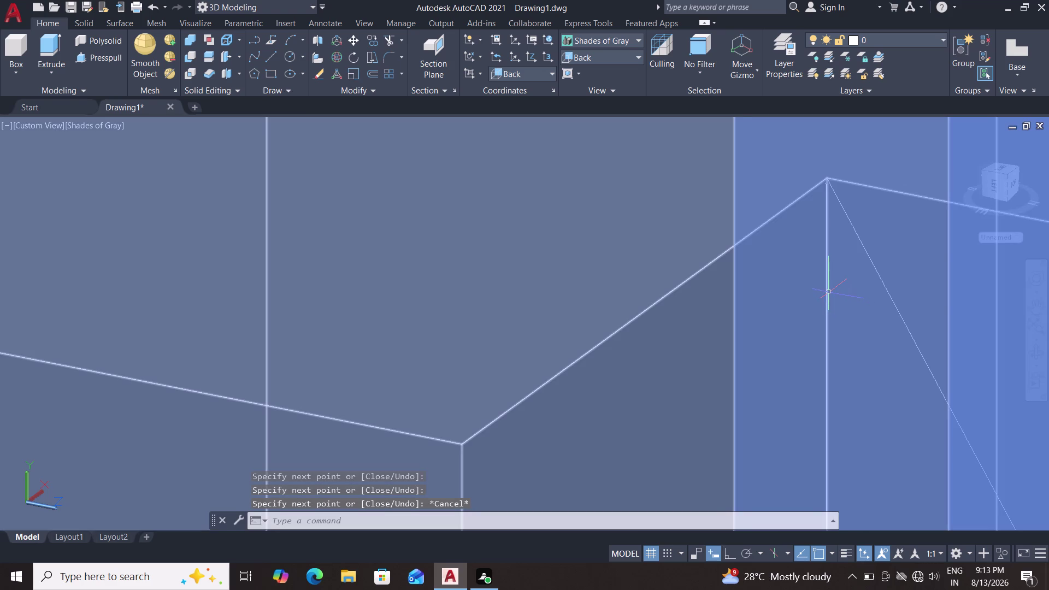
Delete the stray vertical line beneath the rib triangle's apex.
click(829, 292)
key(Escape)
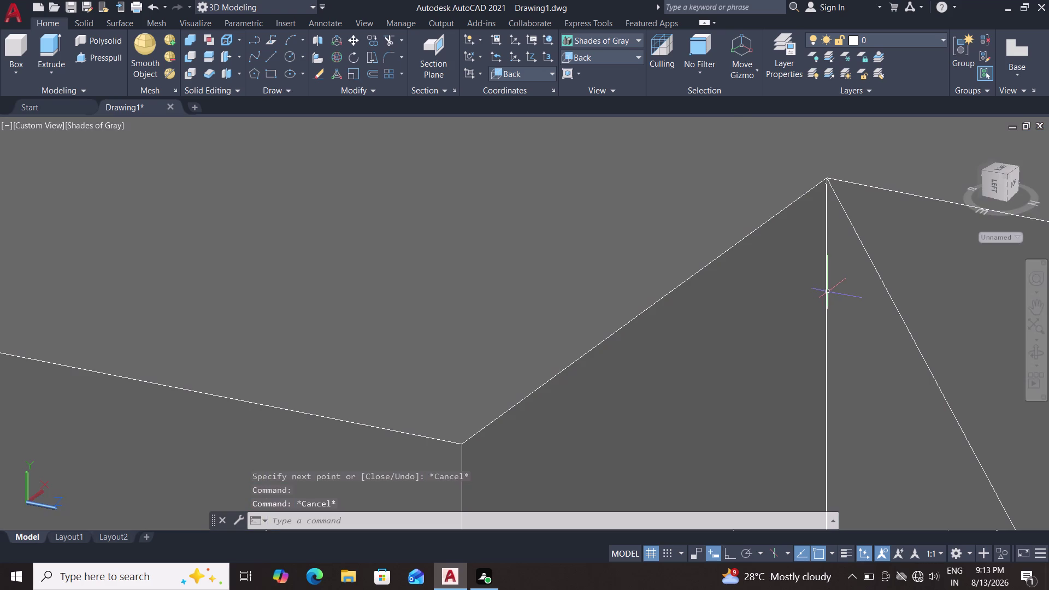
click(824, 290)
click(860, 350)
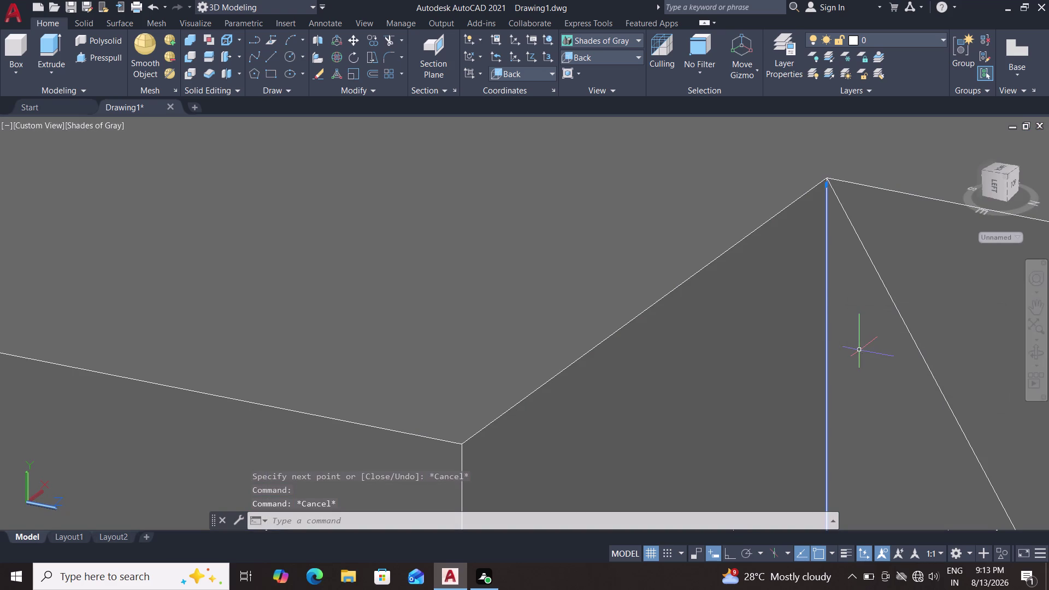
key(Delete)
scroll(down, 3)
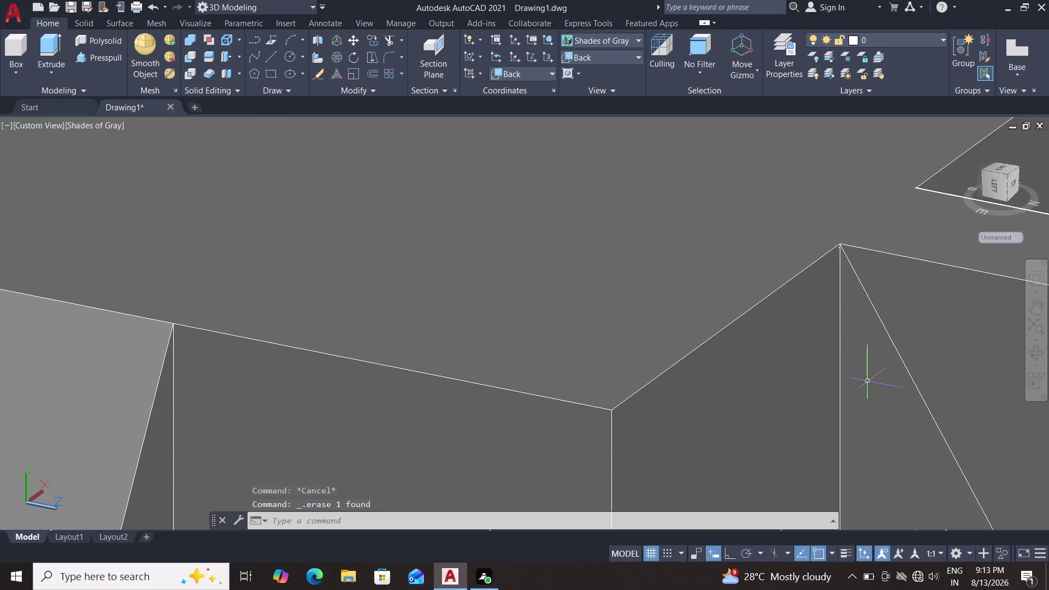
scroll(up, 3)
middle_drag(854, 310, 863, 360)
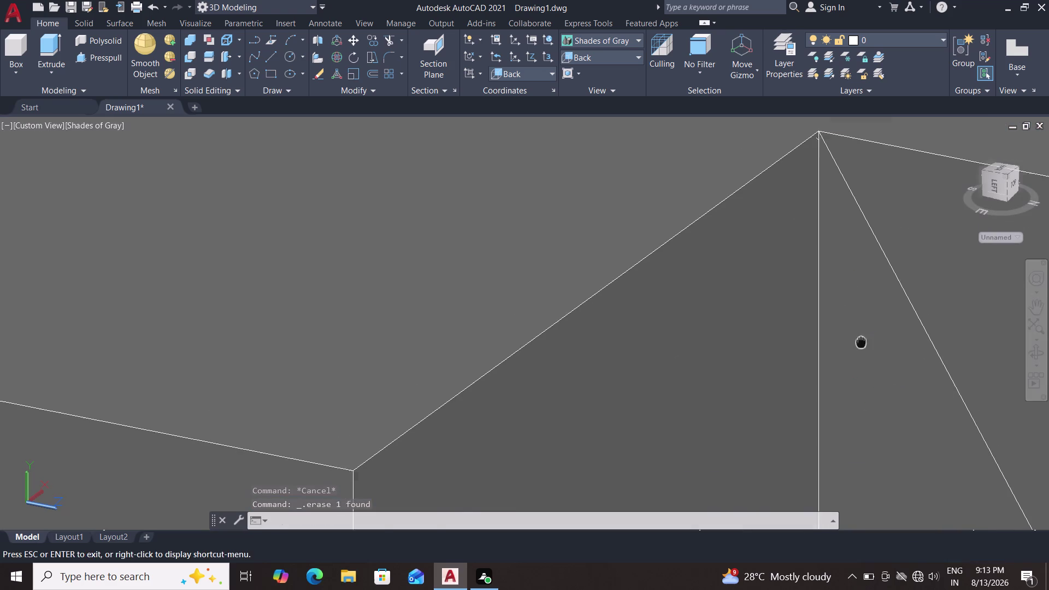
middle_drag(863, 360, 869, 452)
scroll(up, 3)
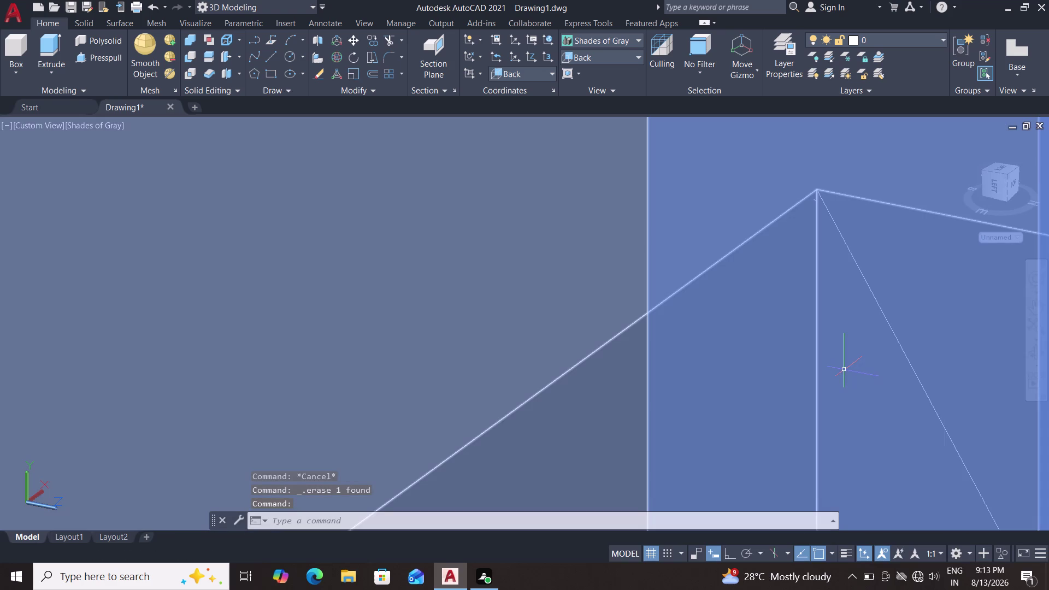
Start a new line at the triangle's peak and pan across the bracket face.
key(l)
key(Return)
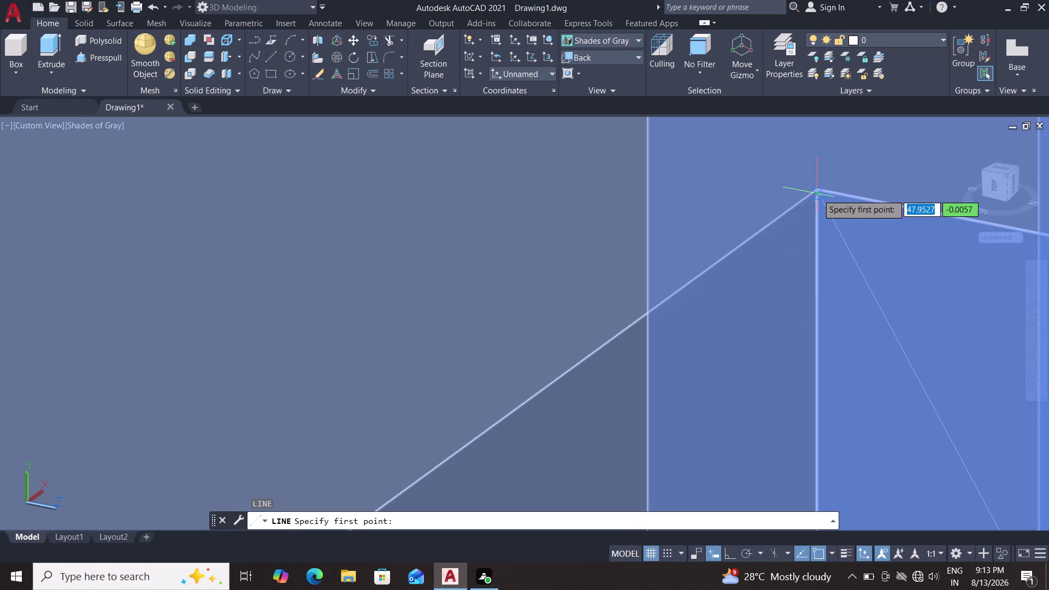
click(817, 187)
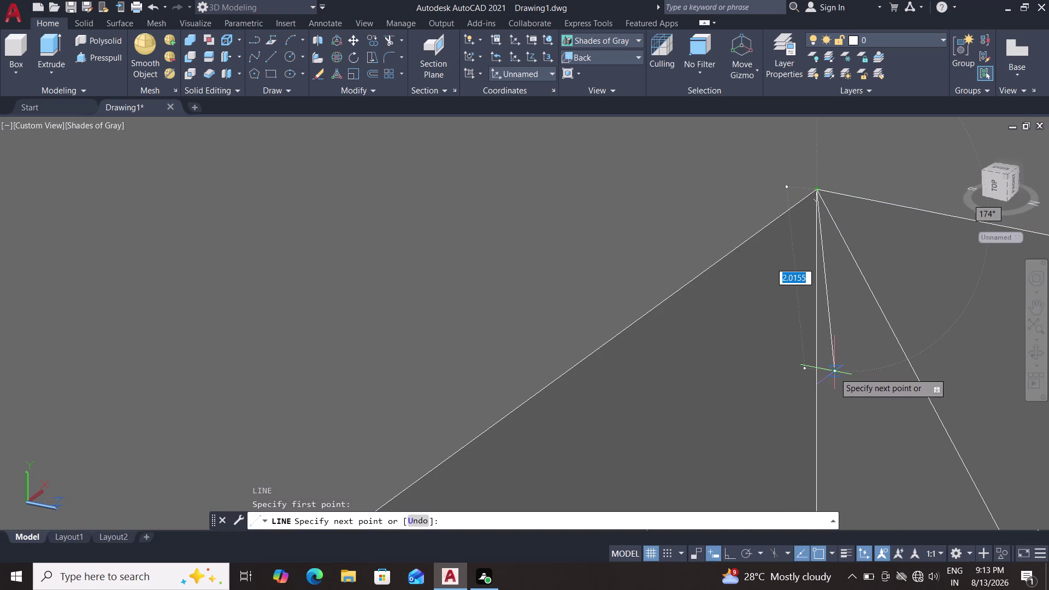
middle_drag(834, 372, 838, 257)
scroll(down, 3)
middle_drag(832, 364, 832, 277)
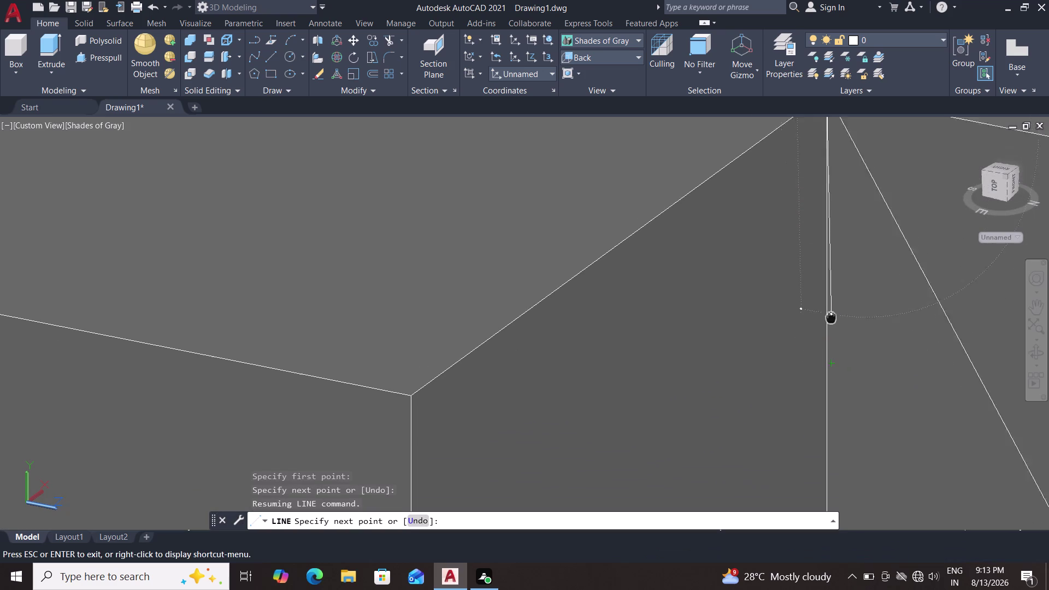
middle_drag(832, 277, 822, 206)
scroll(down, 3)
middle_drag(827, 369, 763, 189)
Look over the slanted rib and face corners, then cancel the unfinished line.
scroll(up, 3)
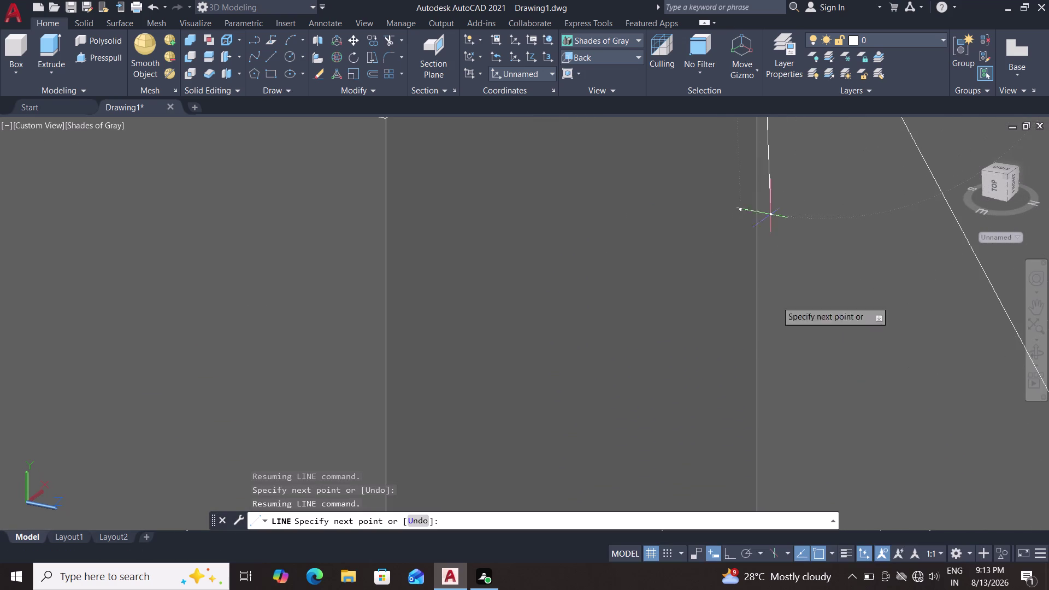
middle_drag(778, 361, 751, 228)
middle_drag(796, 427, 698, 242)
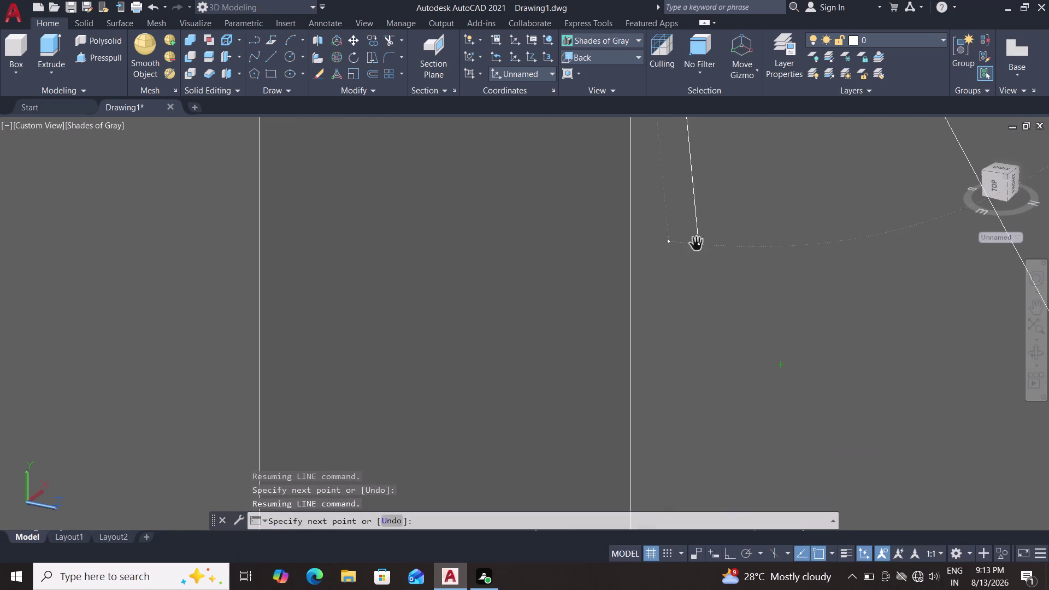
middle_drag(688, 398, 741, 251)
scroll(down, 3)
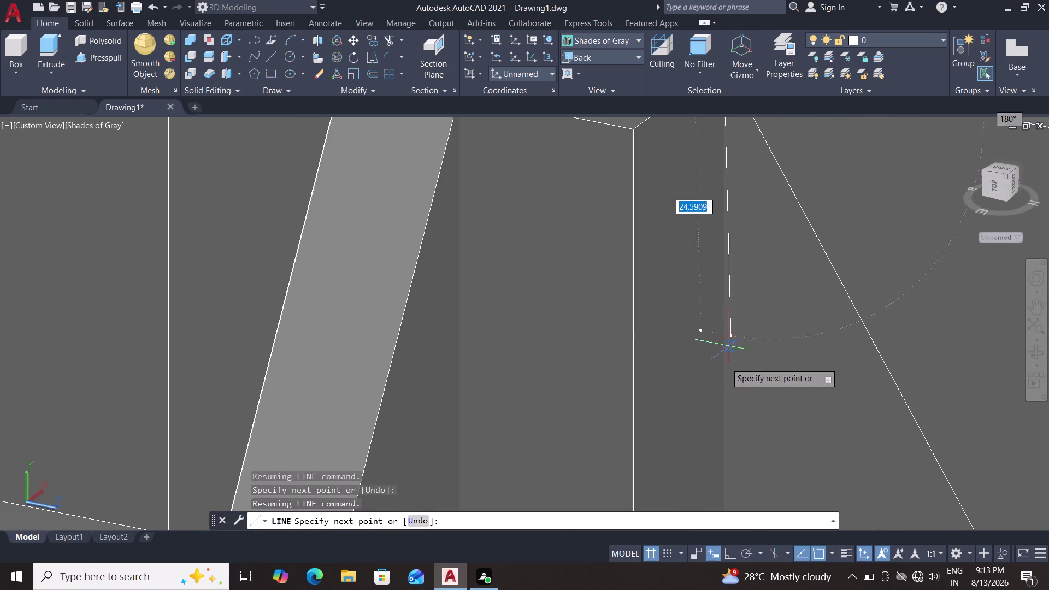
middle_drag(718, 357, 702, 206)
middle_drag(732, 340, 714, 227)
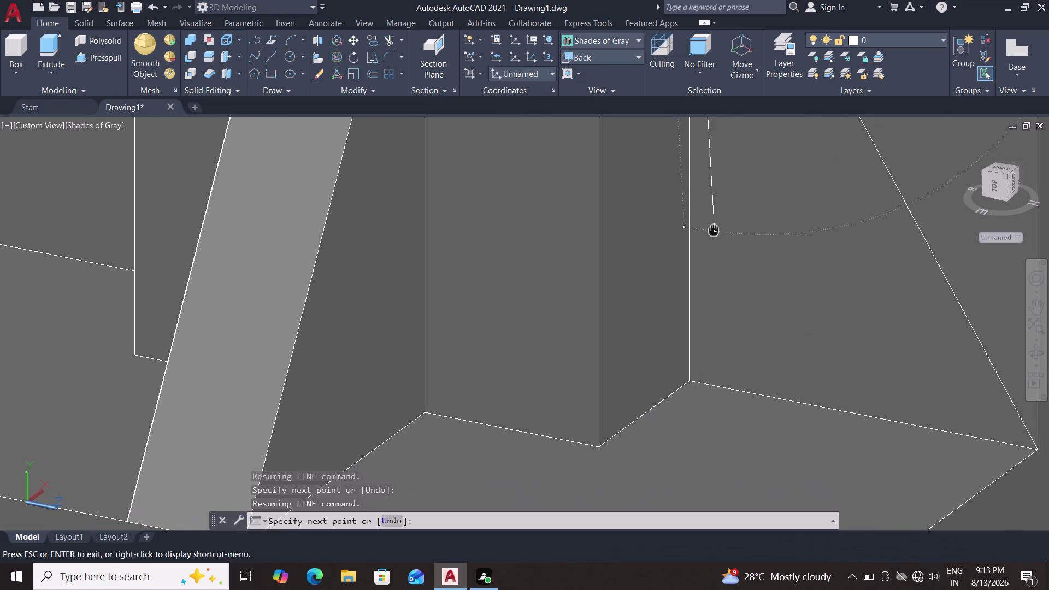
scroll(up, 3)
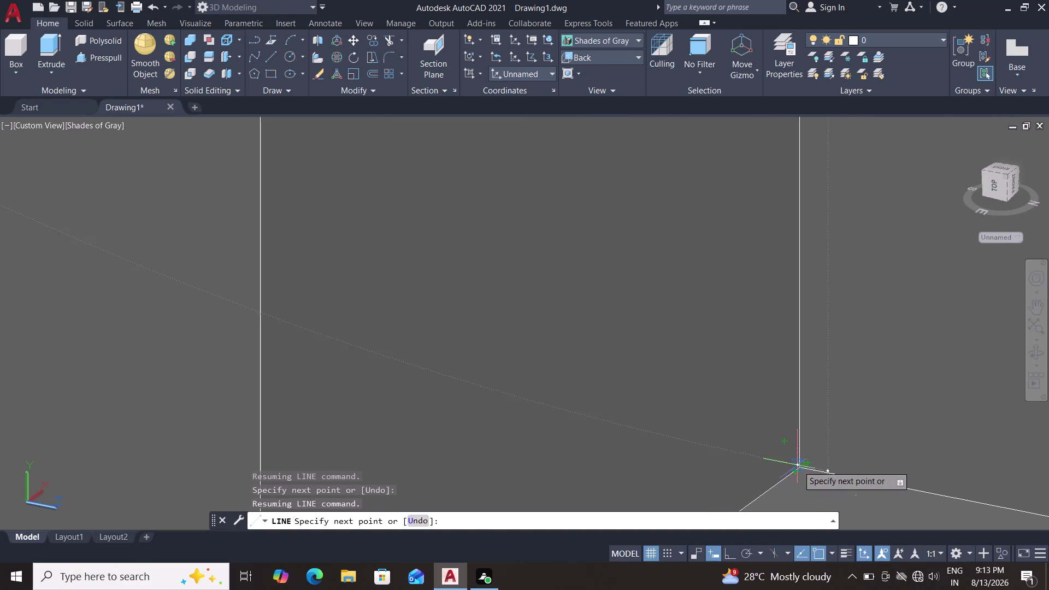
scroll(up, 3)
double_click(800, 467)
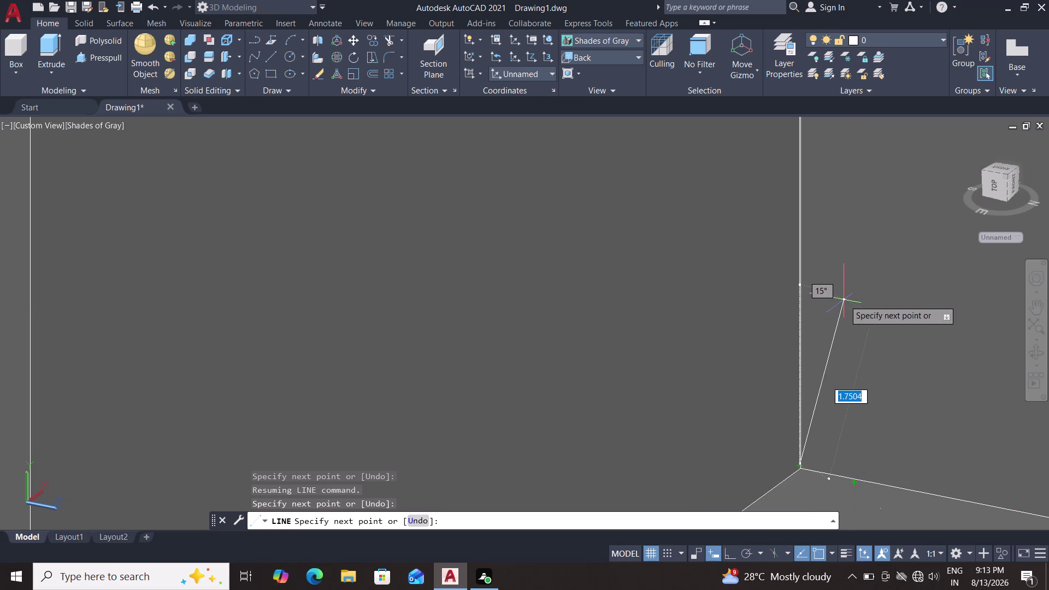
key(Escape)
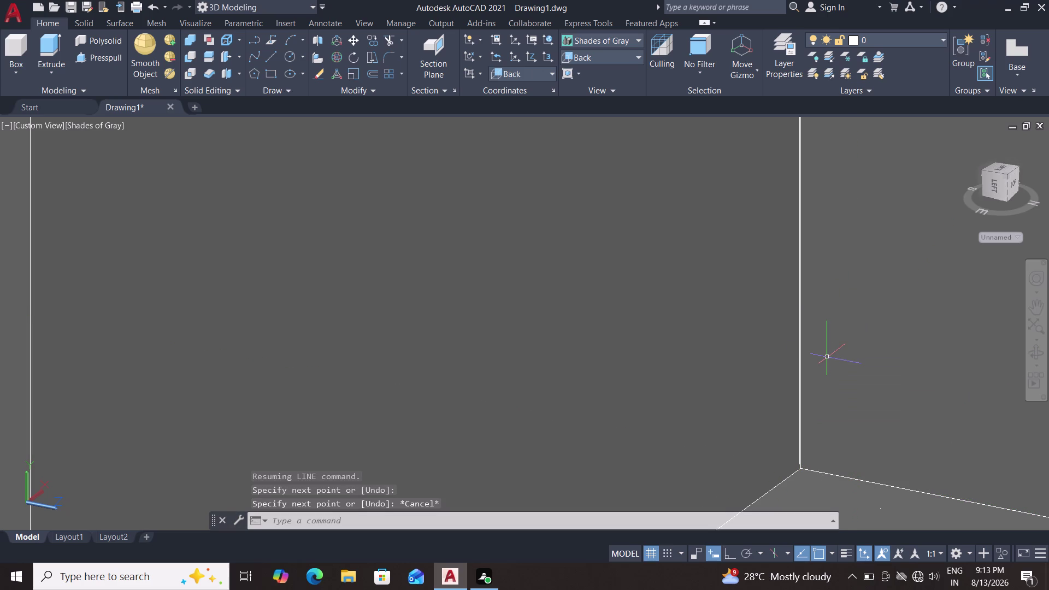
click(804, 334)
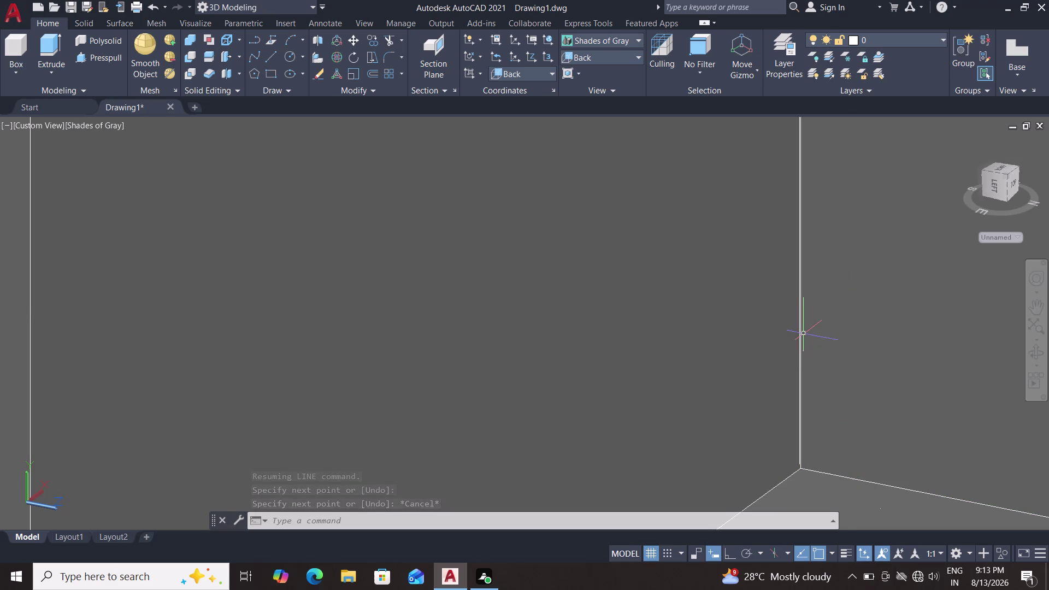
Clear any active command and zoom out to see the whole bracket.
key(Escape)
key(Escape)
scroll(down, 3)
scroll(down, 3)
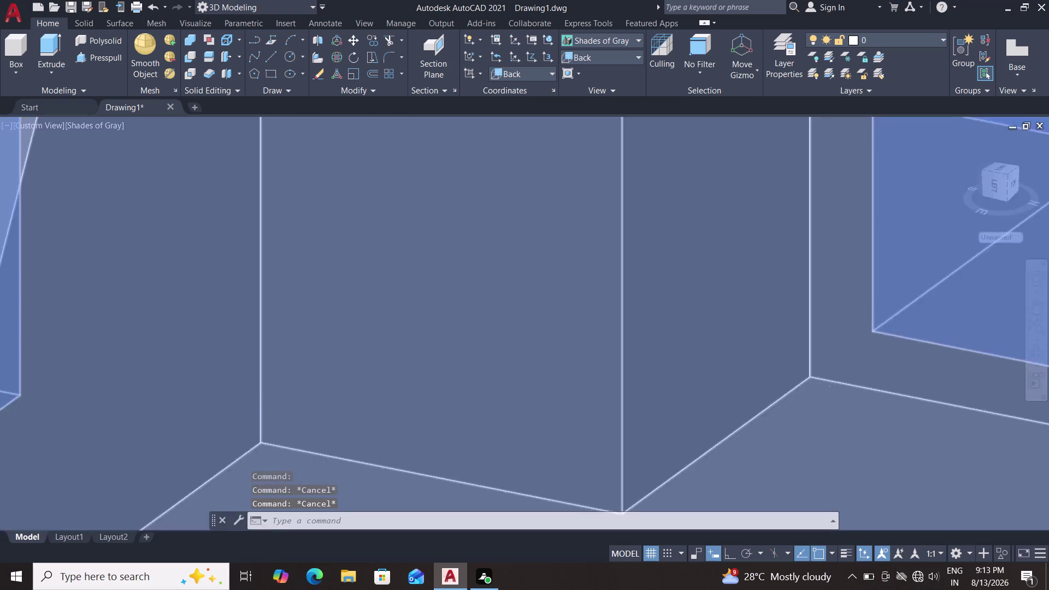
scroll(down, 3)
scroll(down, 3)
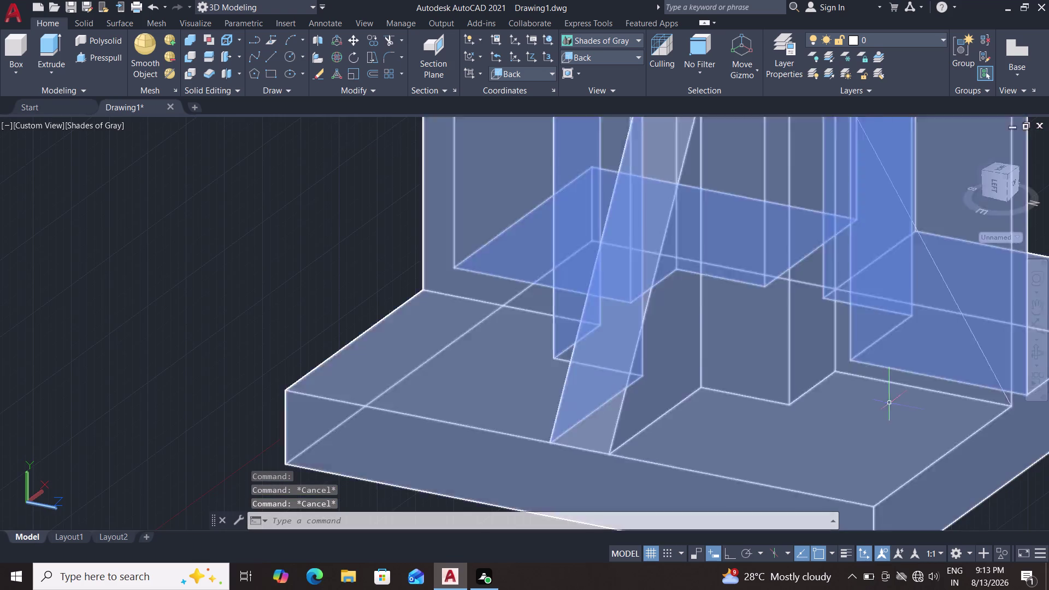
scroll(down, 3)
middle_drag(933, 449, 832, 445)
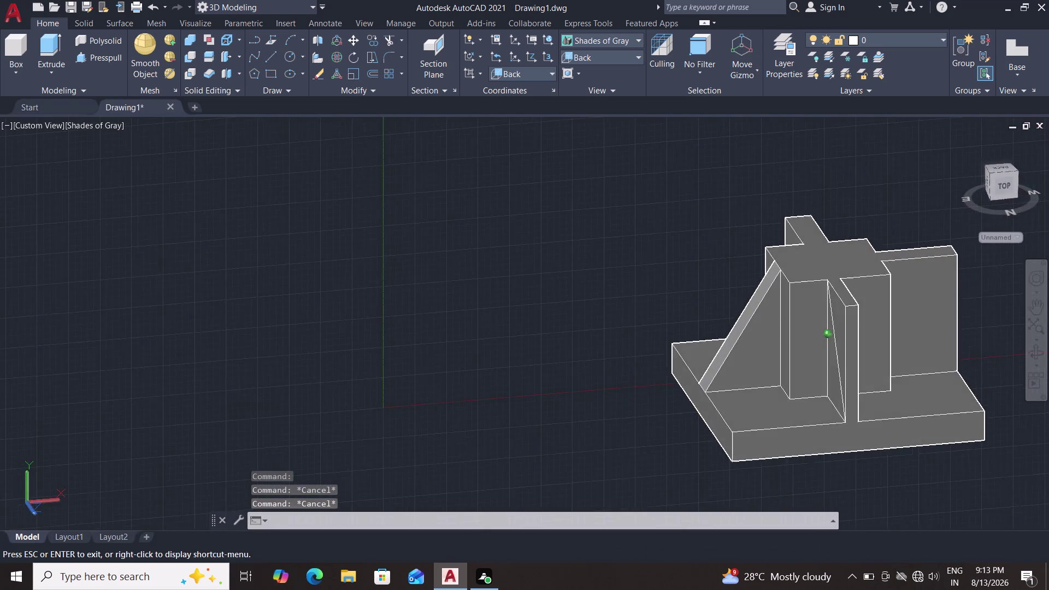
middle_drag(831, 444, 905, 447)
Zoom into the inner corner and erase the stray vertical line there.
scroll(up, 3)
scroll(up, 3)
scroll(up, 3)
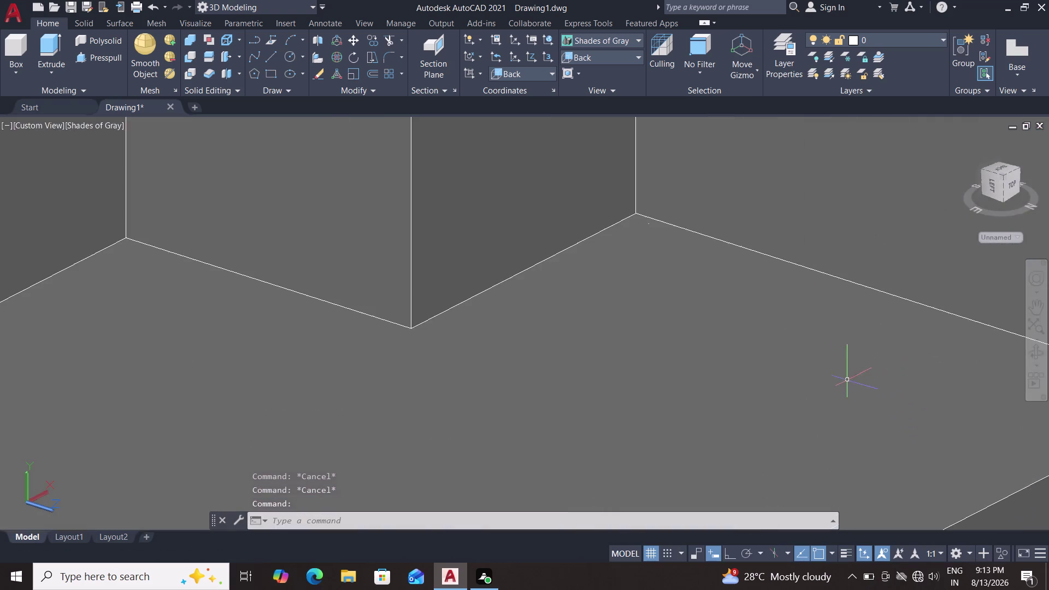
scroll(up, 3)
middle_drag(699, 281, 714, 509)
scroll(up, 3)
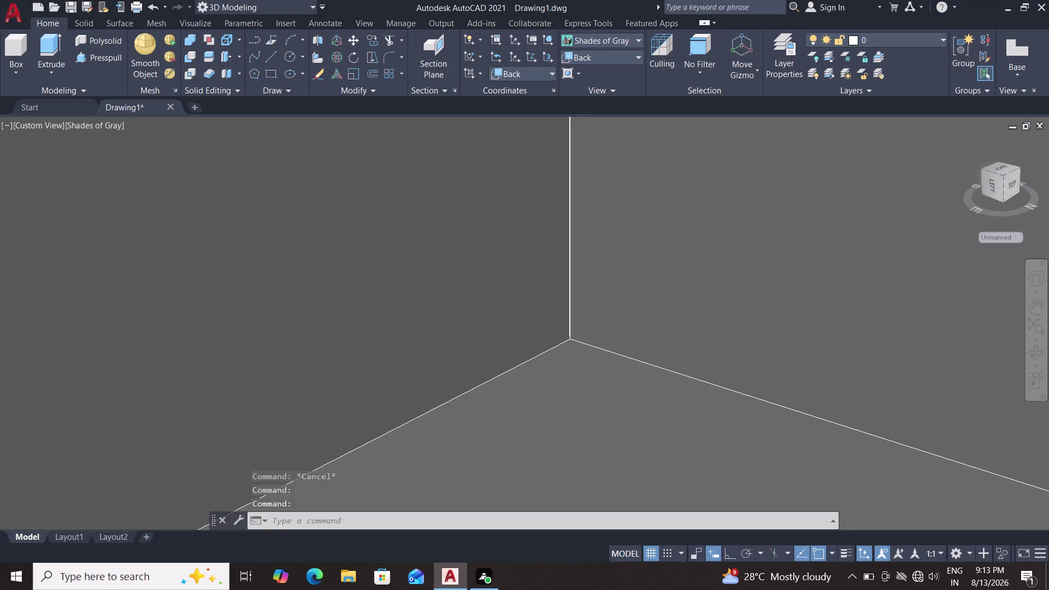
scroll(up, 3)
scroll(up, 3)
middle_drag(434, 349, 638, 383)
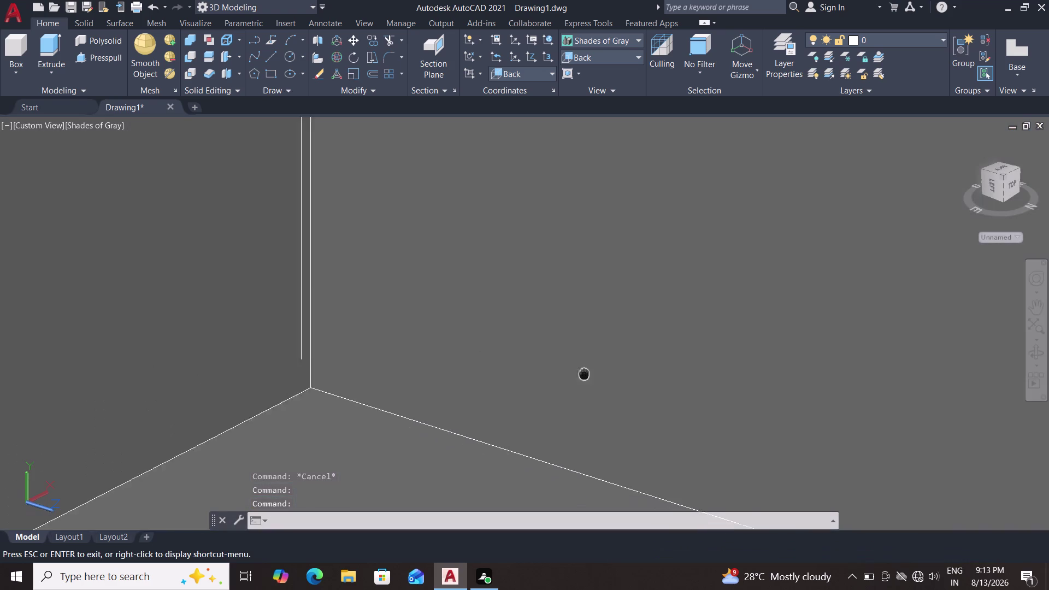
middle_drag(638, 383, 698, 392)
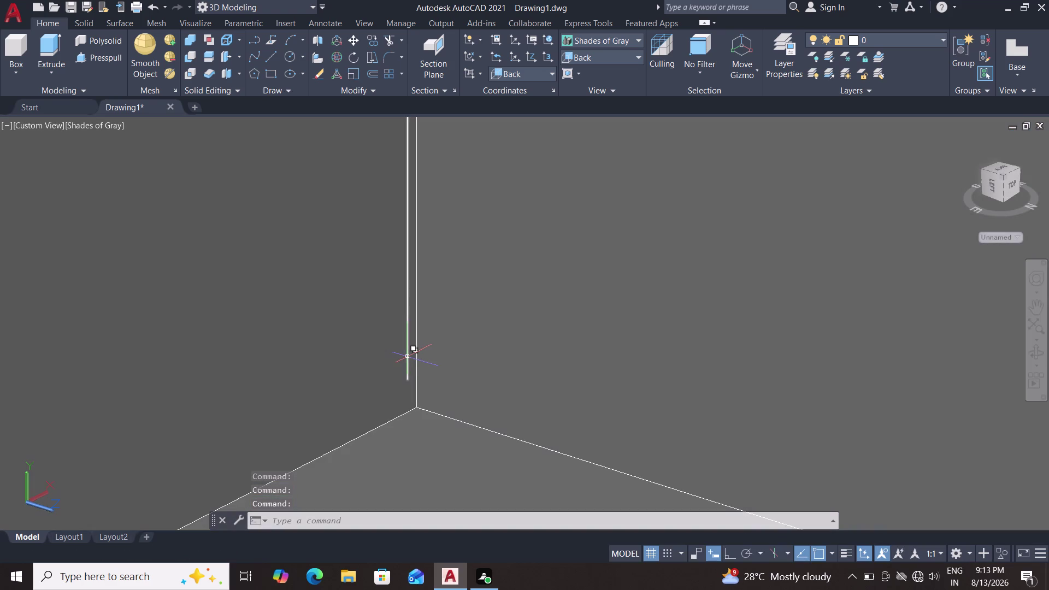
click(408, 357)
key(Delete)
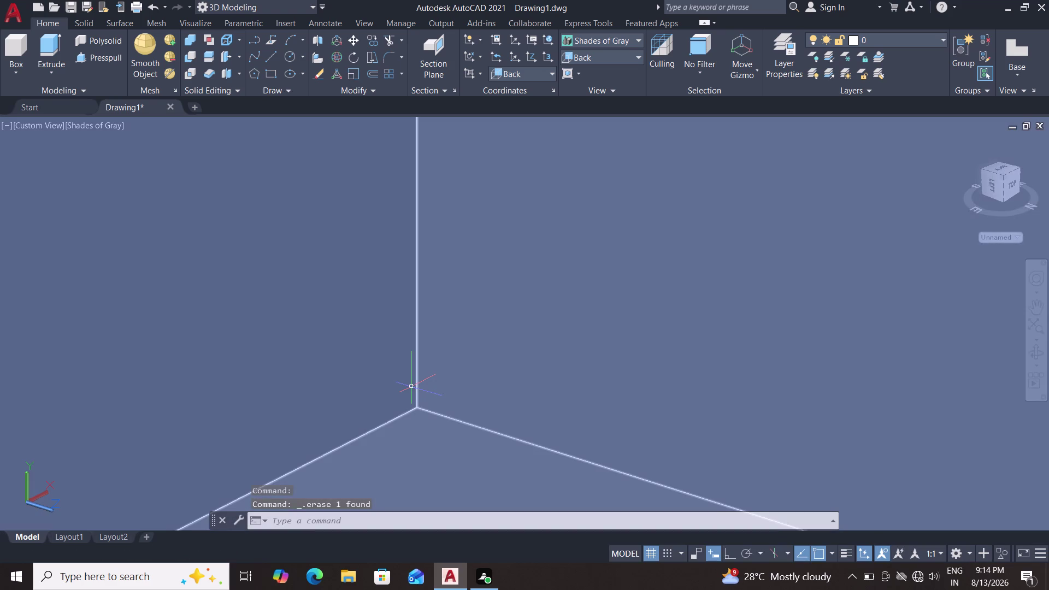
Start a line at the inner corner point and bring the rib apex into view.
key(l)
key(Return)
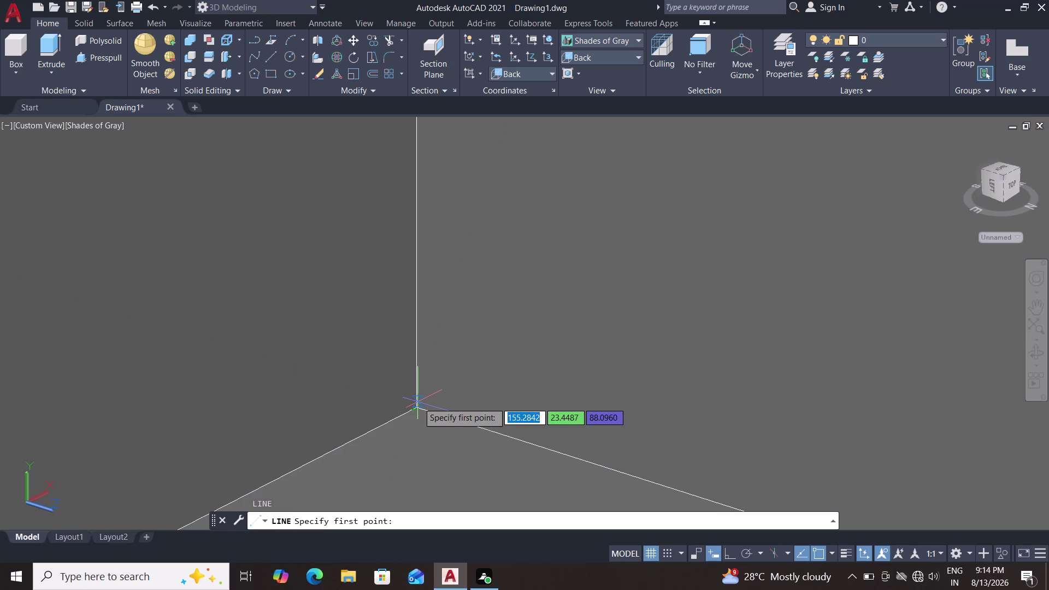
triple_click(415, 407)
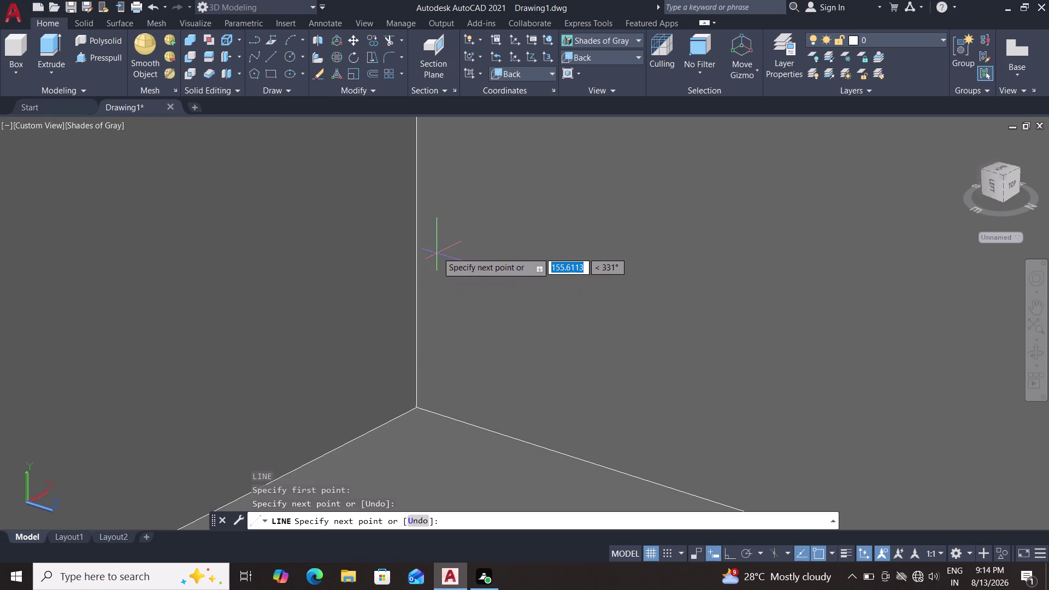
scroll(down, 3)
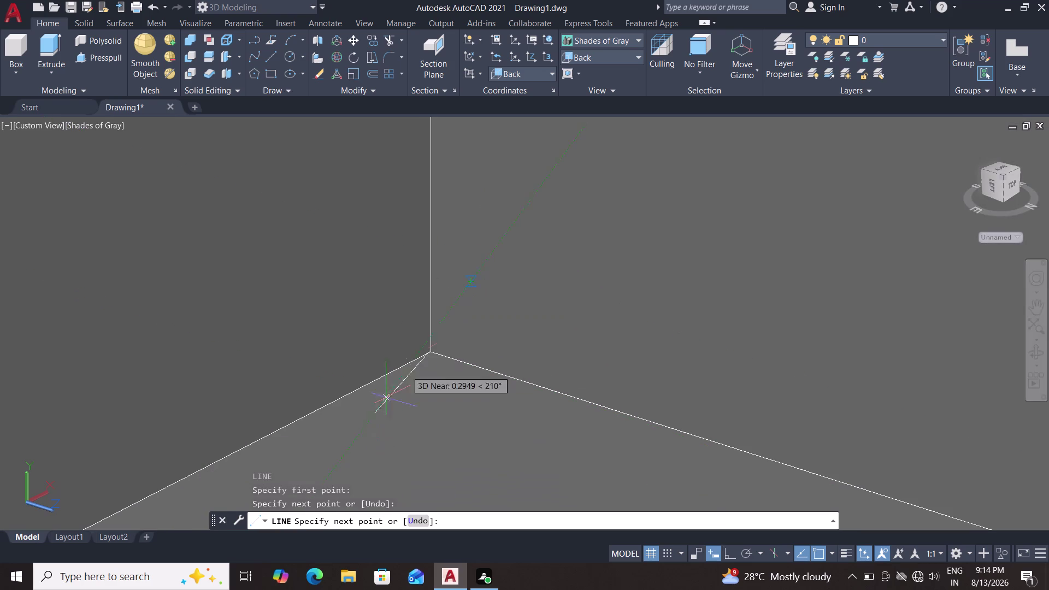
scroll(down, 3)
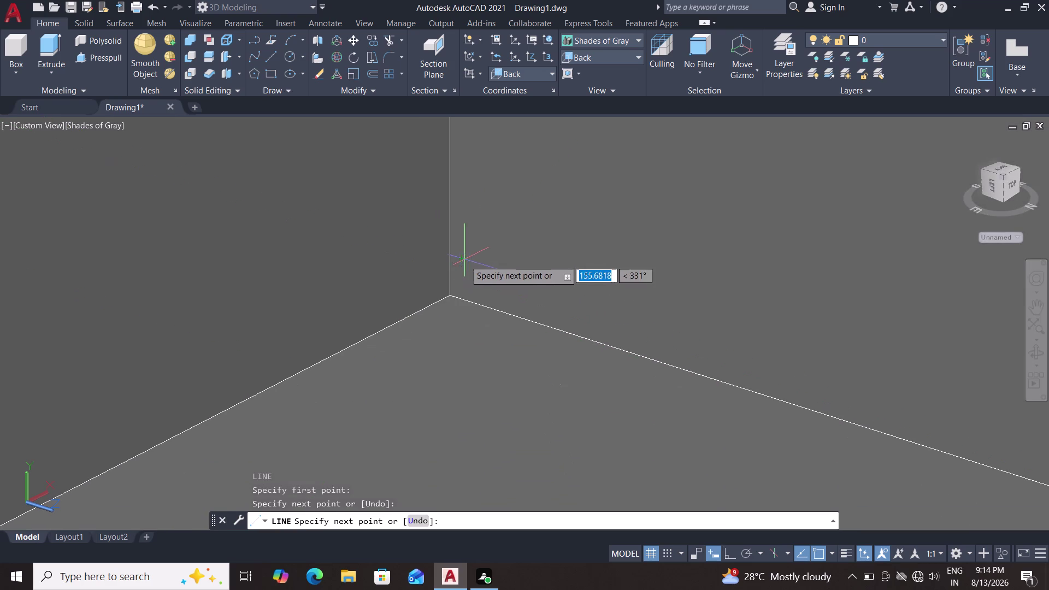
scroll(down, 3)
middle_drag(475, 246, 499, 512)
scroll(down, 3)
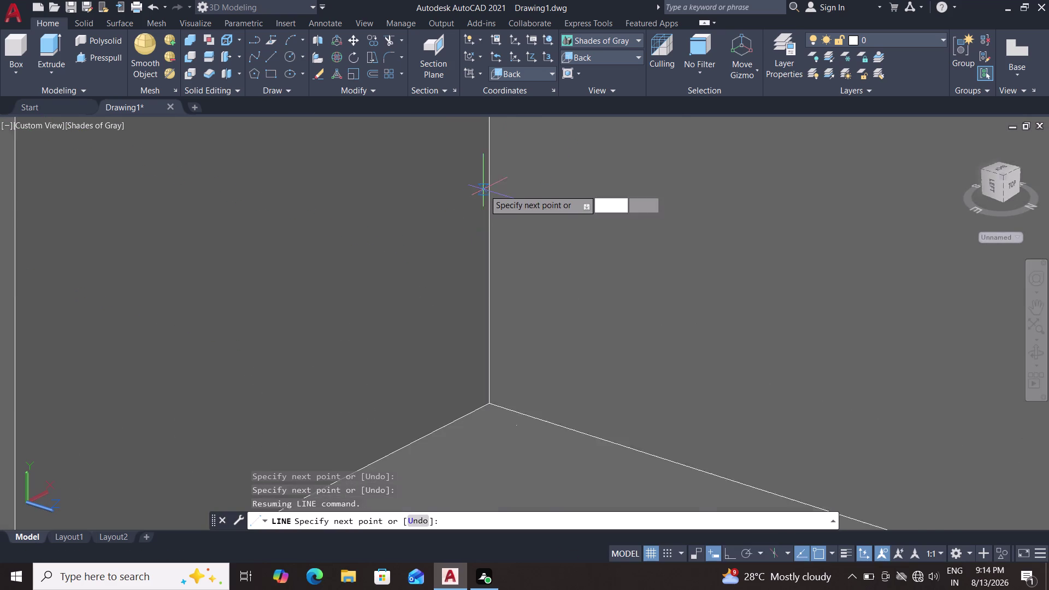
scroll(down, 3)
scroll(down, 3)
middle_drag(520, 185, 550, 513)
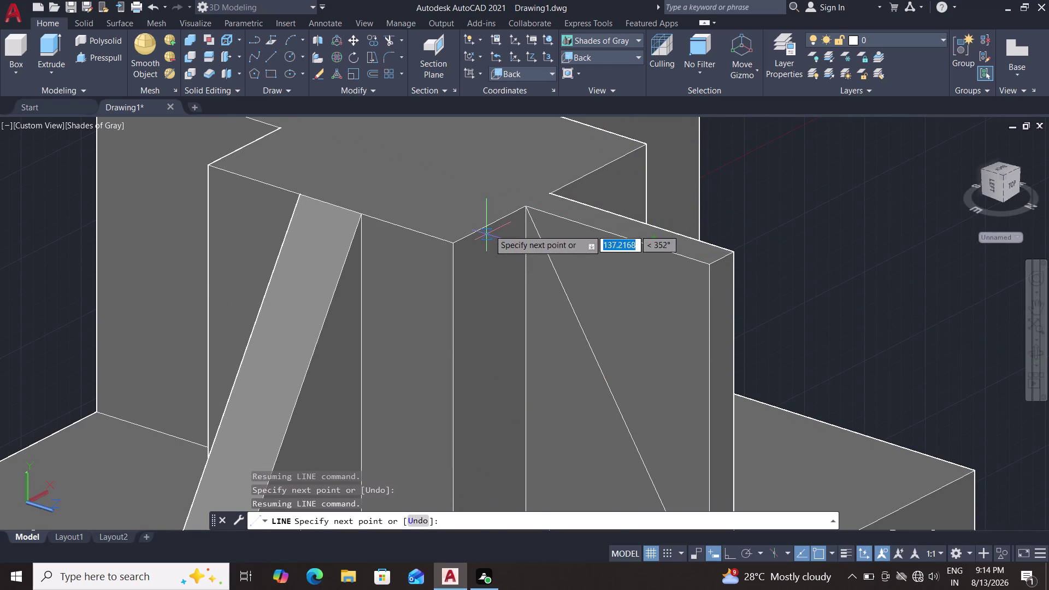
scroll(up, 3)
scroll(up, 3)
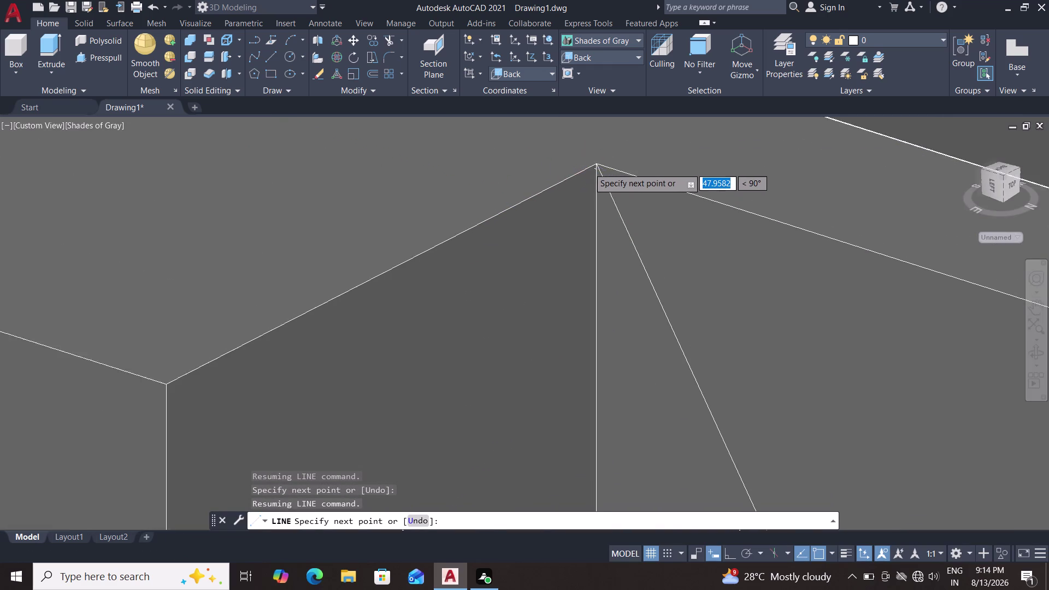
scroll(up, 3)
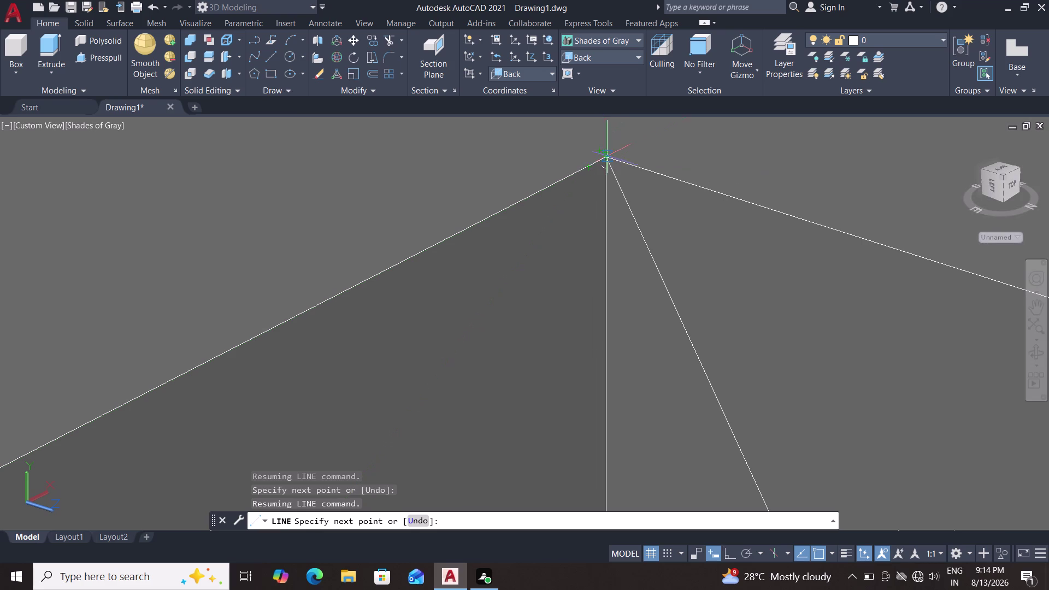
scroll(up, 3)
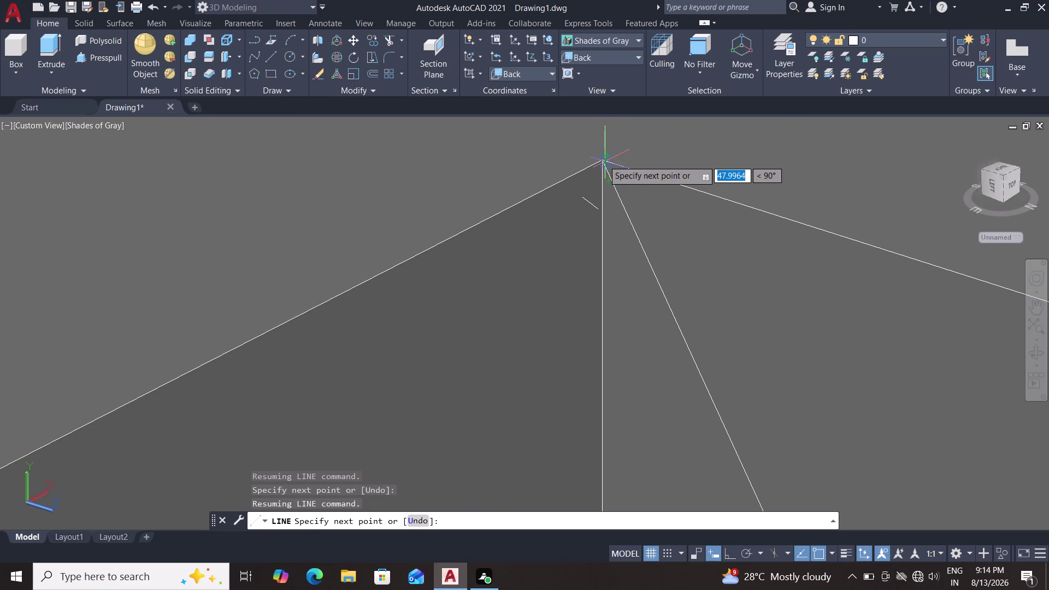
Cancel the line, then select and delete the stray line at the rib peak.
key(Escape)
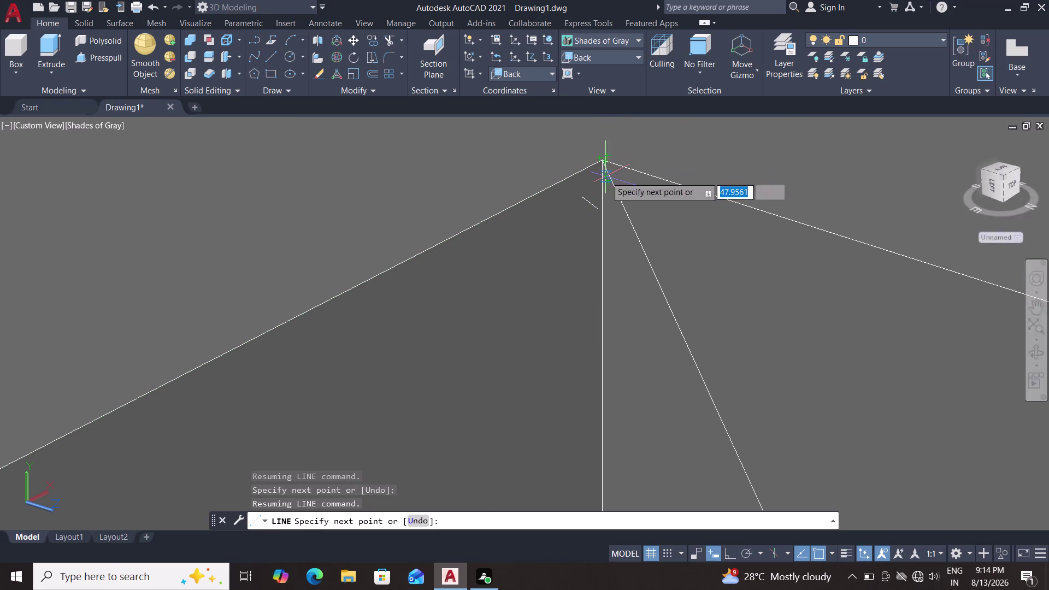
key(Escape)
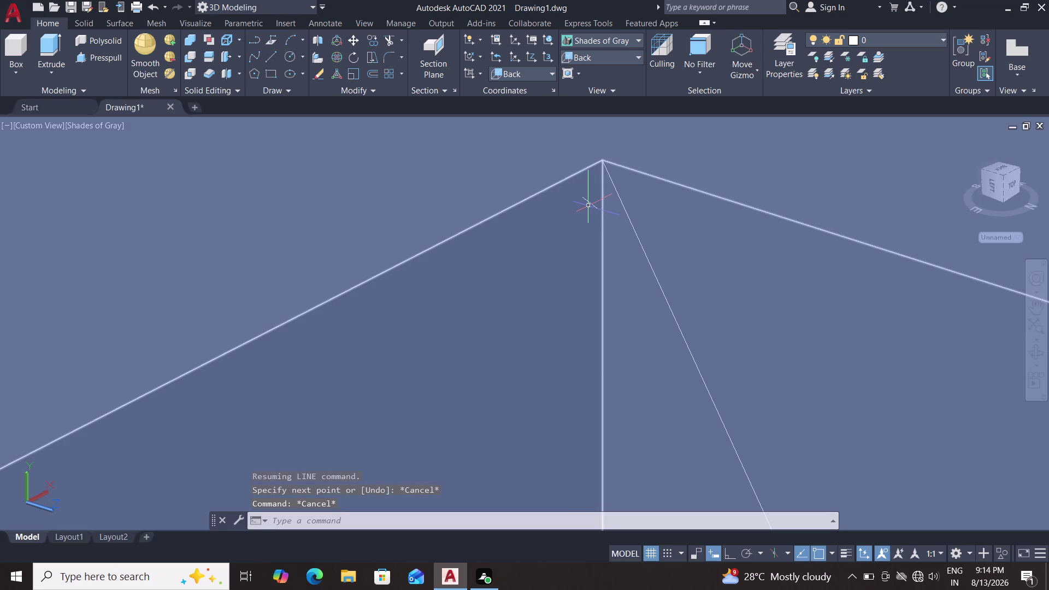
double_click(589, 205)
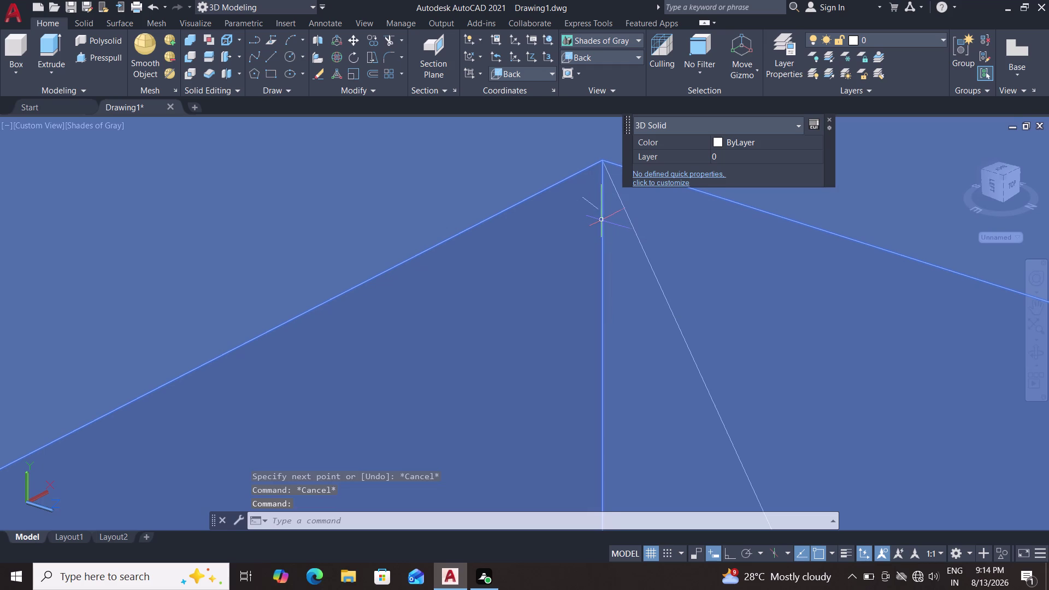
key(Escape)
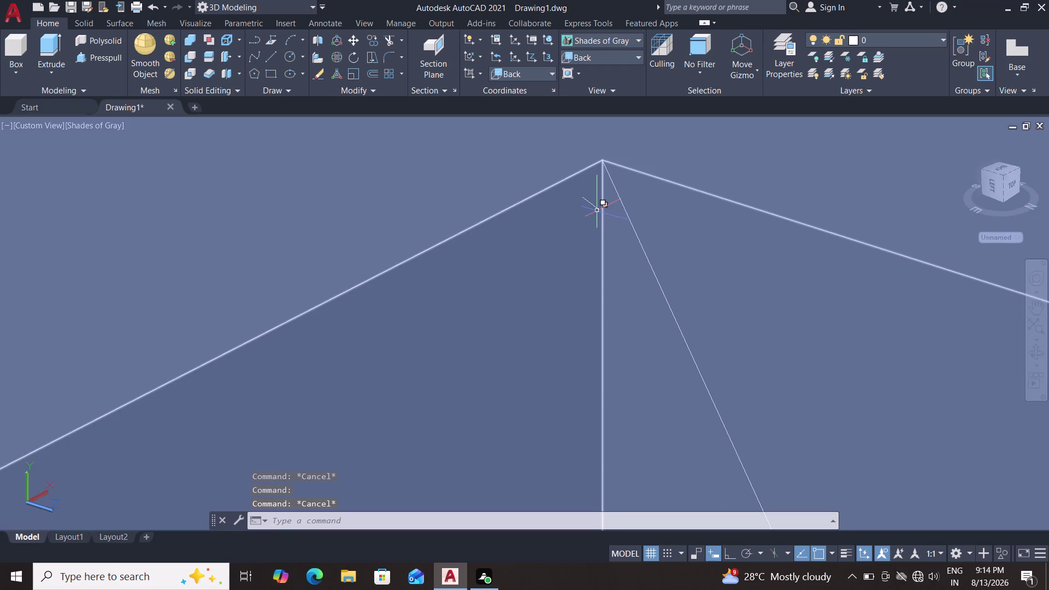
double_click(596, 207)
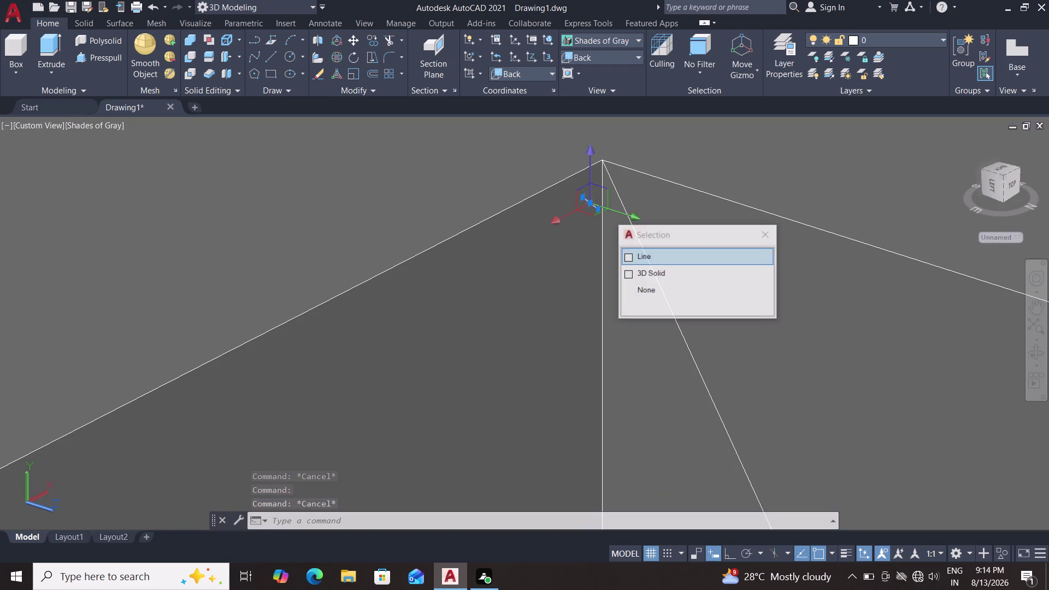
key(Delete)
key(Delete)
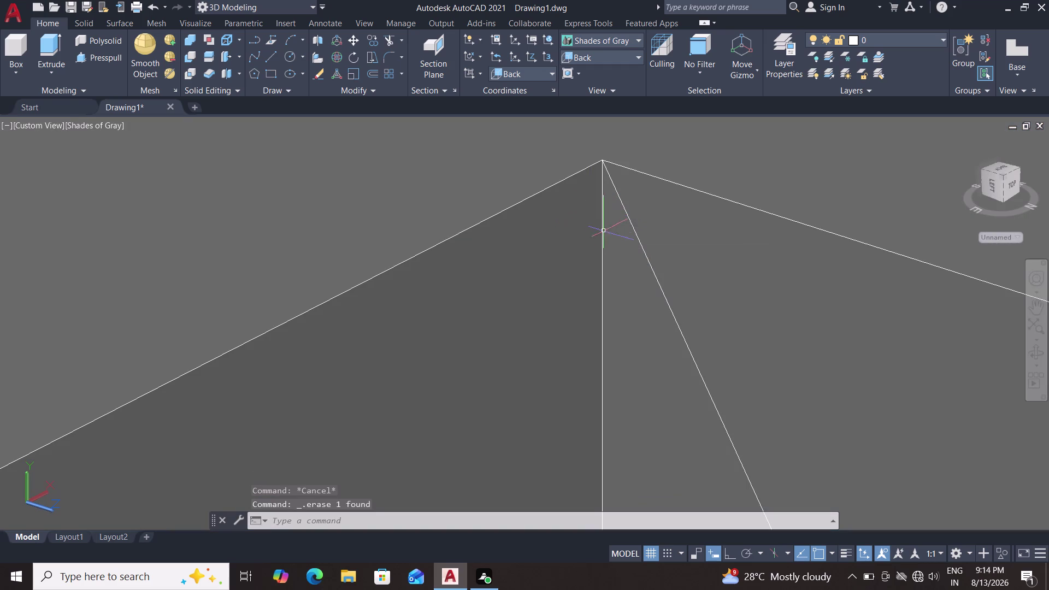
Start a line at the right rib's apex and bring the bracket's bottom corner into view.
key(l)
key(Return)
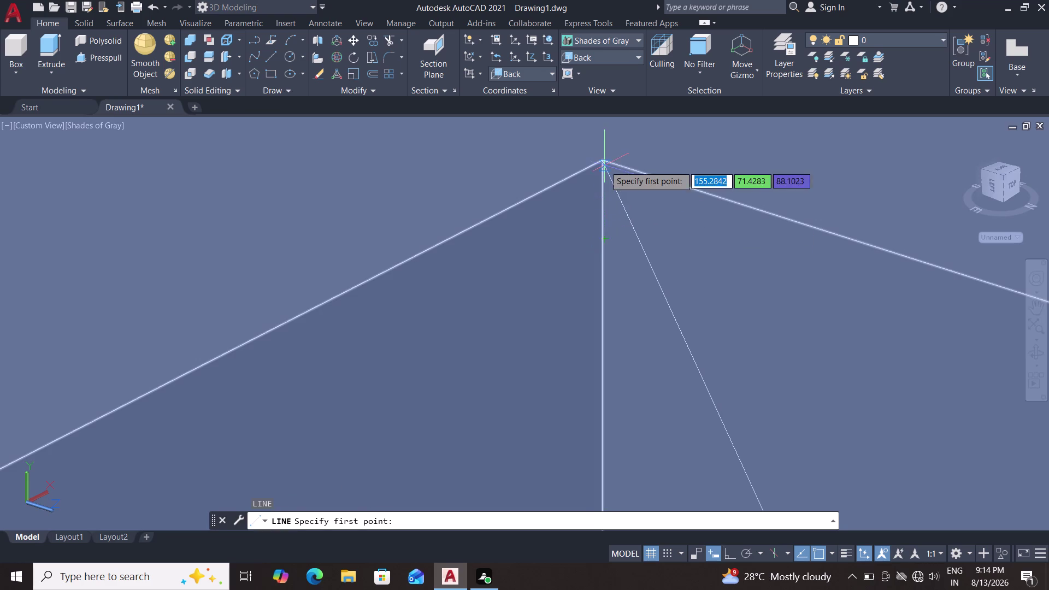
double_click(603, 162)
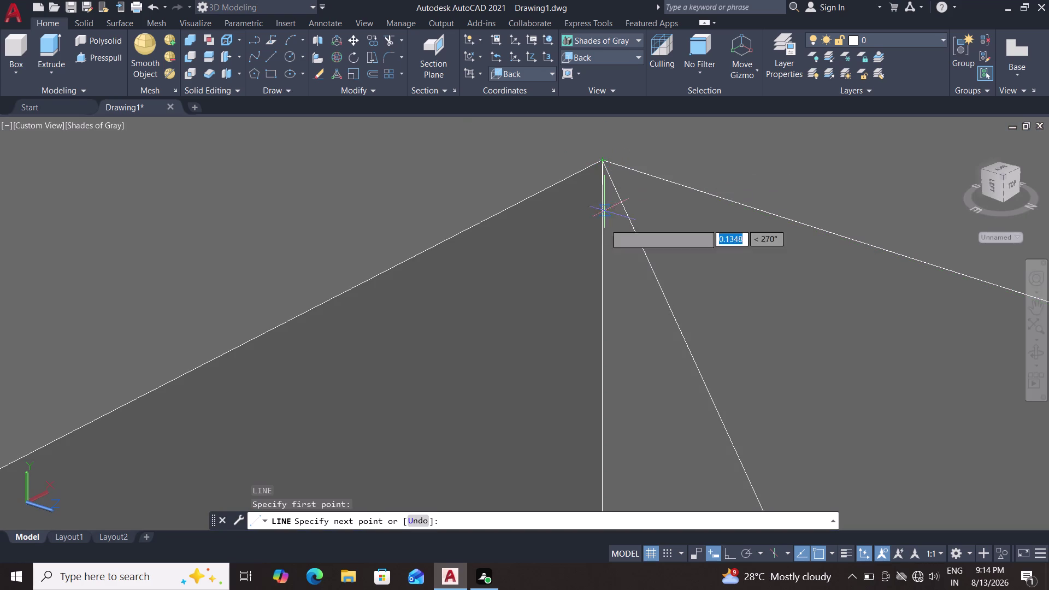
scroll(down, 3)
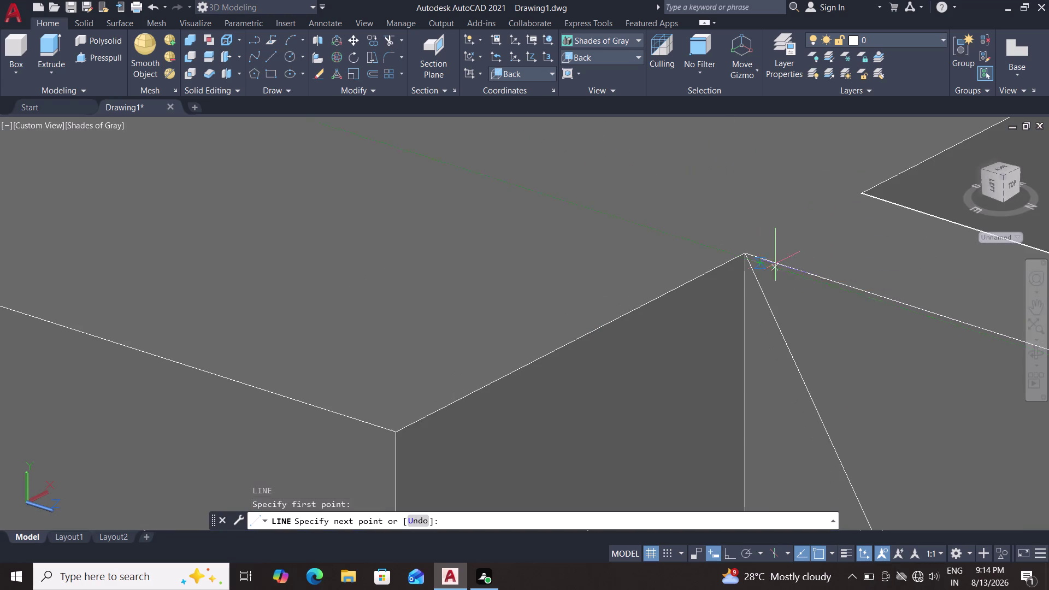
scroll(down, 3)
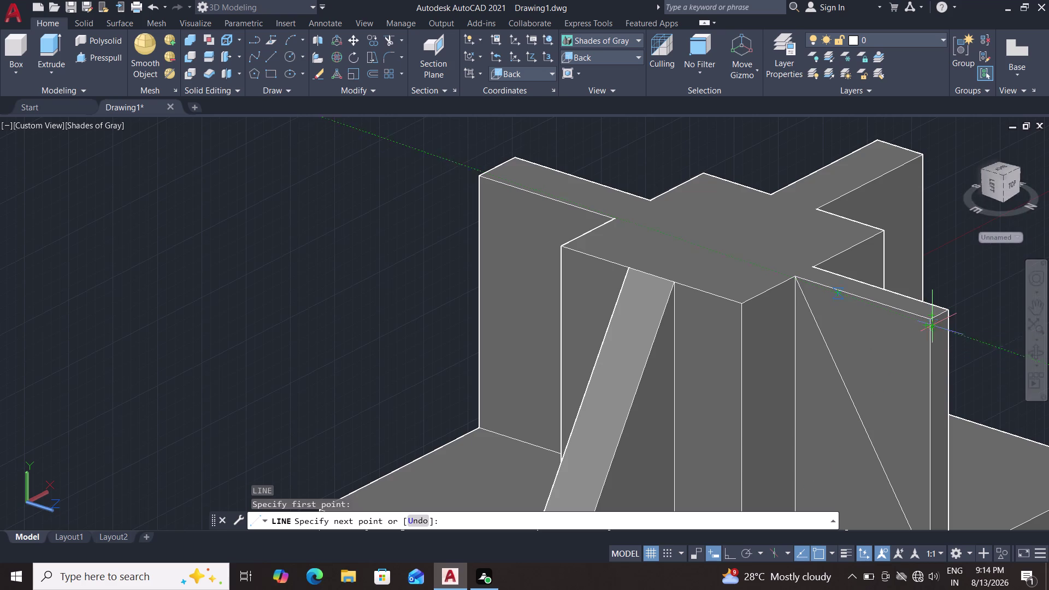
scroll(up, 3)
middle_drag(796, 354, 794, 345)
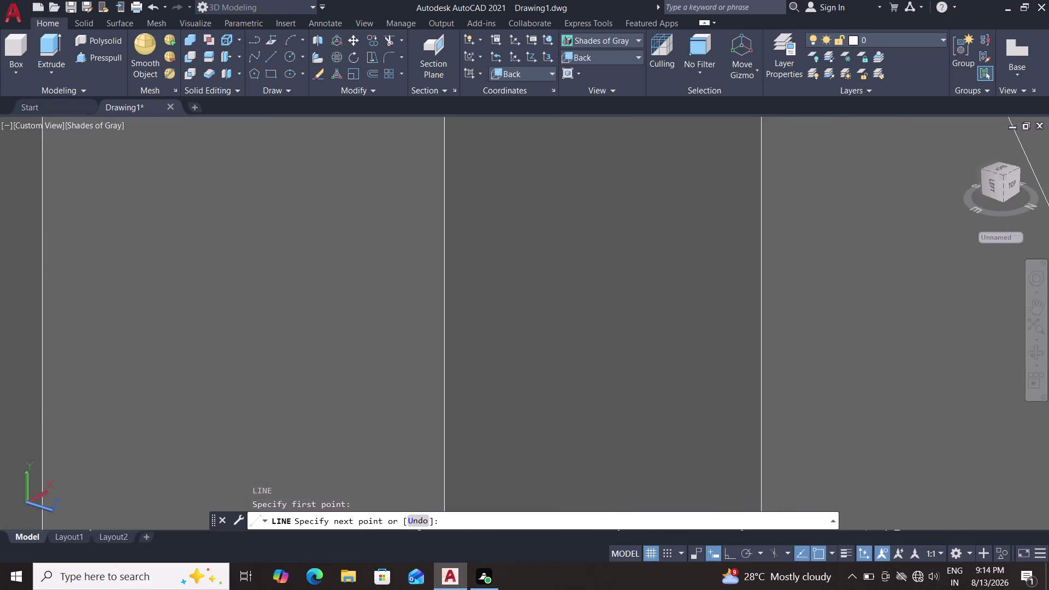
middle_drag(794, 345, 790, 324)
scroll(up, 3)
middle_drag(763, 378, 829, 219)
scroll(down, 3)
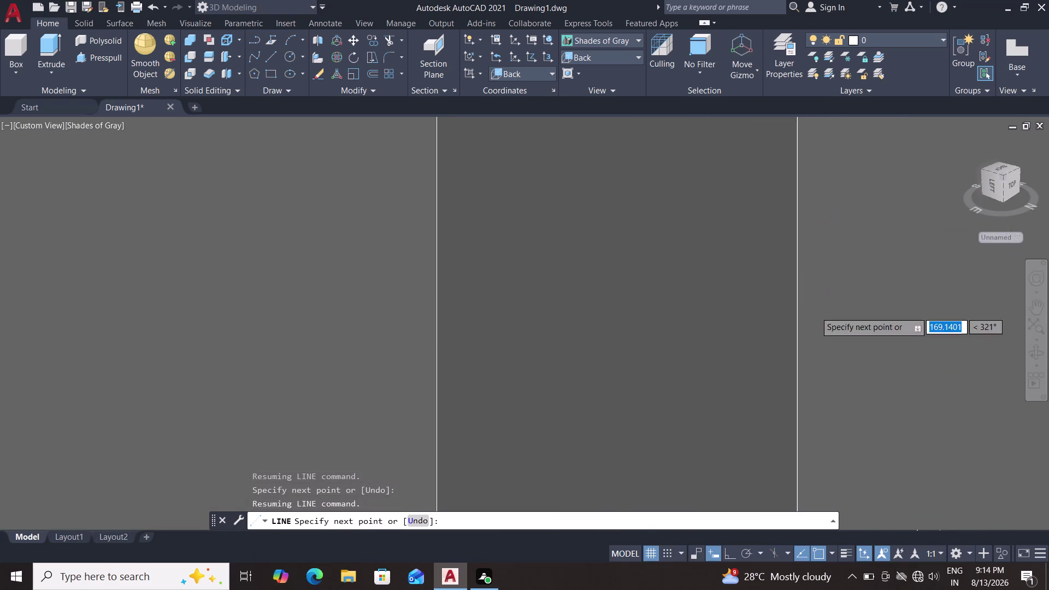
middle_drag(798, 327, 746, 217)
scroll(up, 3)
scroll(down, 3)
middle_drag(742, 349, 697, 249)
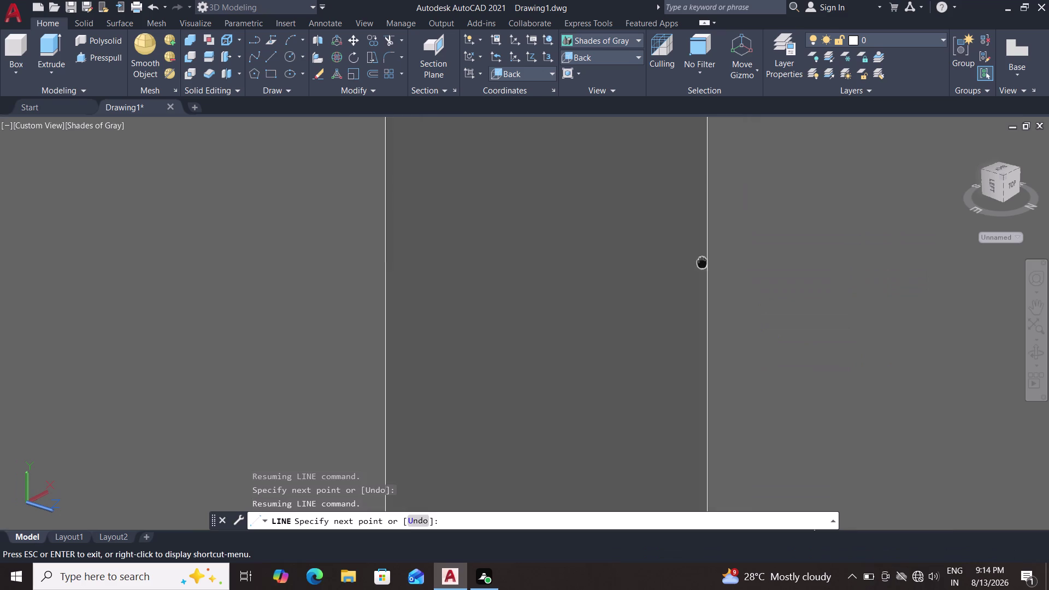
middle_drag(698, 248, 664, 203)
middle_drag(659, 417, 662, 254)
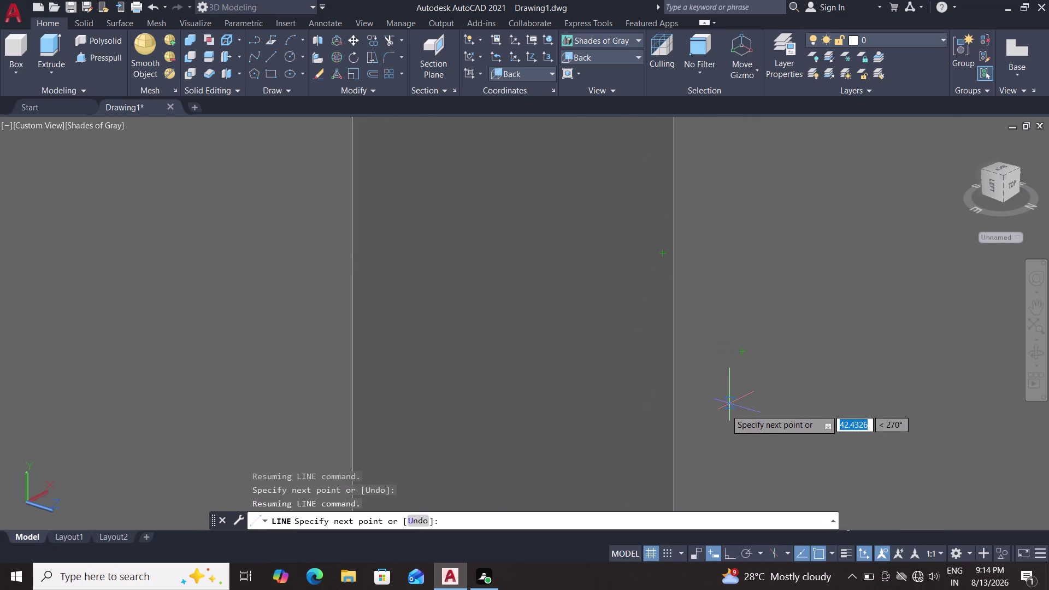
scroll(down, 3)
scroll(up, 3)
scroll(up, 3)
middle_drag(717, 426, 718, 291)
scroll(up, 3)
scroll(up, 3)
middle_drag(659, 337, 821, 170)
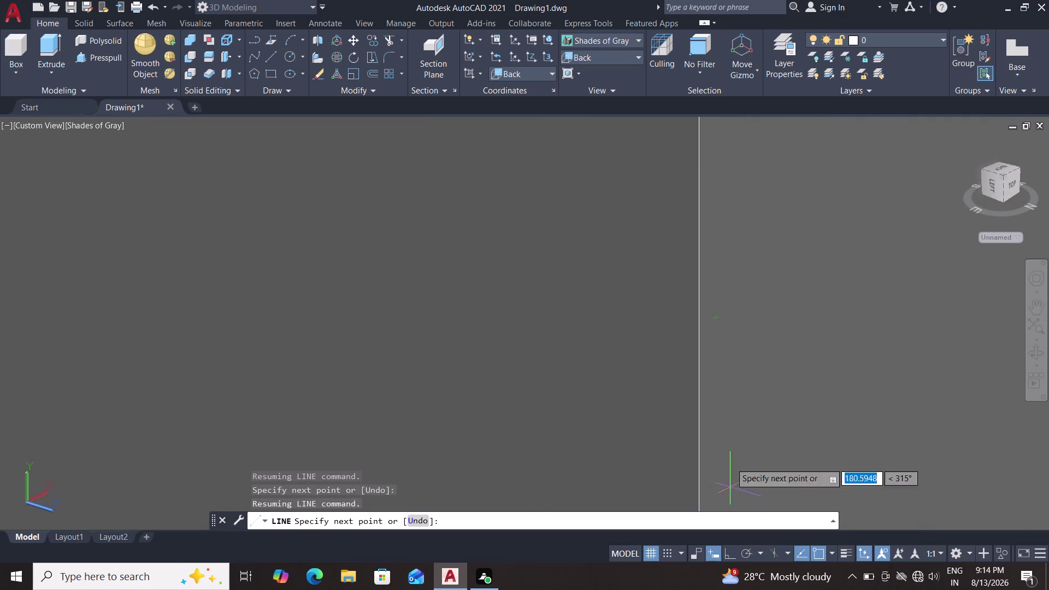
middle_drag(731, 425, 730, 236)
scroll(up, 3)
scroll(up, 3)
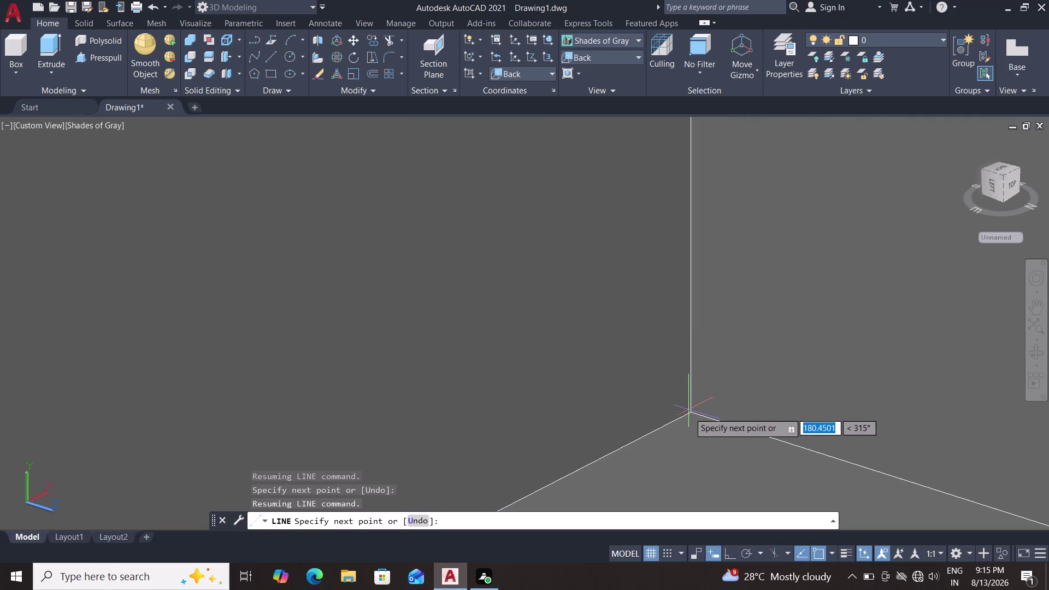
scroll(up, 3)
scroll(up, 3)
scroll(up, 3)
middle_drag(729, 388, 617, 463)
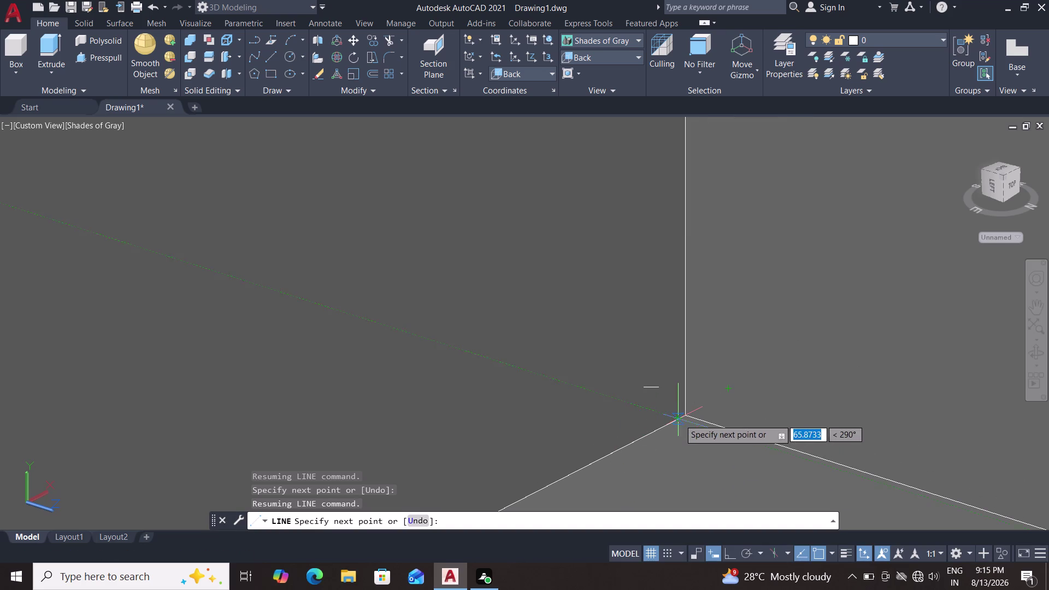
scroll(up, 3)
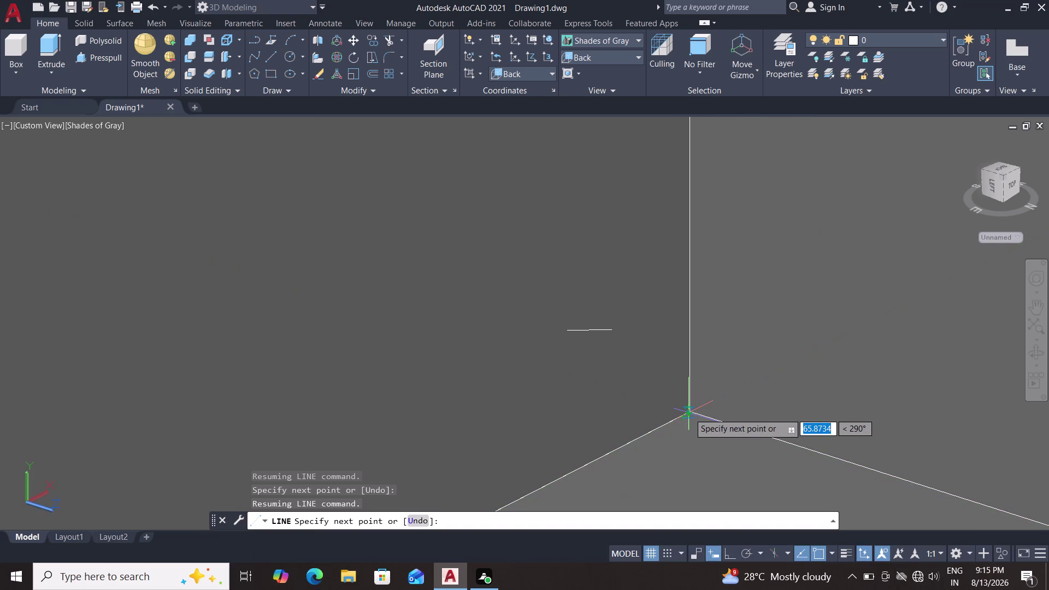
Place the line's next point at the bottom corner, then end the line with Esc.
triple_click(689, 413)
click(689, 413)
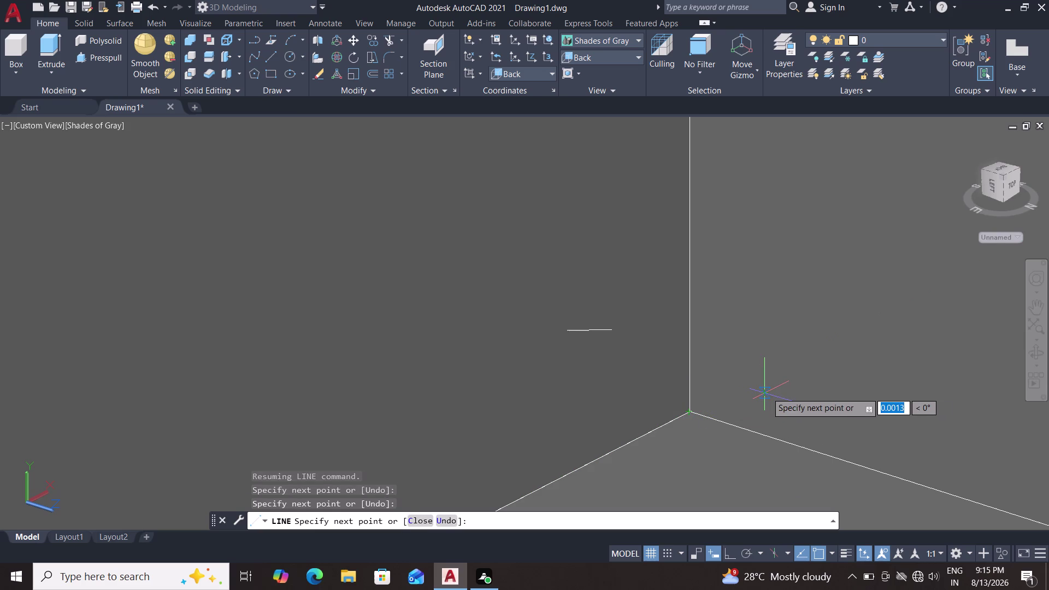
scroll(down, 3)
scroll(down, 3)
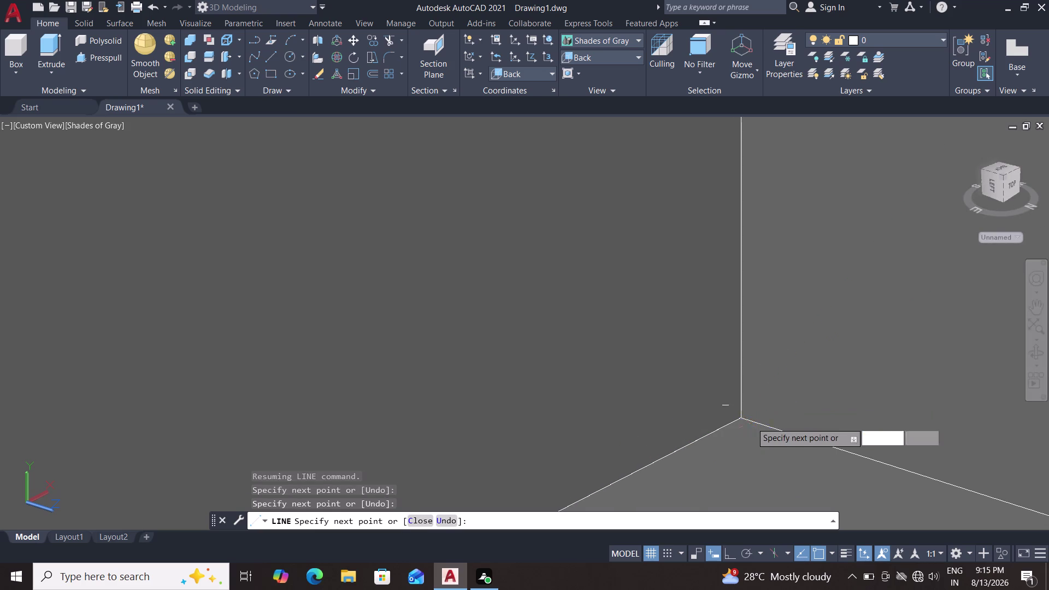
scroll(down, 3)
scroll(down, 3)
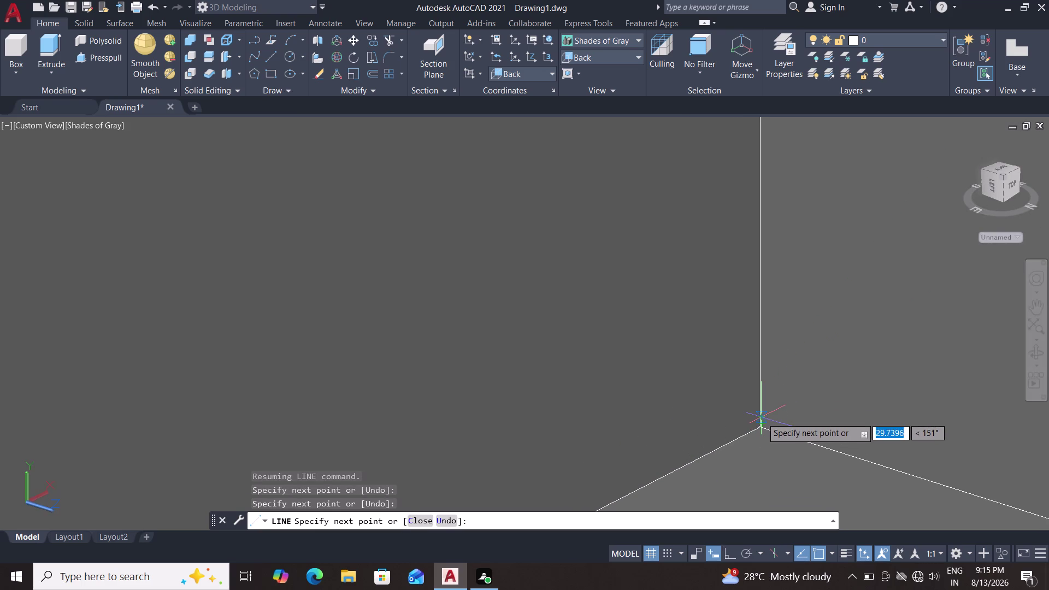
key(Escape)
scroll(down, 3)
Switch the visual style to 2D Wireframe.
scroll(down, 3)
scroll(down, 3)
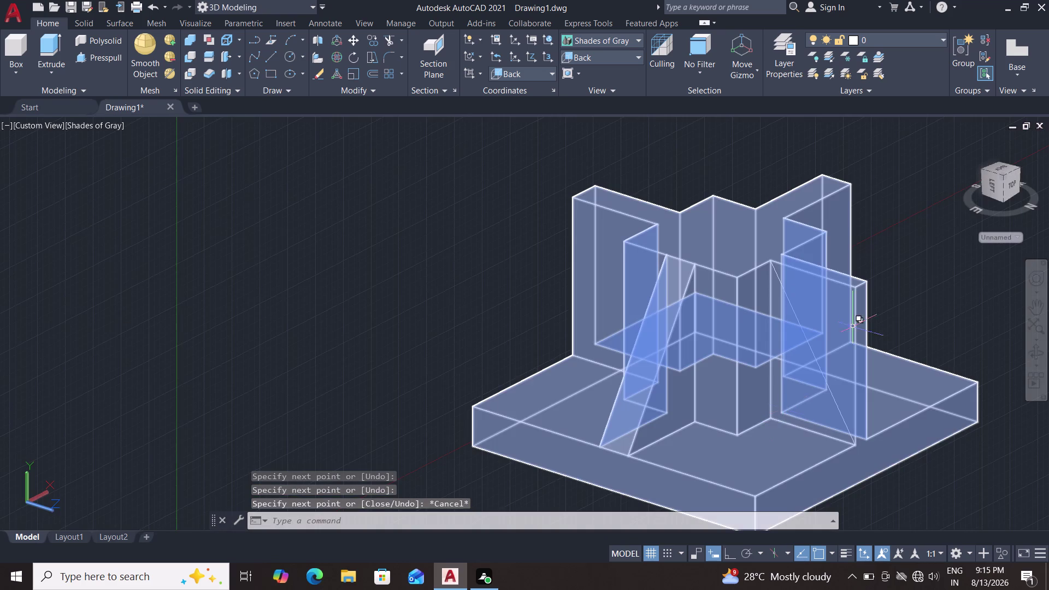
click(586, 42)
click(586, 71)
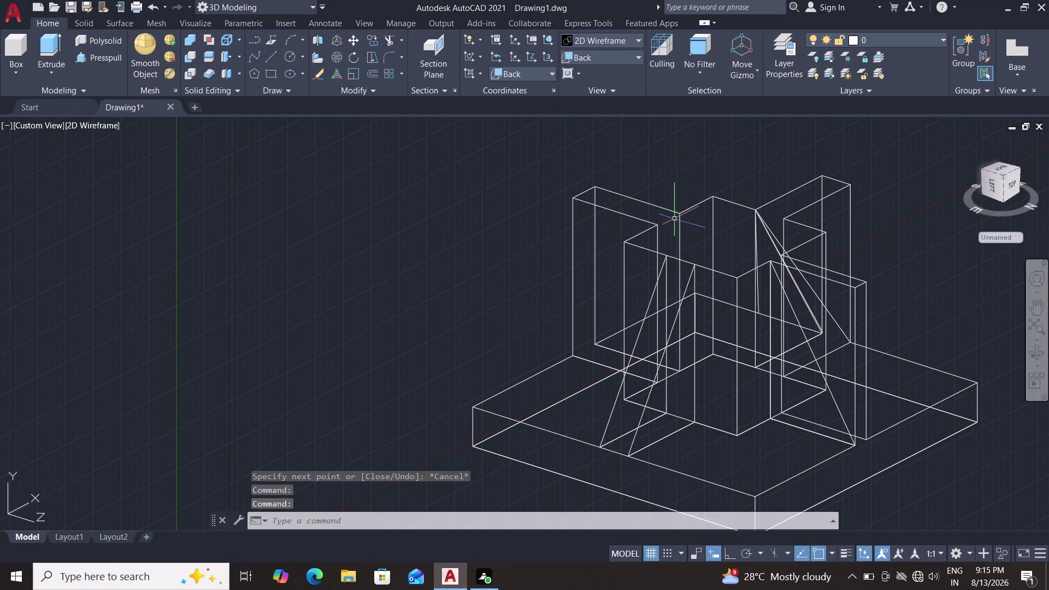
Erase the extra diagonal line beside the right rib and clear the selection.
scroll(up, 3)
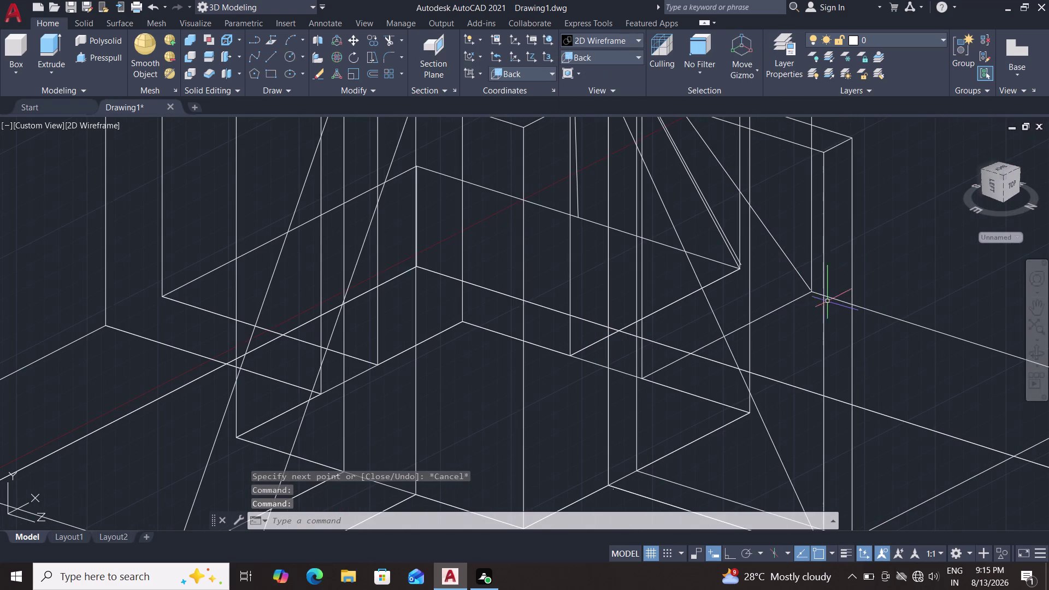
click(773, 238)
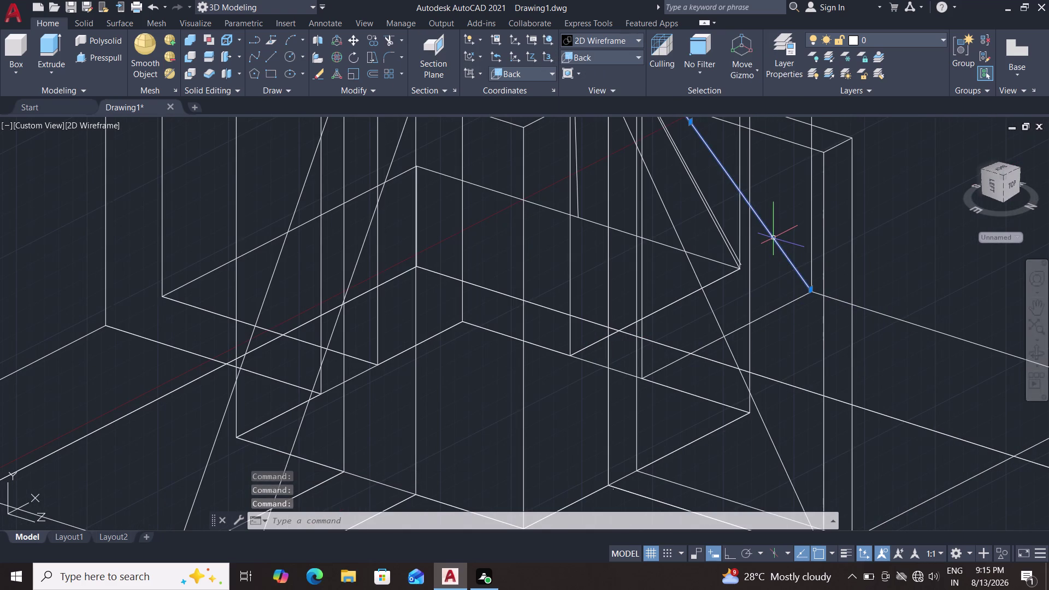
scroll(down, 3)
scroll(down, 3)
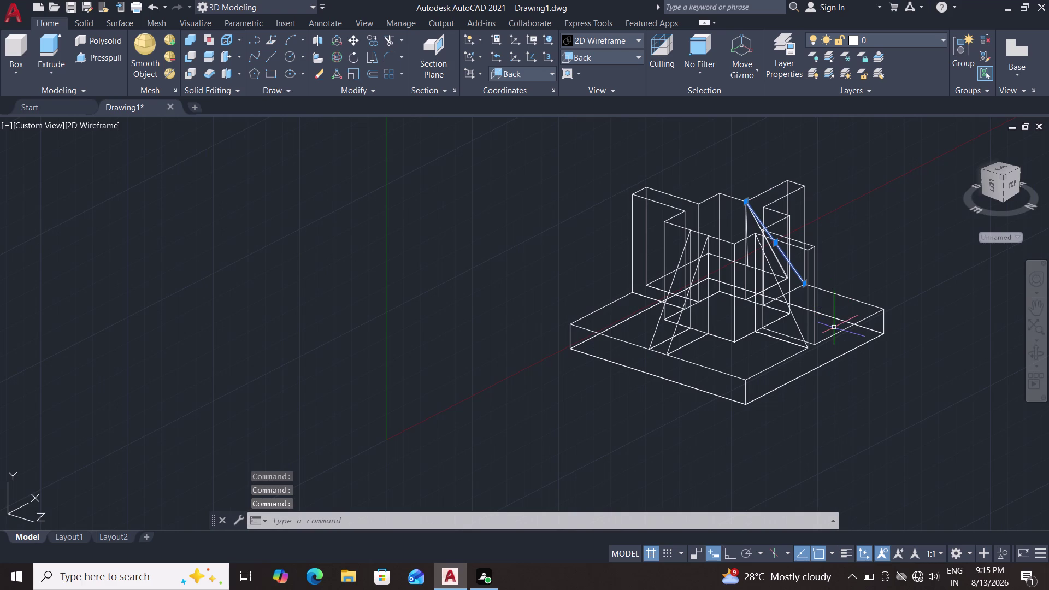
key(Delete)
scroll(up, 3)
click(671, 203)
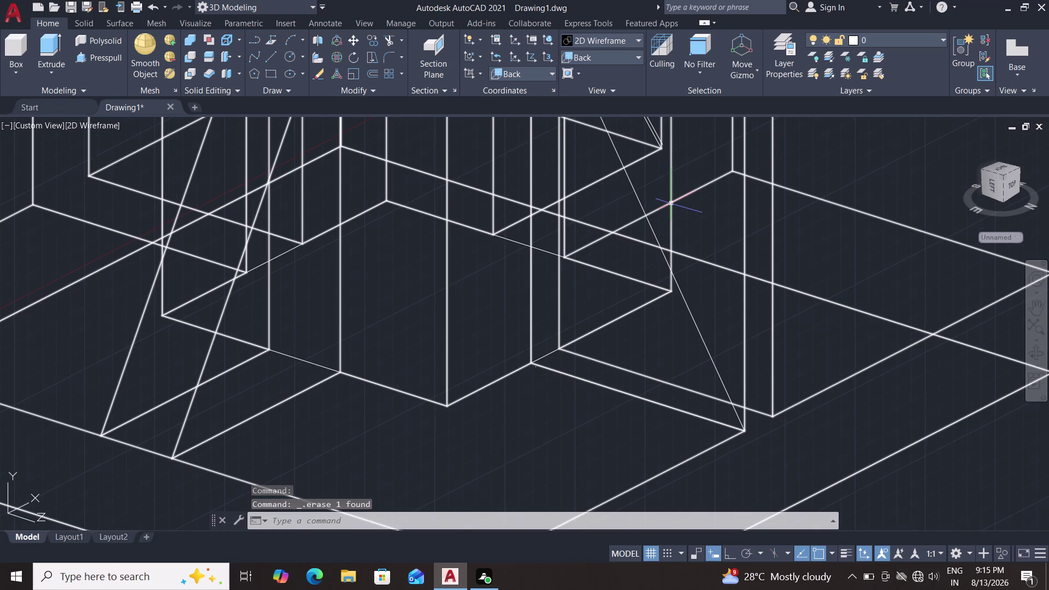
key(Escape)
scroll(down, 3)
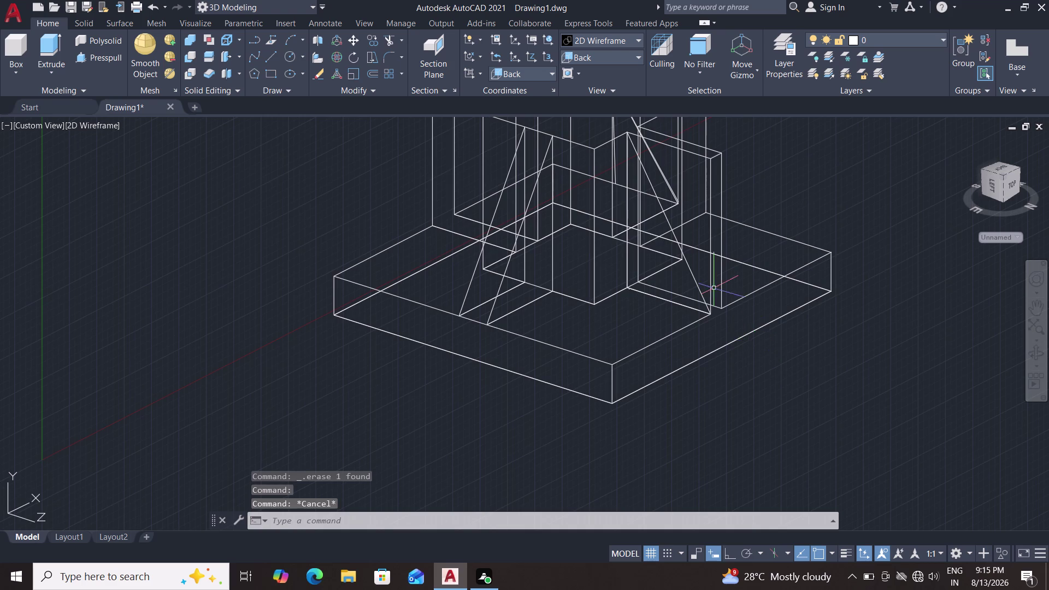
Select the rib triangle's diagonal, base and vertical lines using selection cycling.
double_click(683, 248)
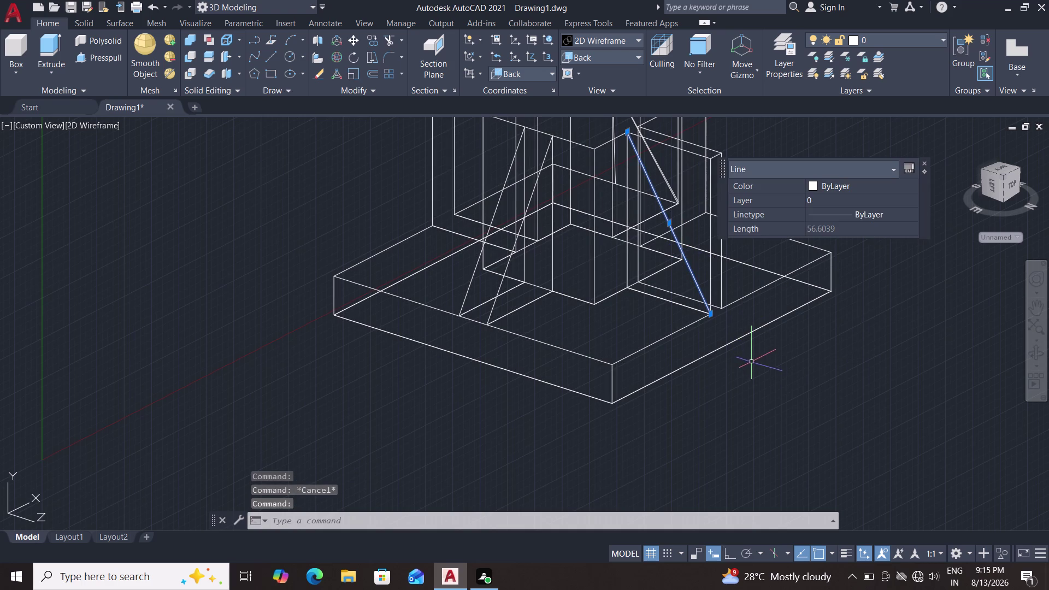
scroll(up, 3)
middle_drag(755, 385, 785, 507)
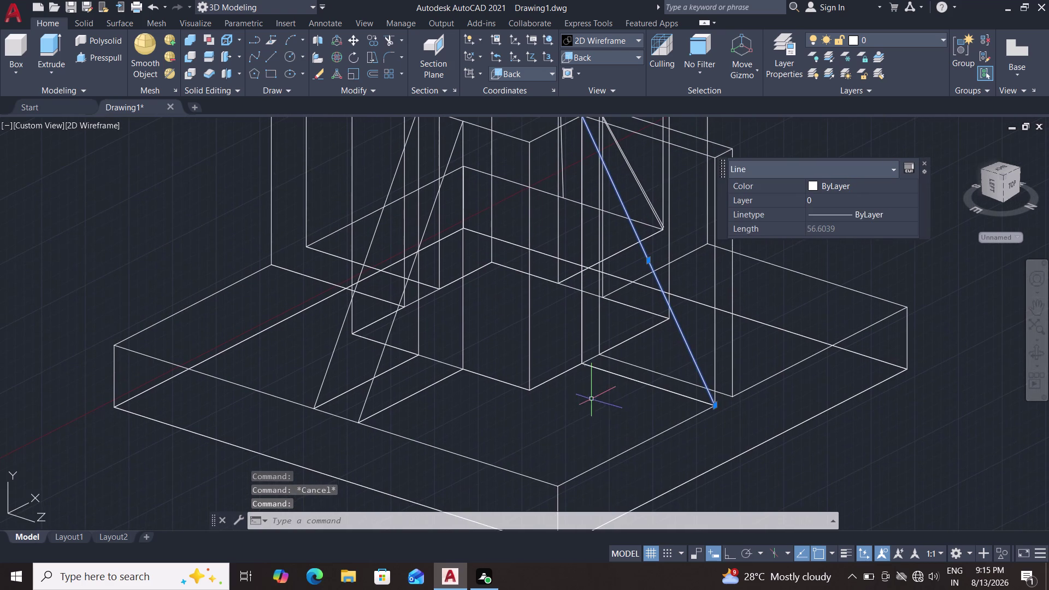
click(626, 376)
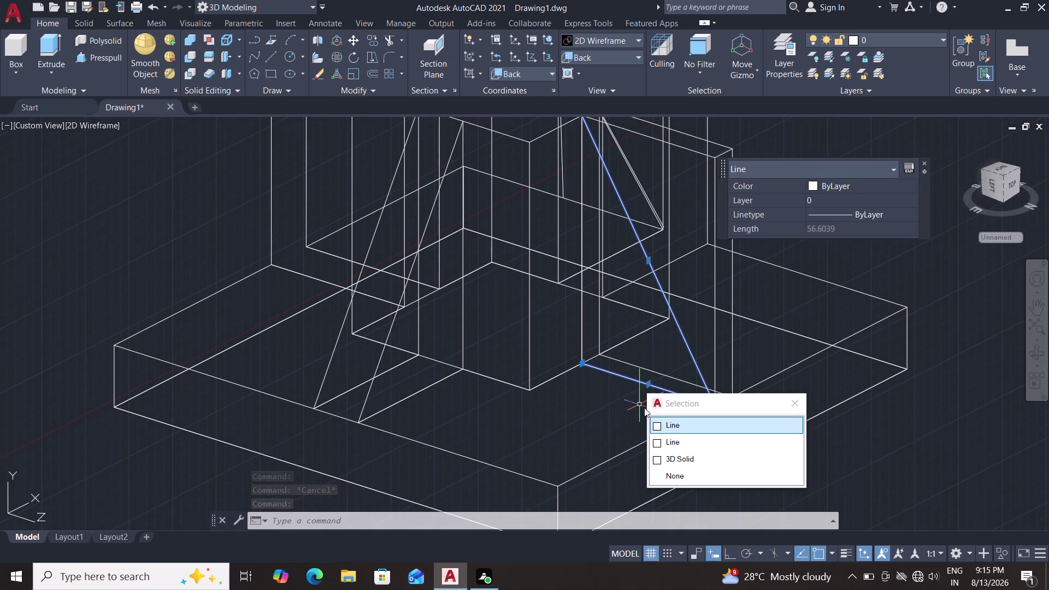
click(656, 421)
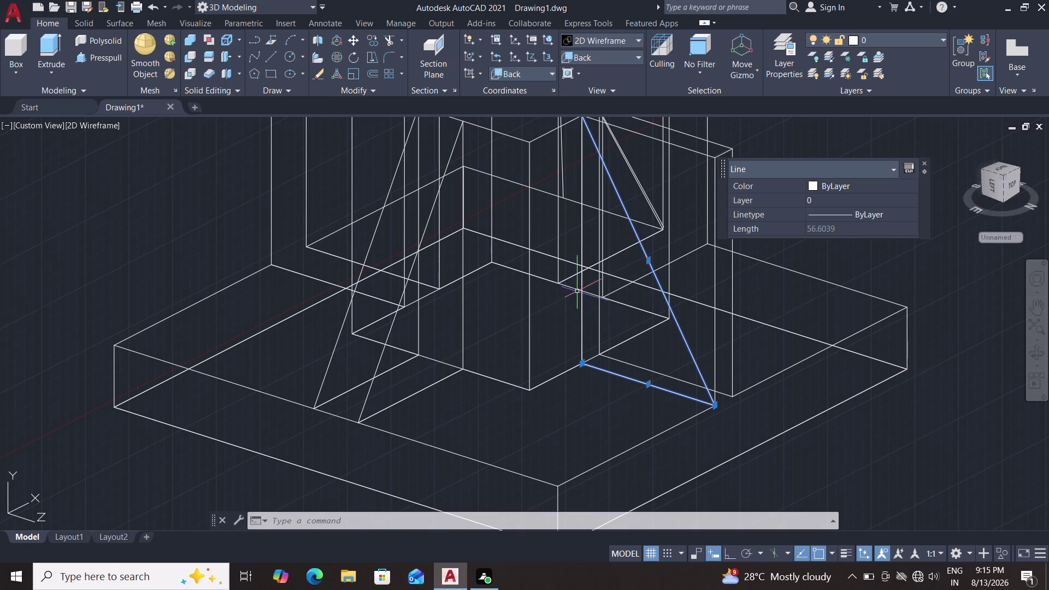
click(581, 277)
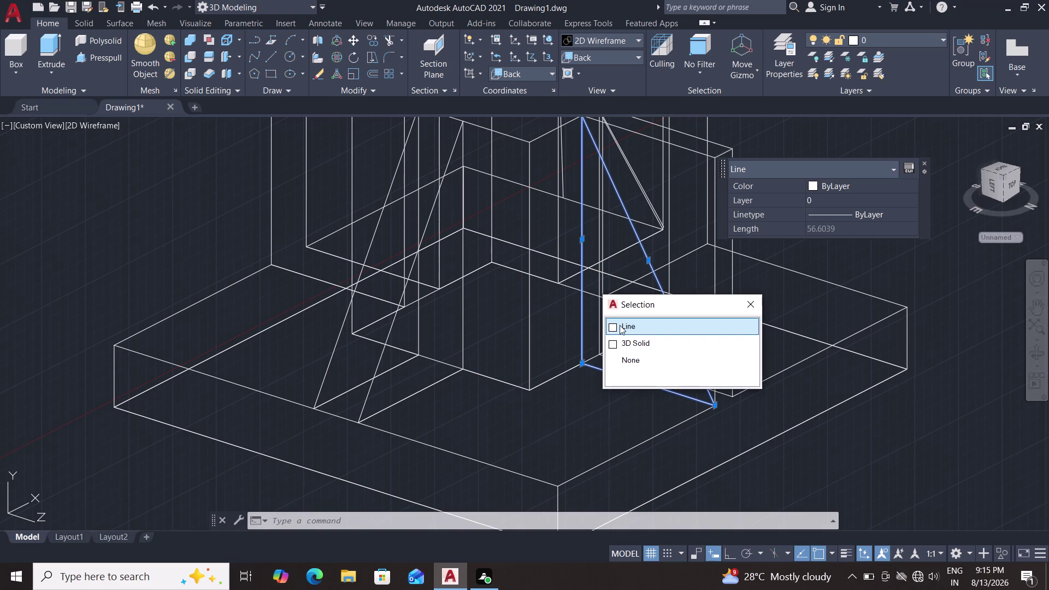
double_click(619, 325)
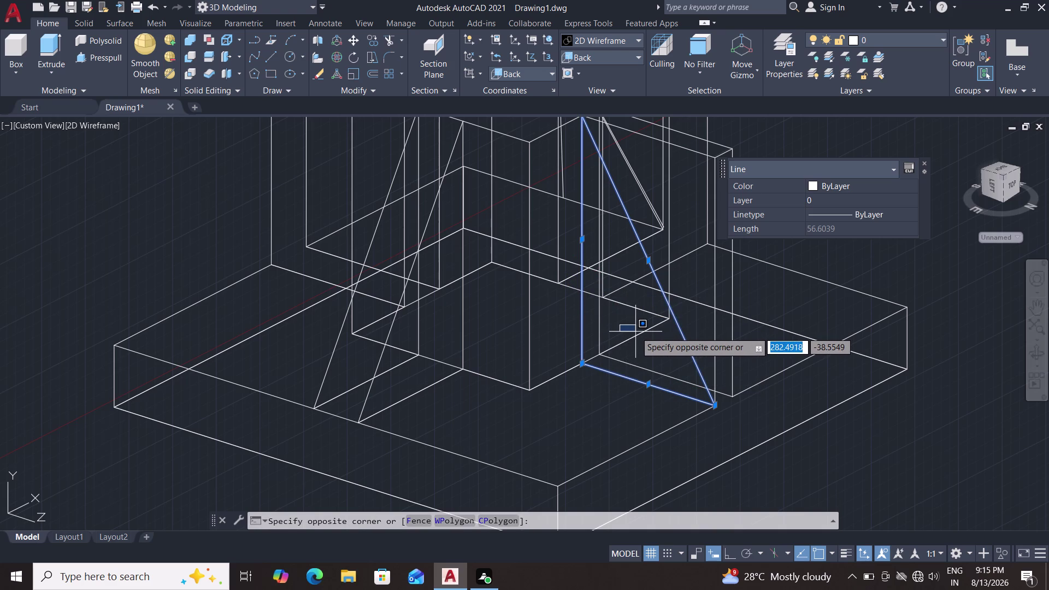
key(j)
key(Return)
scroll(down, 3)
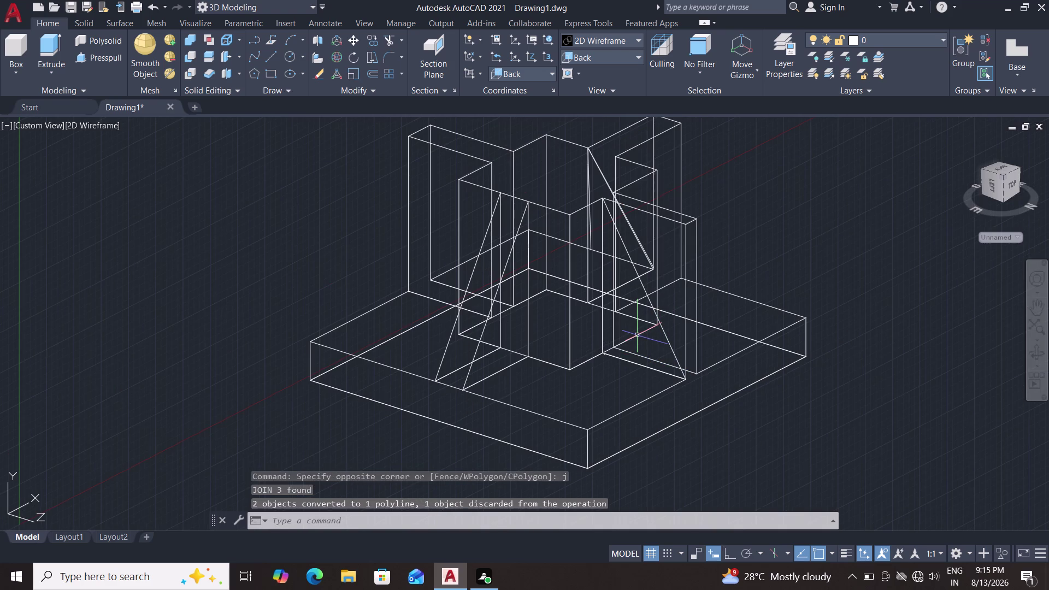
scroll(up, 3)
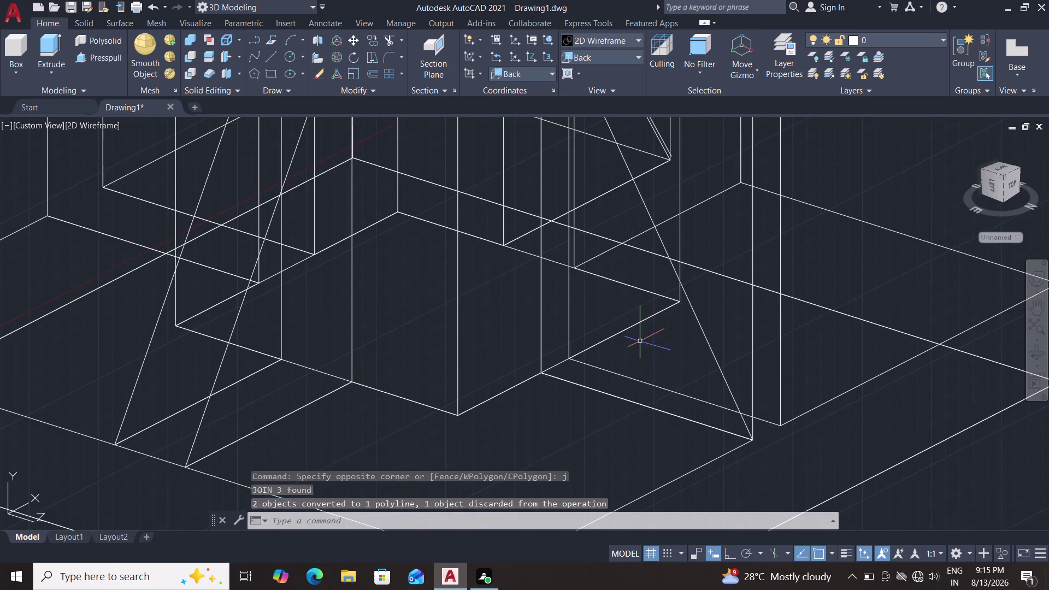
scroll(up, 3)
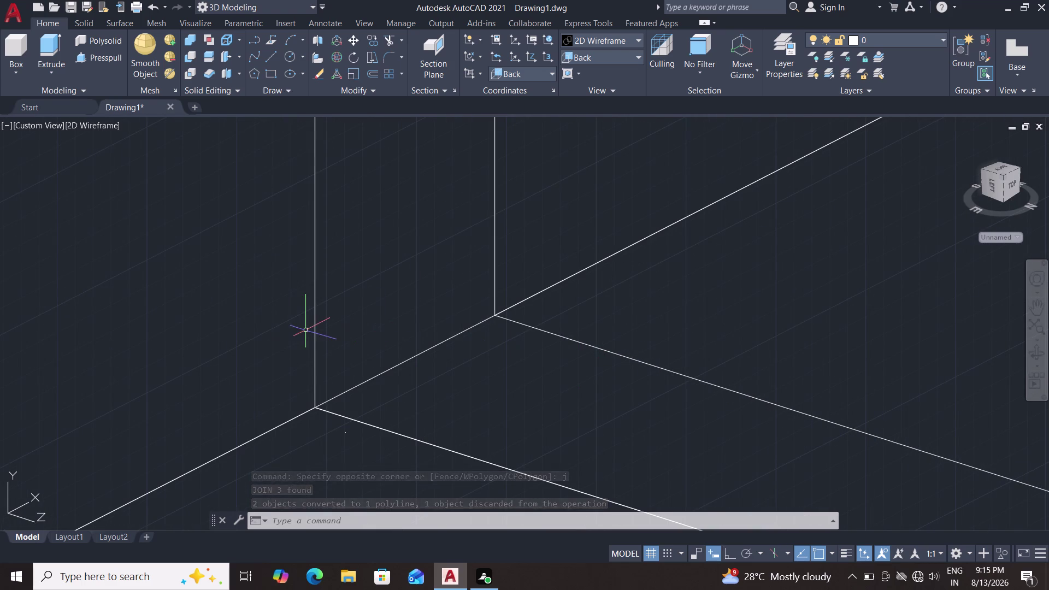
click(314, 311)
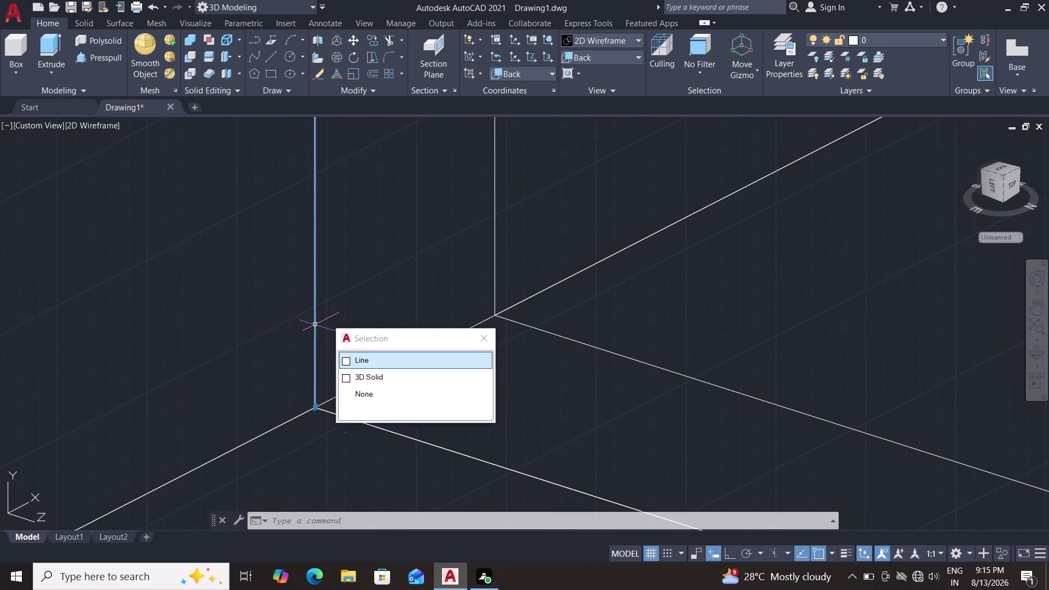
scroll(down, 3)
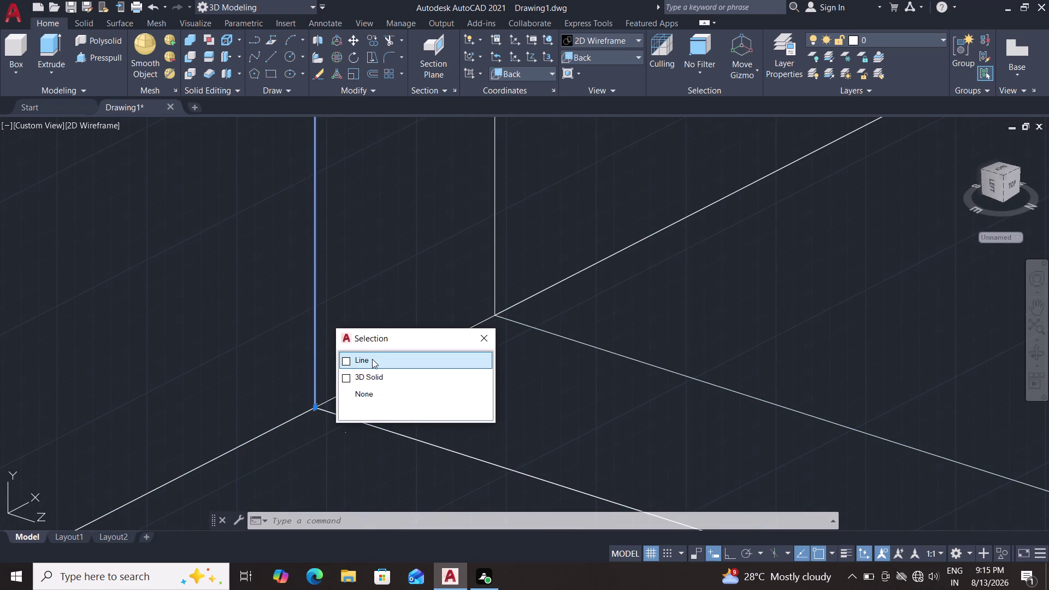
click(373, 359)
middle_drag(386, 321, 398, 391)
scroll(down, 3)
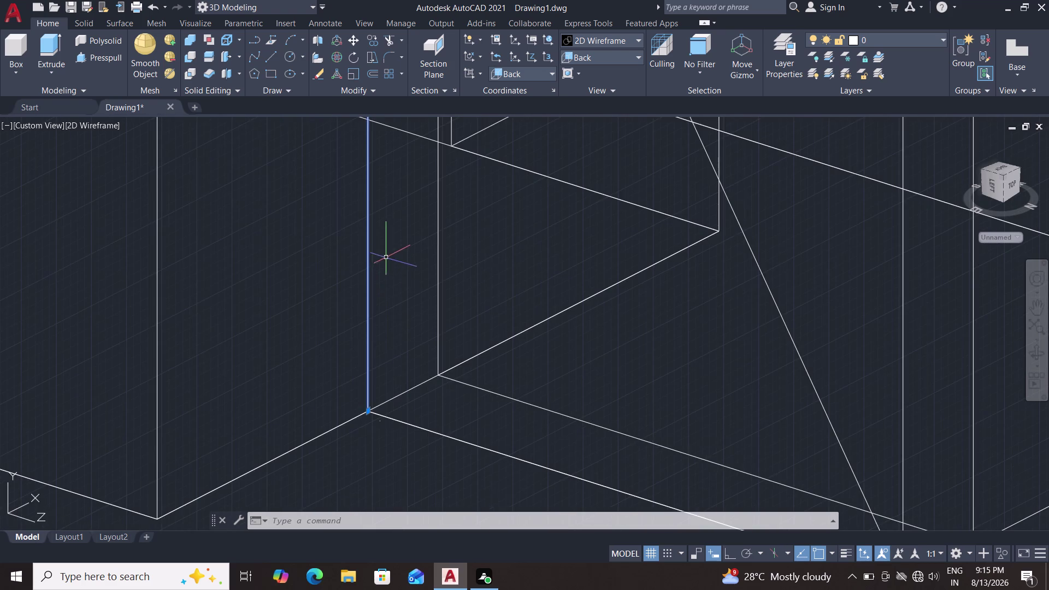
scroll(up, 3)
middle_drag(393, 244, 433, 491)
middle_drag(418, 246, 445, 472)
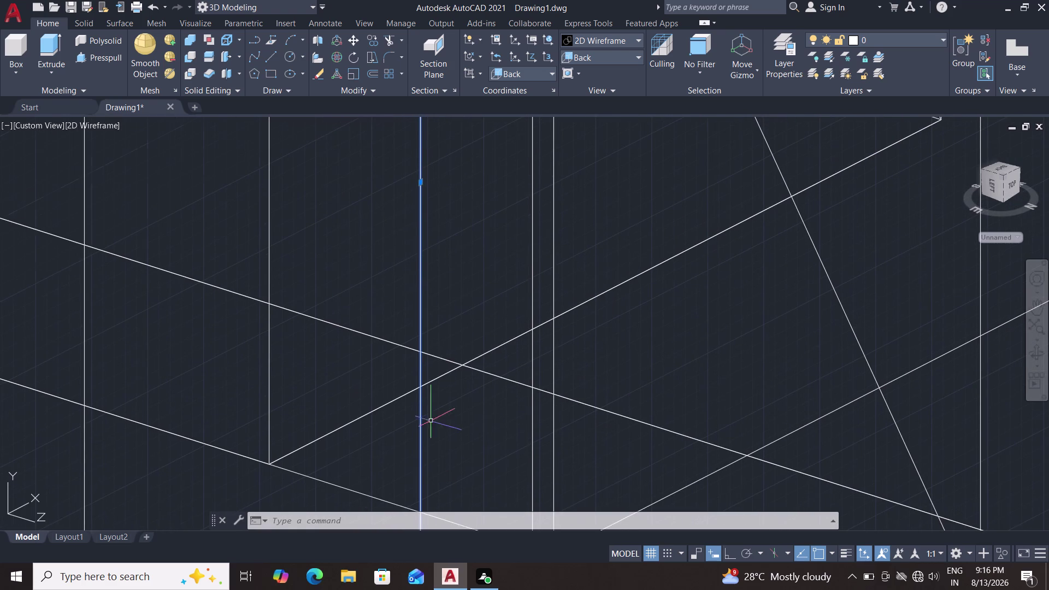
middle_drag(435, 190, 450, 467)
middle_drag(461, 149, 466, 313)
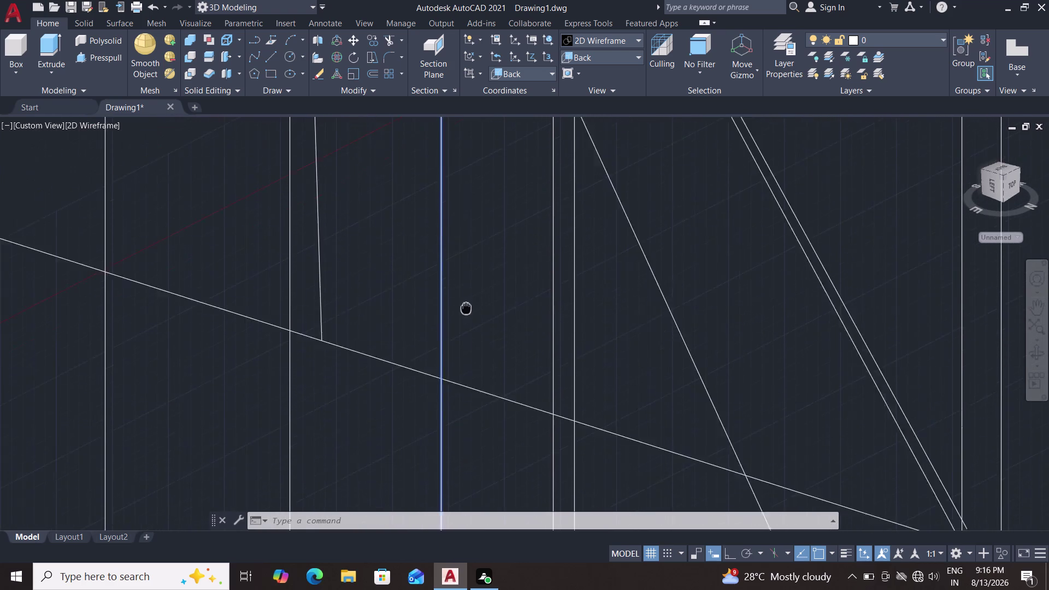
middle_drag(466, 313, 471, 400)
middle_drag(483, 238, 494, 426)
middle_drag(481, 307, 481, 339)
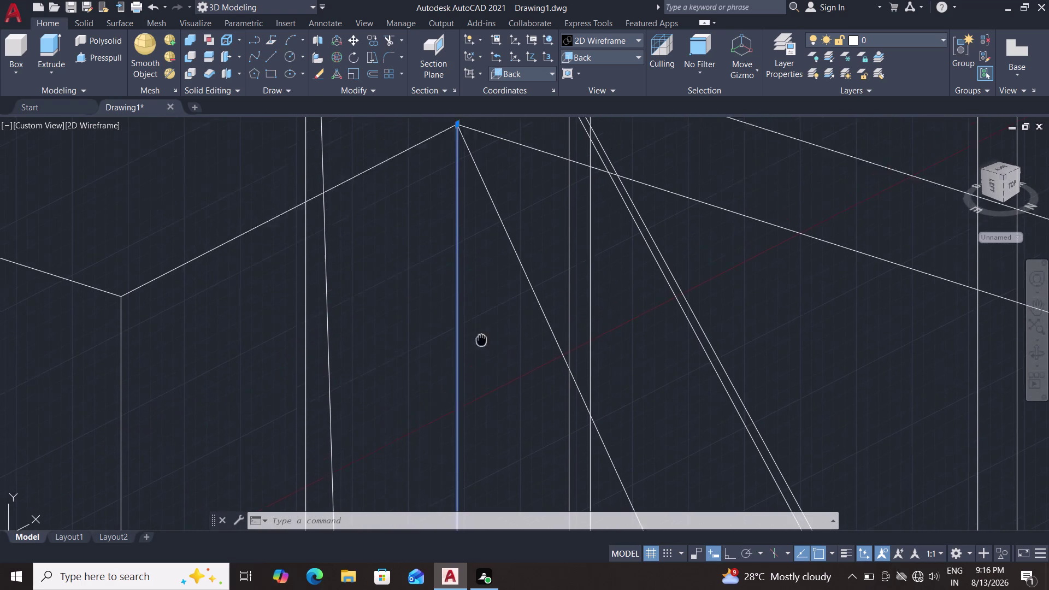
middle_drag(482, 340, 482, 411)
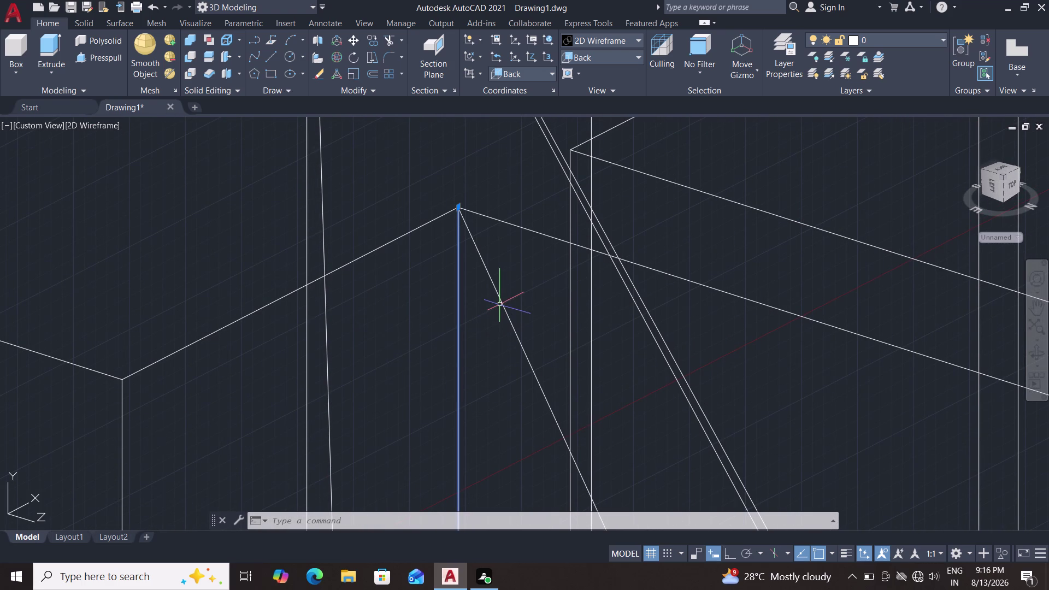
click(503, 300)
scroll(down, 3)
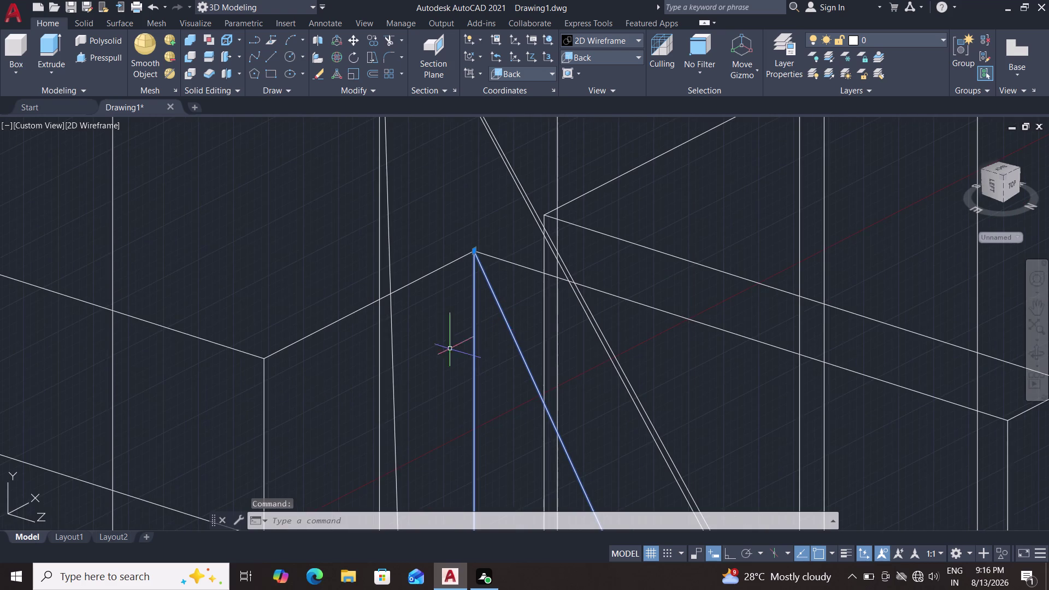
middle_drag(440, 331, 405, 207)
middle_drag(398, 181, 394, 175)
middle_drag(405, 327, 329, 208)
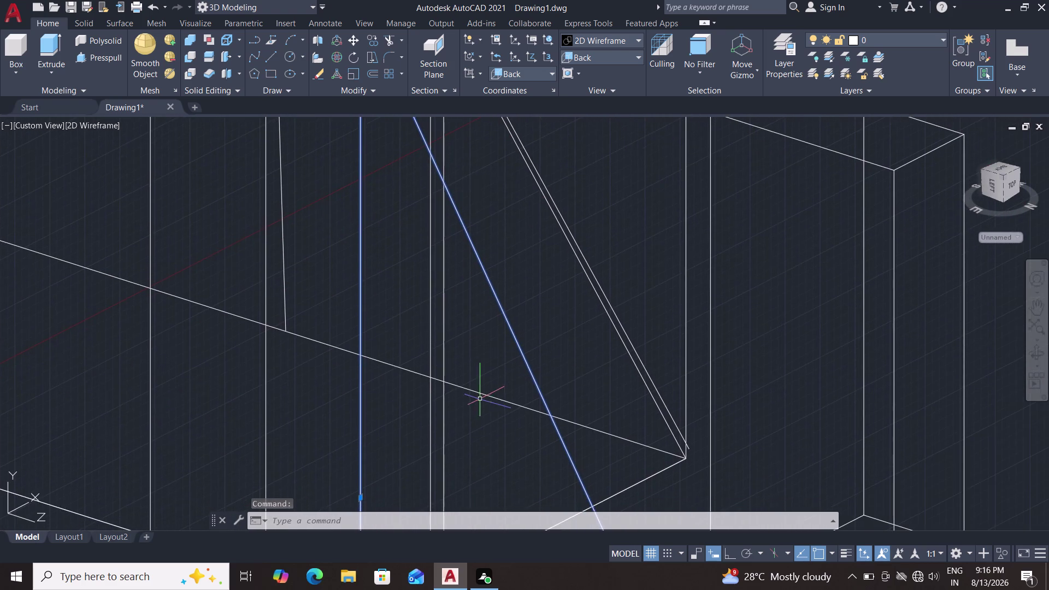
middle_drag(476, 394, 341, 217)
scroll(down, 3)
middle_drag(377, 341, 332, 144)
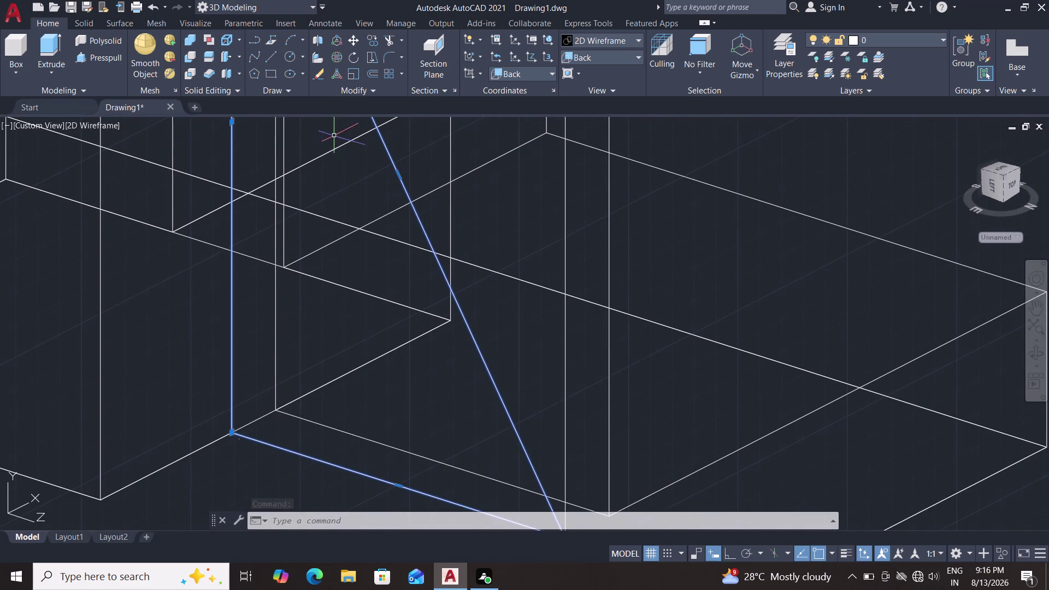
middle_drag(362, 239, 355, 164)
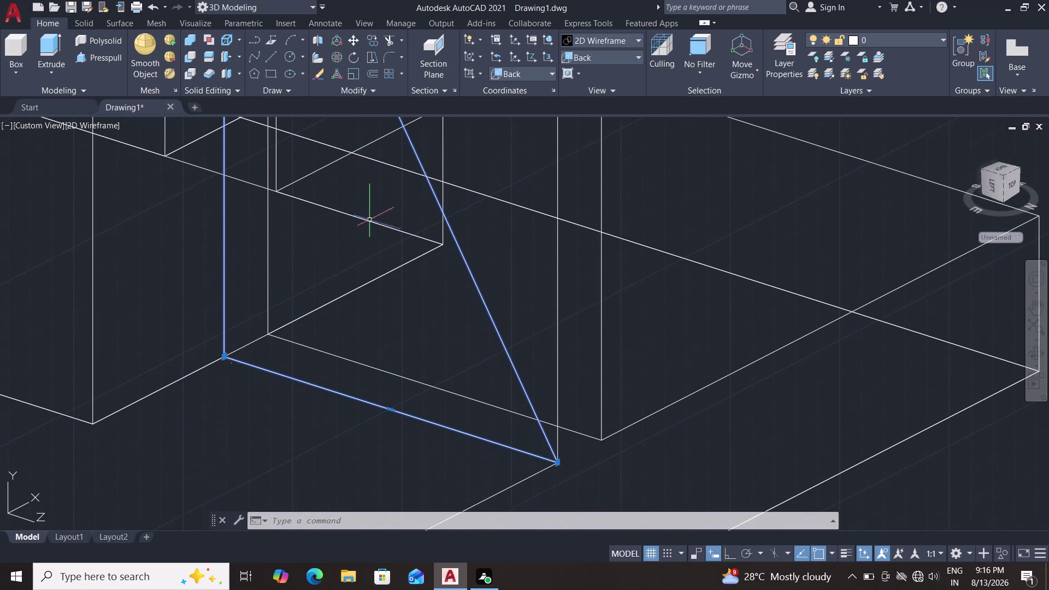
scroll(down, 3)
scroll(down, 3)
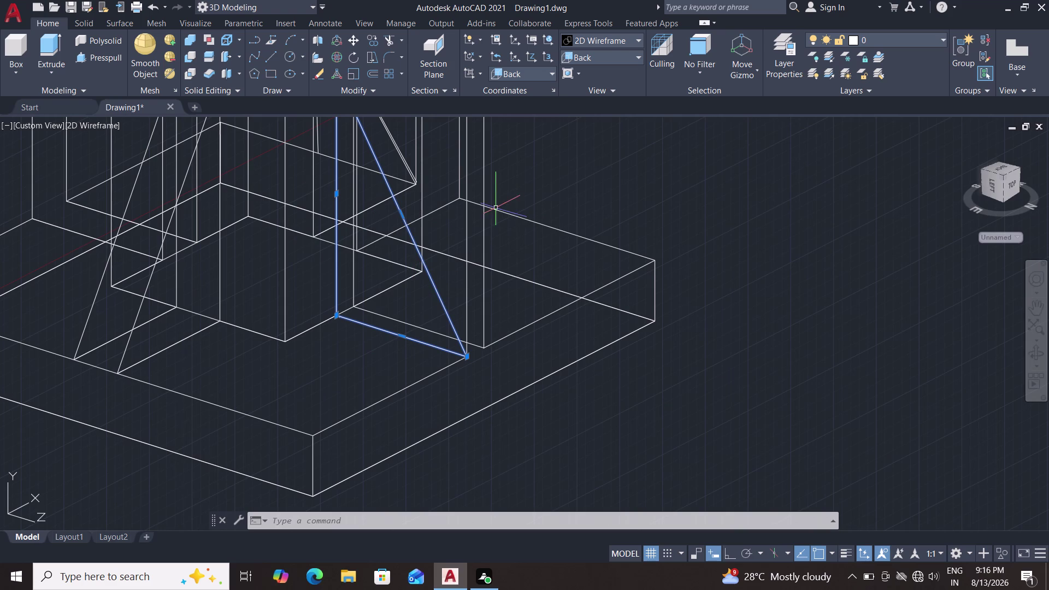
middle_drag(499, 205, 619, 380)
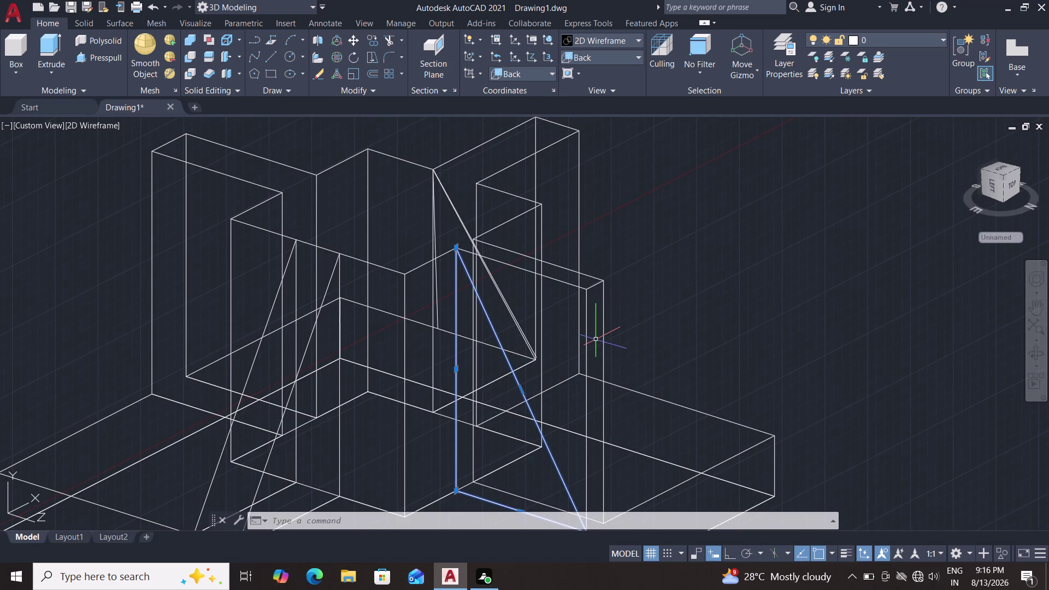
key(j)
key(Return)
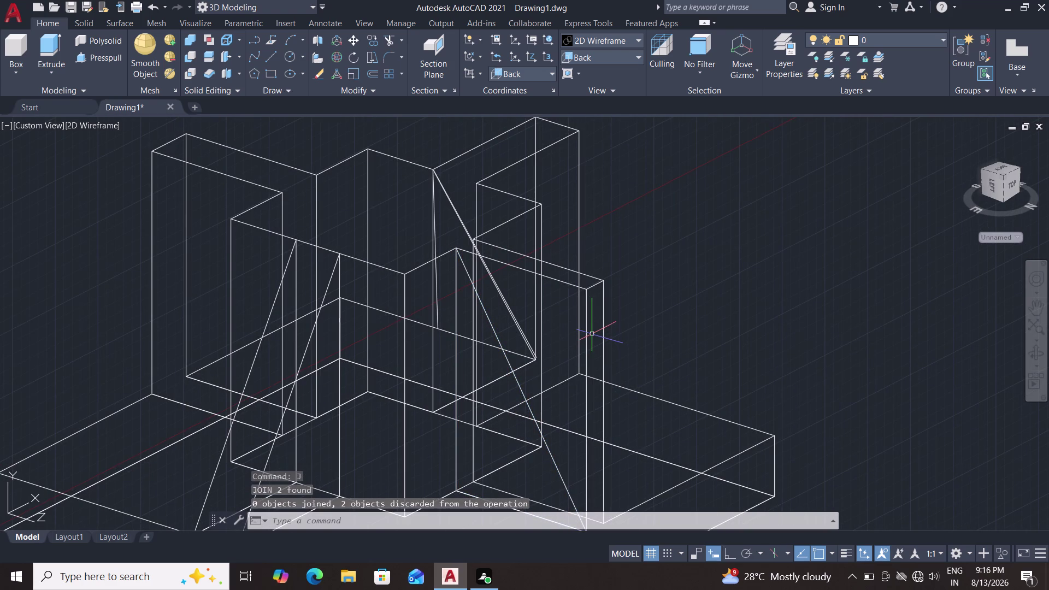
scroll(up, 3)
middle_drag(534, 371, 593, 267)
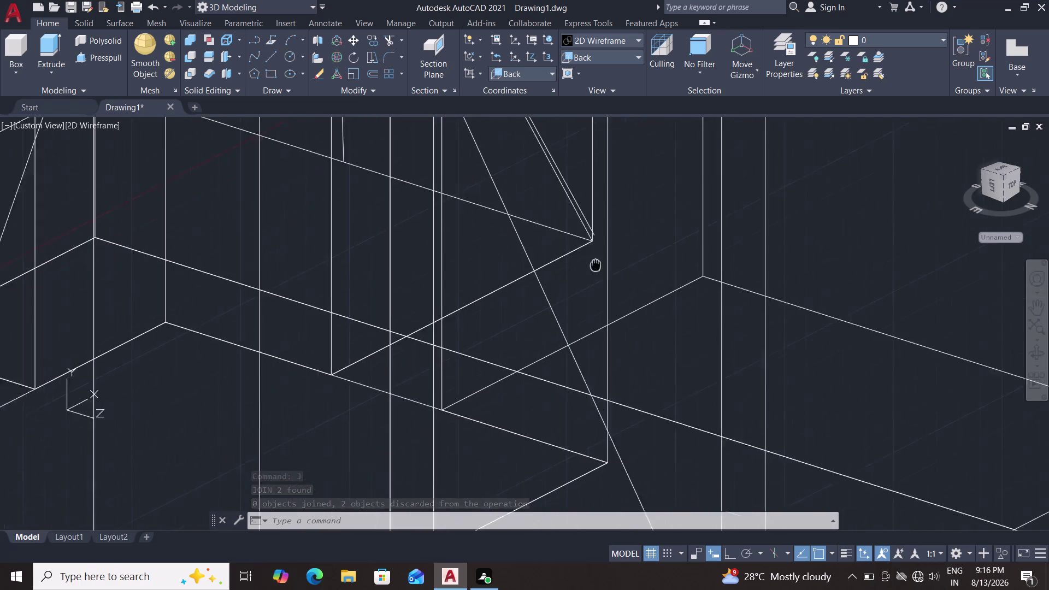
middle_drag(593, 267, 641, 225)
middle_click(648, 219)
scroll(down, 3)
scroll(down, 3)
scroll(up, 3)
scroll(up, 3)
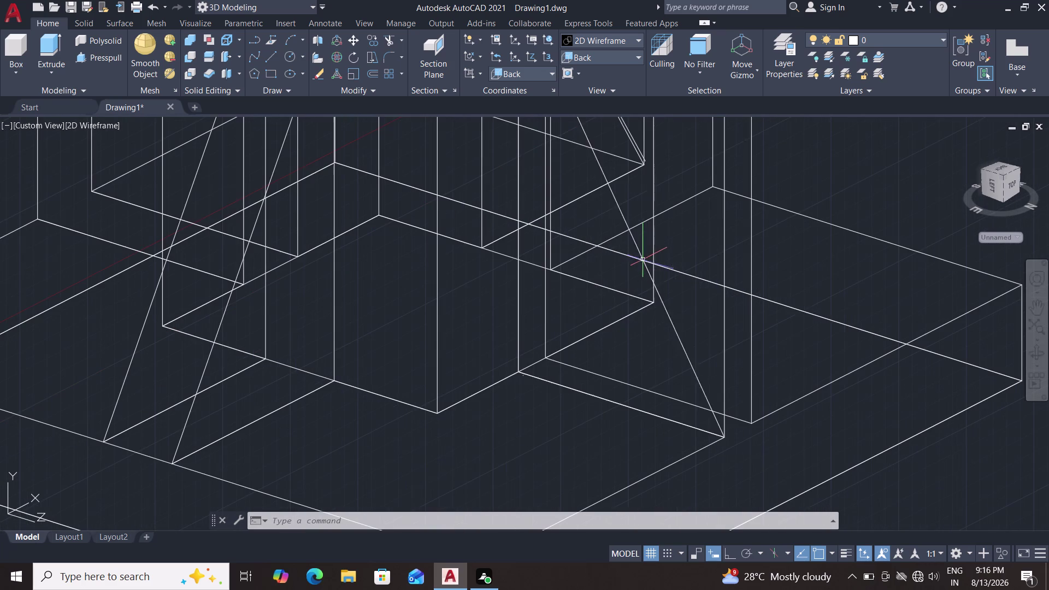
click(602, 44)
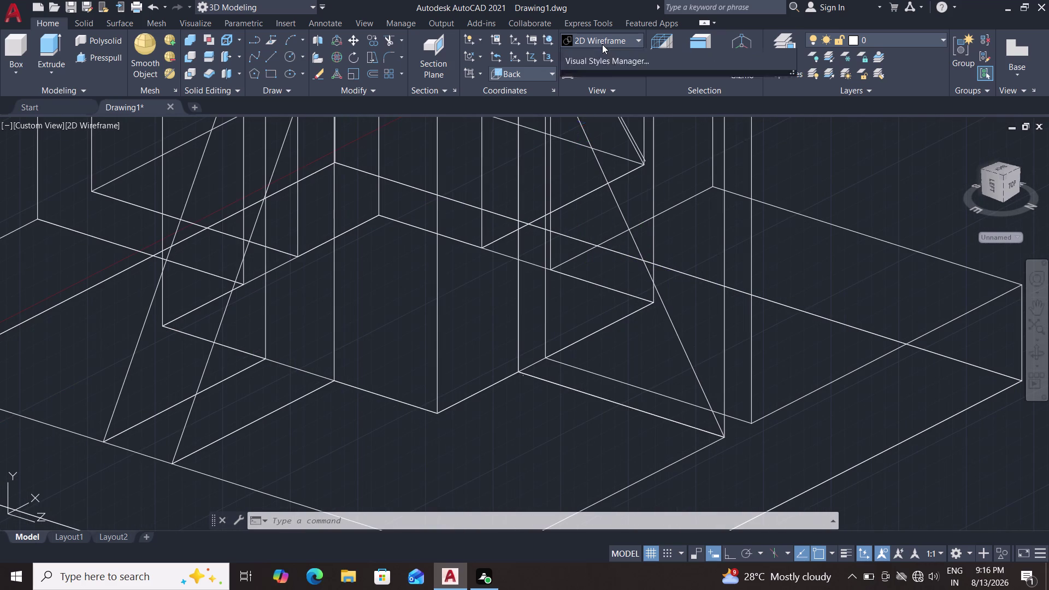
Apply the Shades of Gray visual style and bring the whole bracket into view.
click(704, 111)
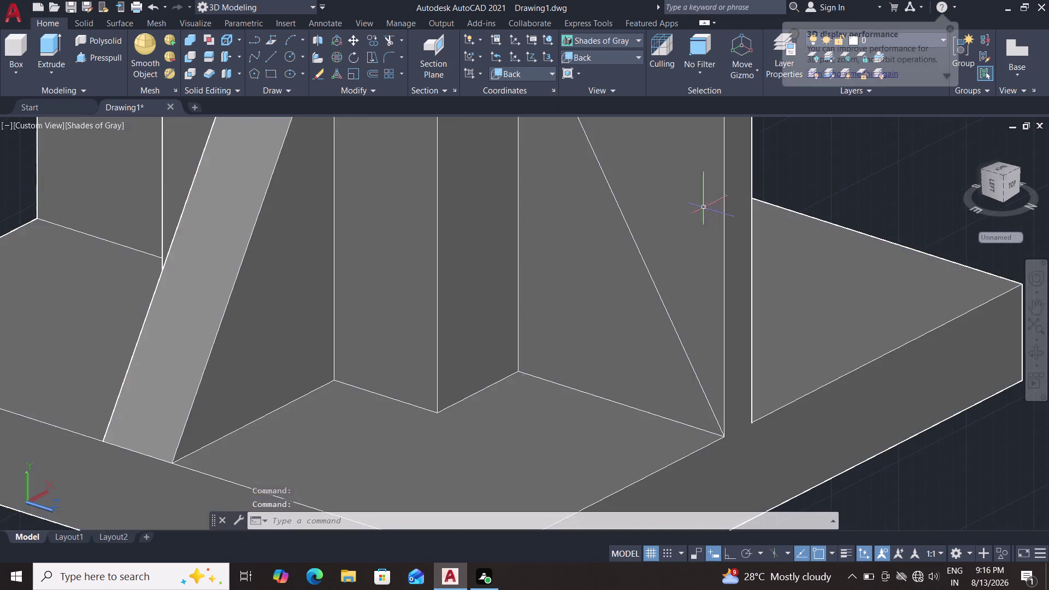
scroll(down, 3)
scroll(up, 3)
scroll(down, 3)
scroll(down, 3)
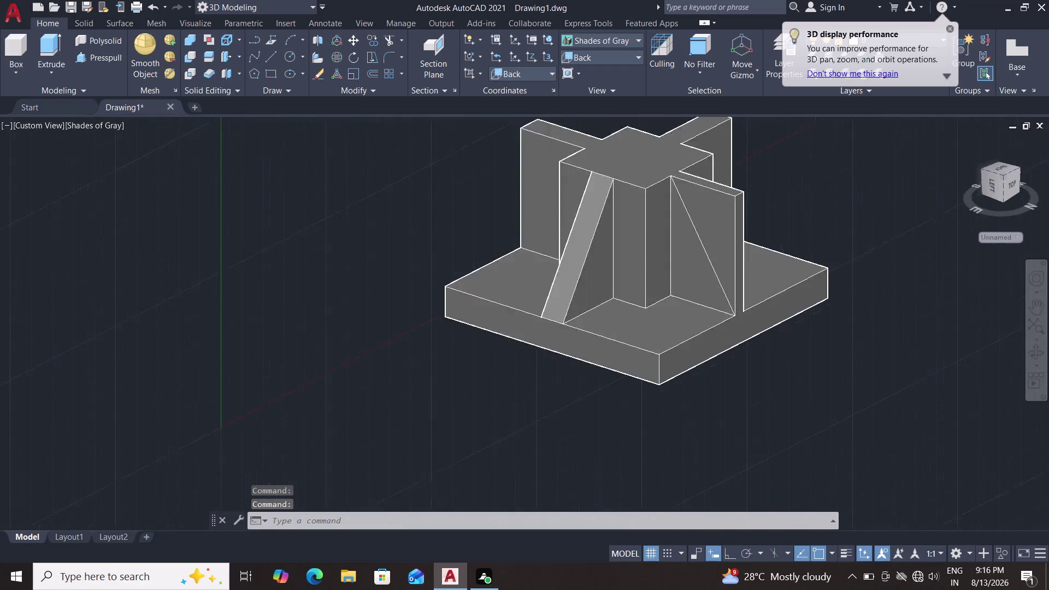
scroll(down, 3)
scroll(up, 3)
scroll(up, 3)
middle_drag(580, 227, 548, 477)
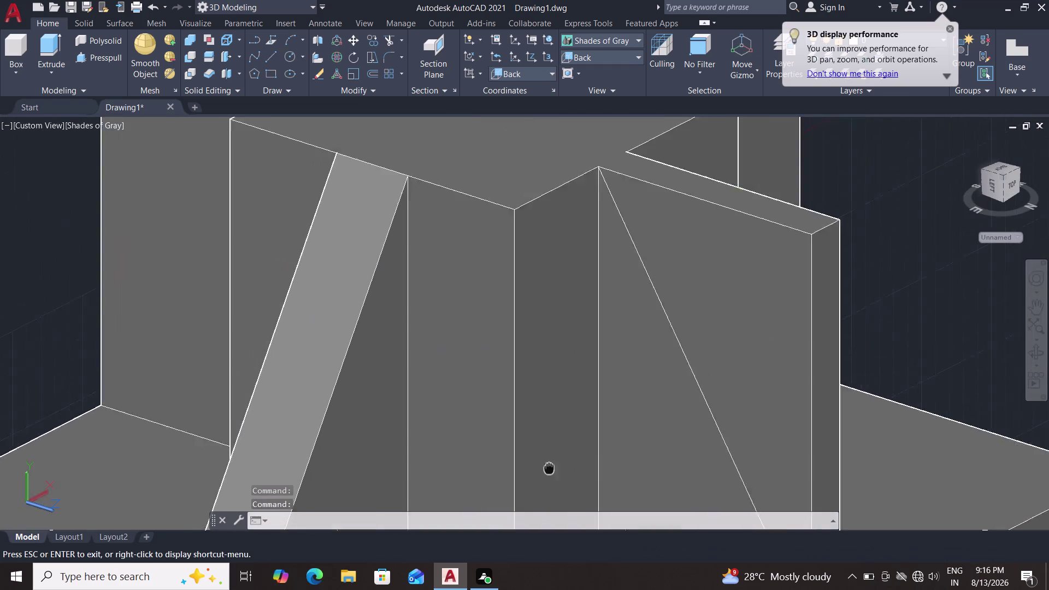
middle_drag(548, 478, 538, 542)
scroll(up, 3)
scroll(down, 3)
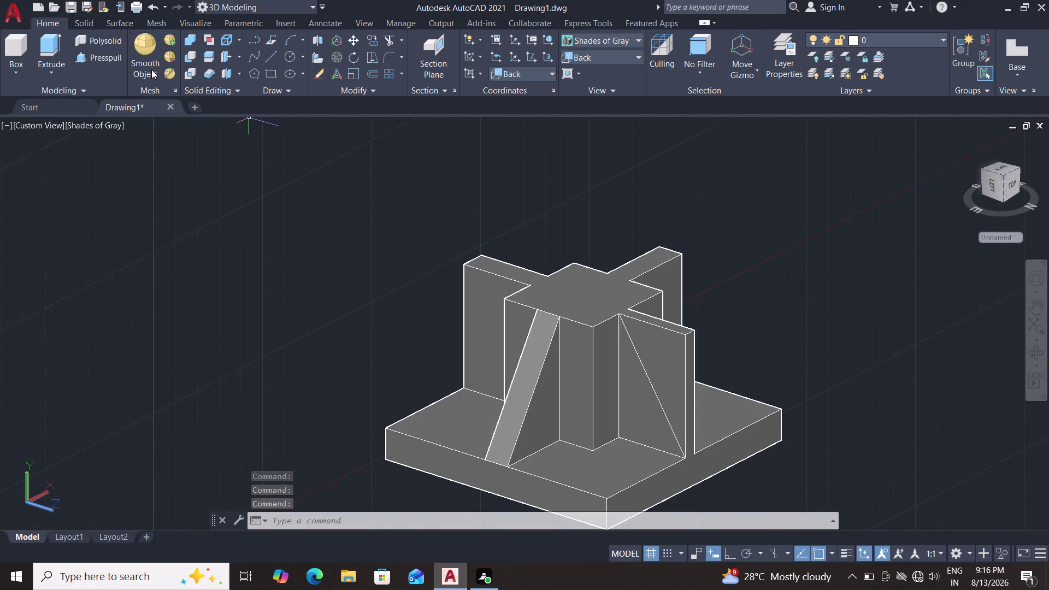
double_click(88, 58)
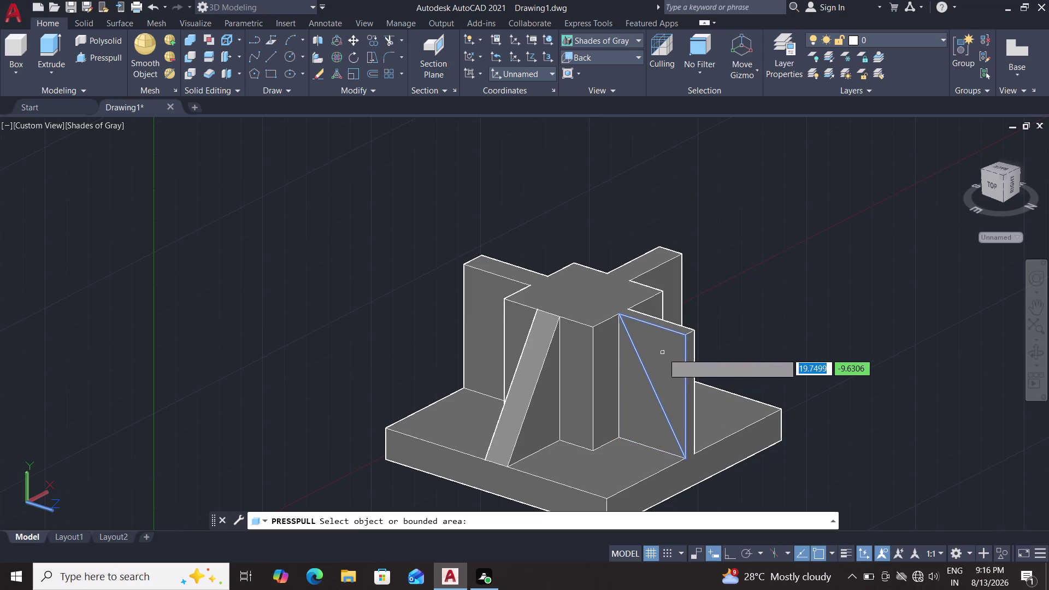
Press-pull the triangle on the right upright face into a solid rib.
click(654, 350)
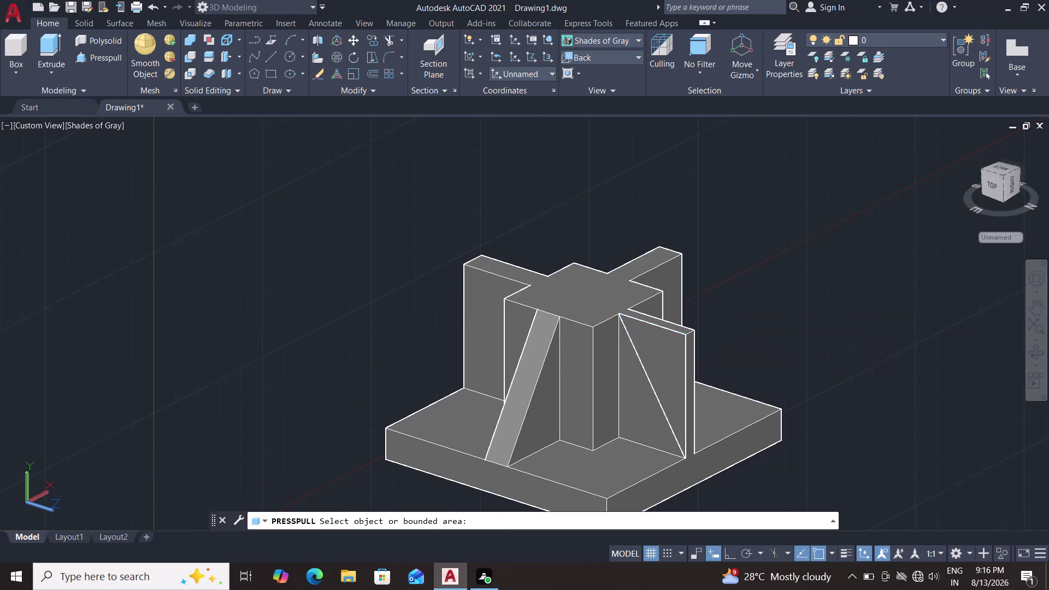
click(817, 307)
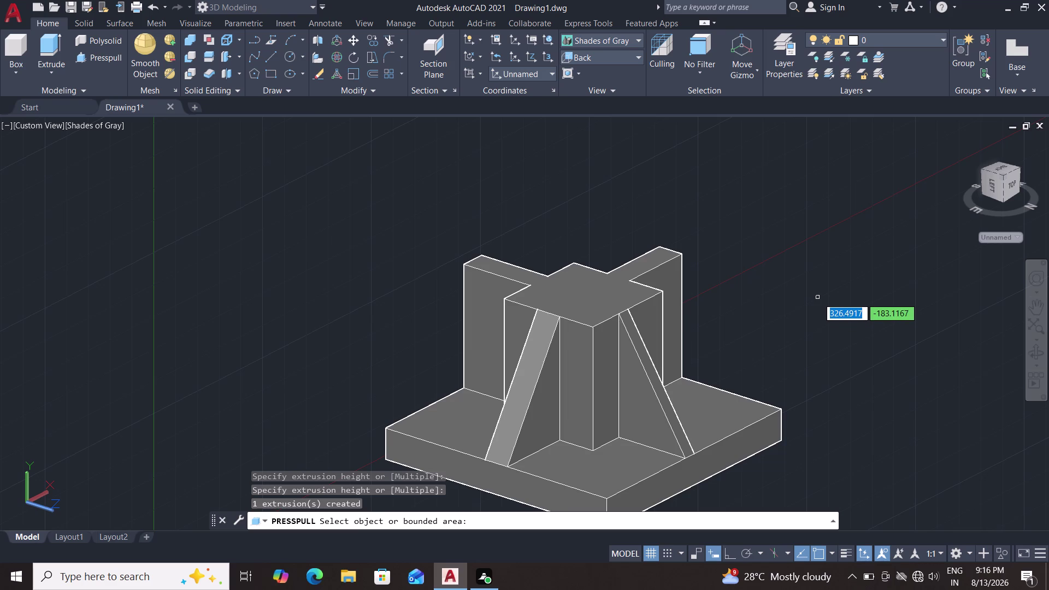
key(Escape)
middle_drag(812, 347, 742, 360)
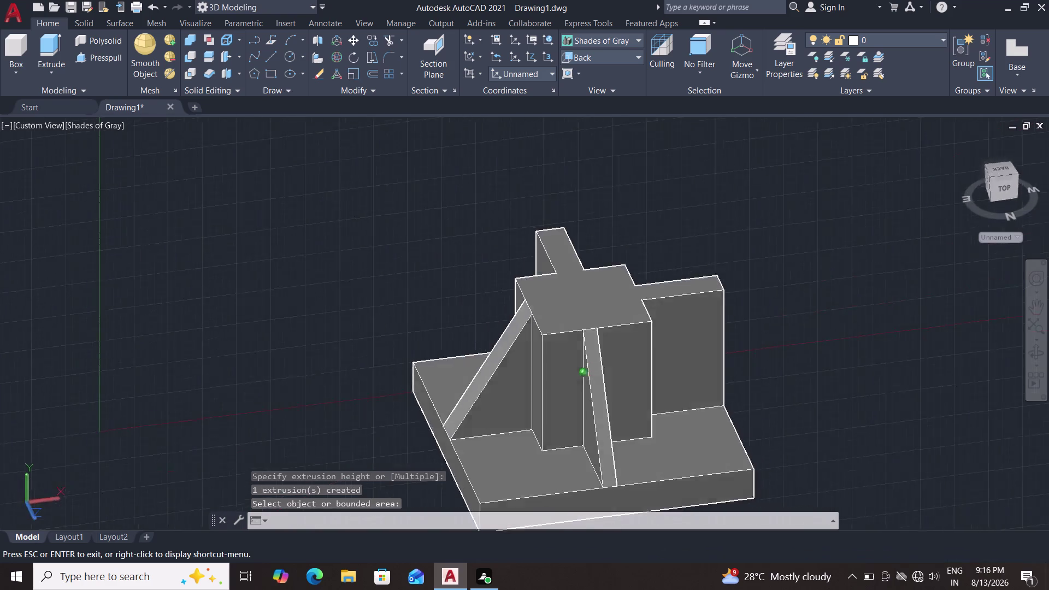
middle_drag(742, 360, 564, 345)
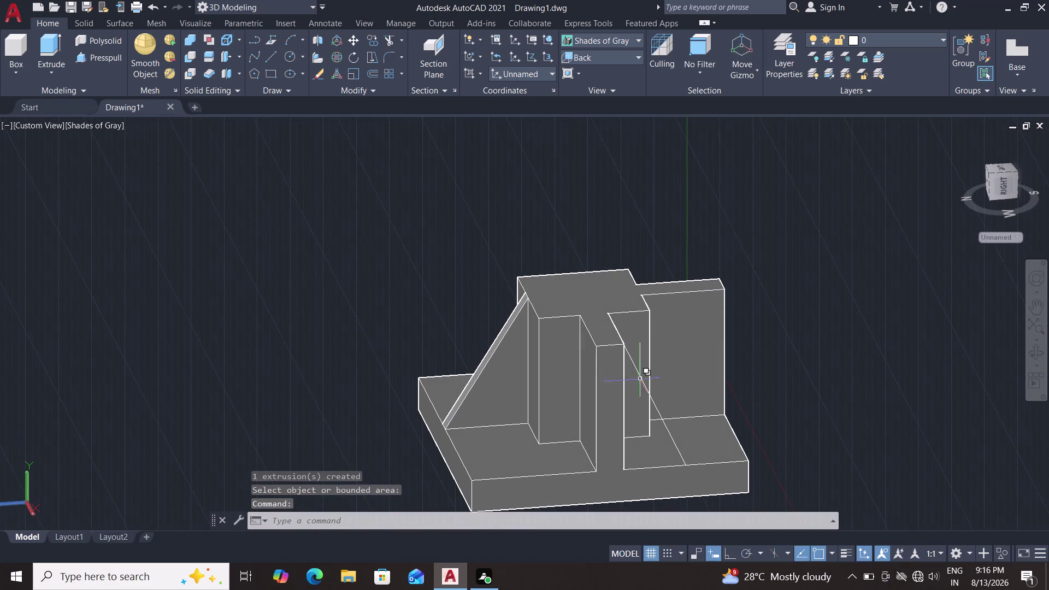
Erase the leftover boundary line beside the new rib.
double_click(654, 402)
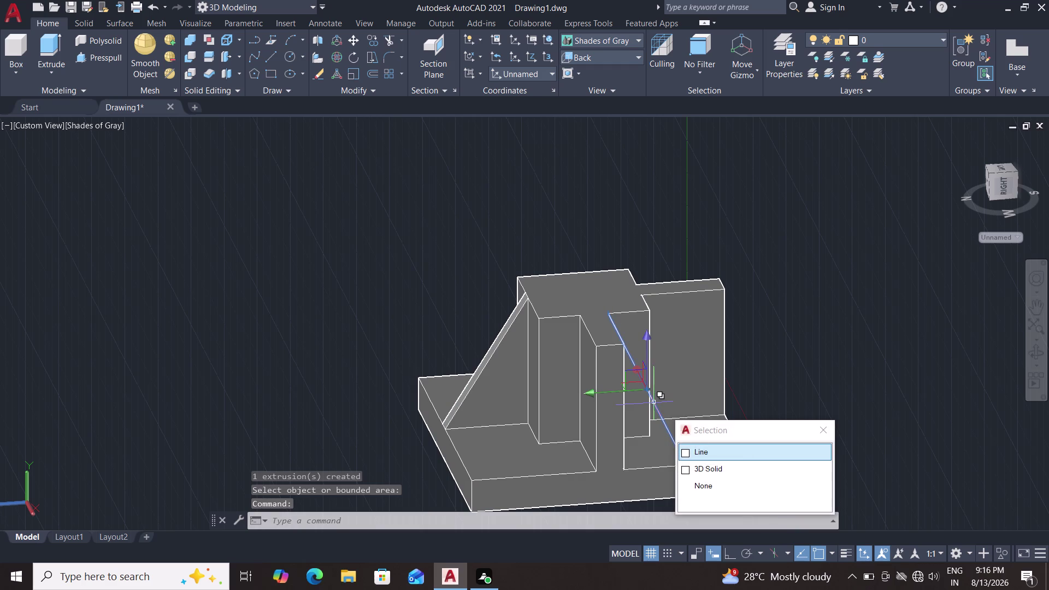
key(Delete)
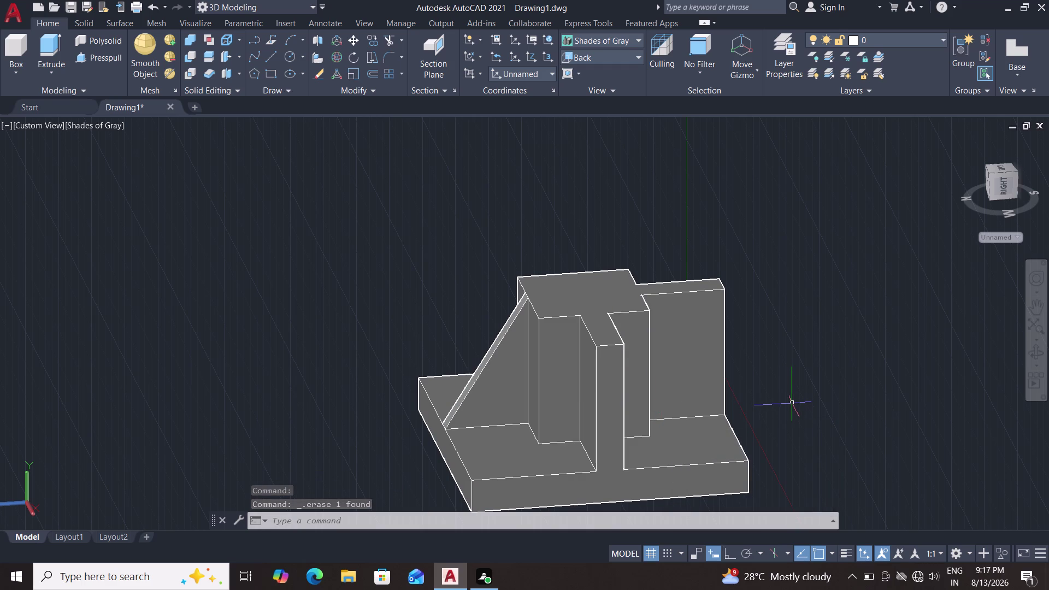
middle_drag(369, 373, 467, 370)
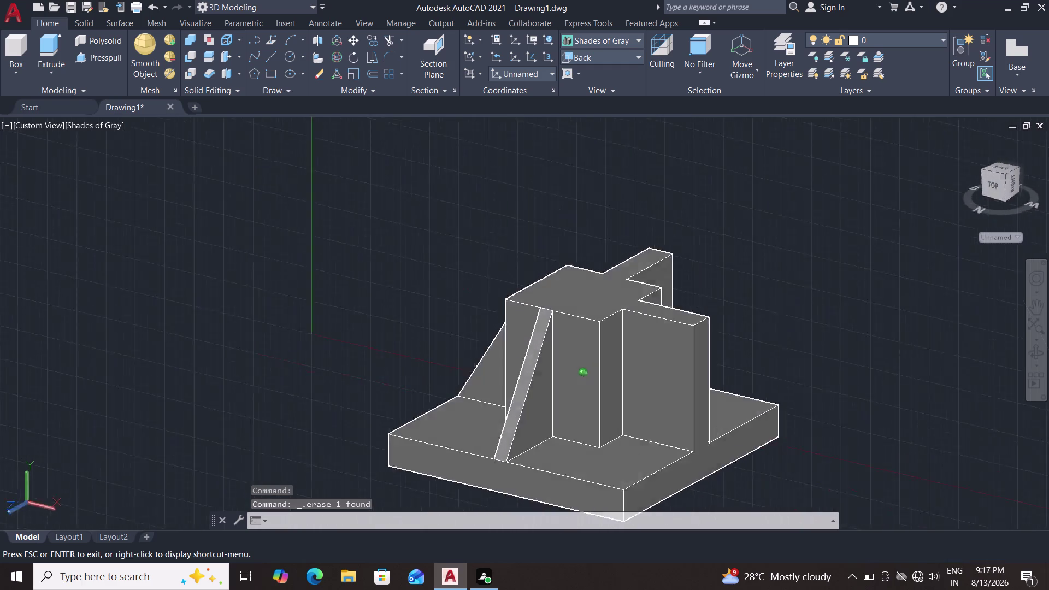
Orbit the bracket until both triangular ribs beside the central upright are visible.
middle_drag(468, 370, 501, 370)
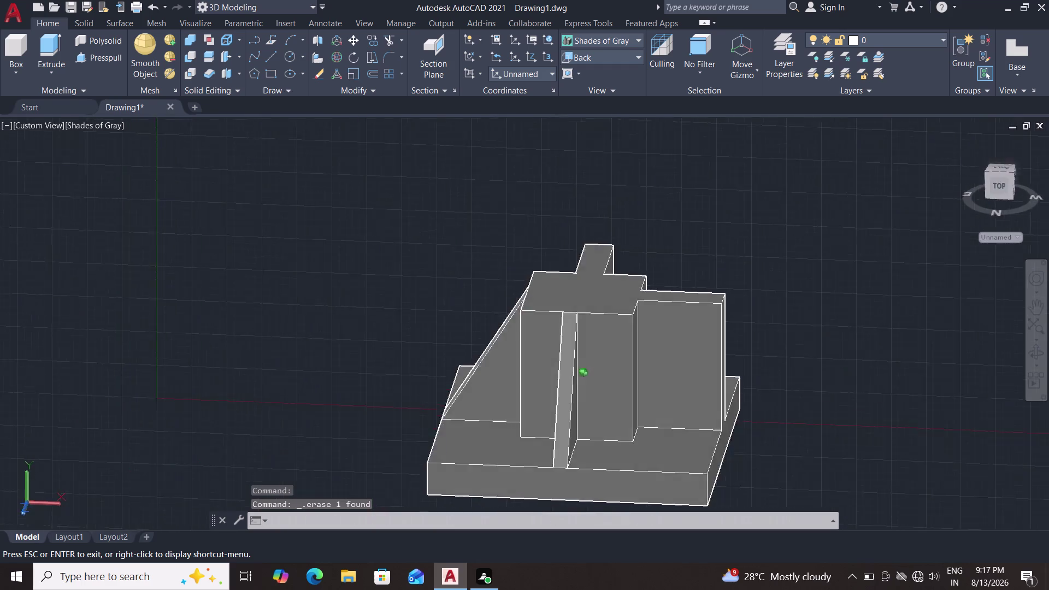
middle_drag(501, 370, 324, 391)
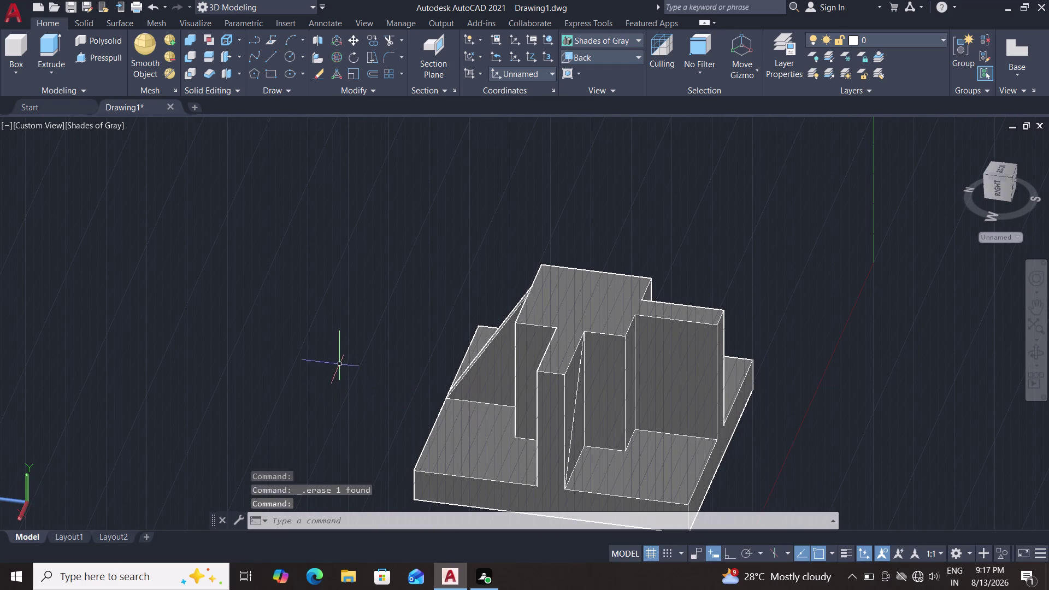
middle_drag(326, 341, 590, 345)
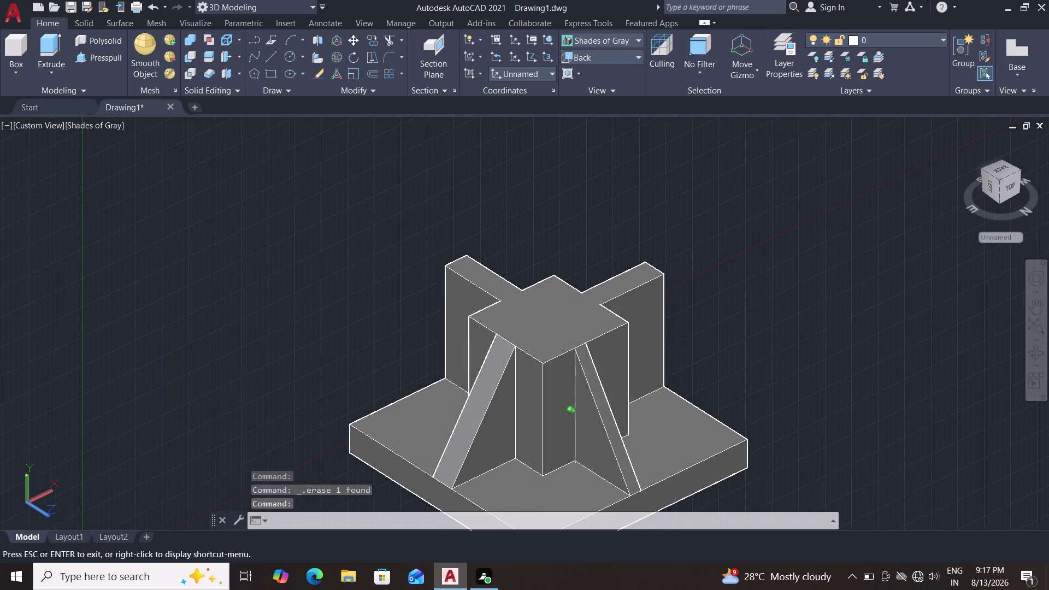
middle_drag(590, 344, 591, 346)
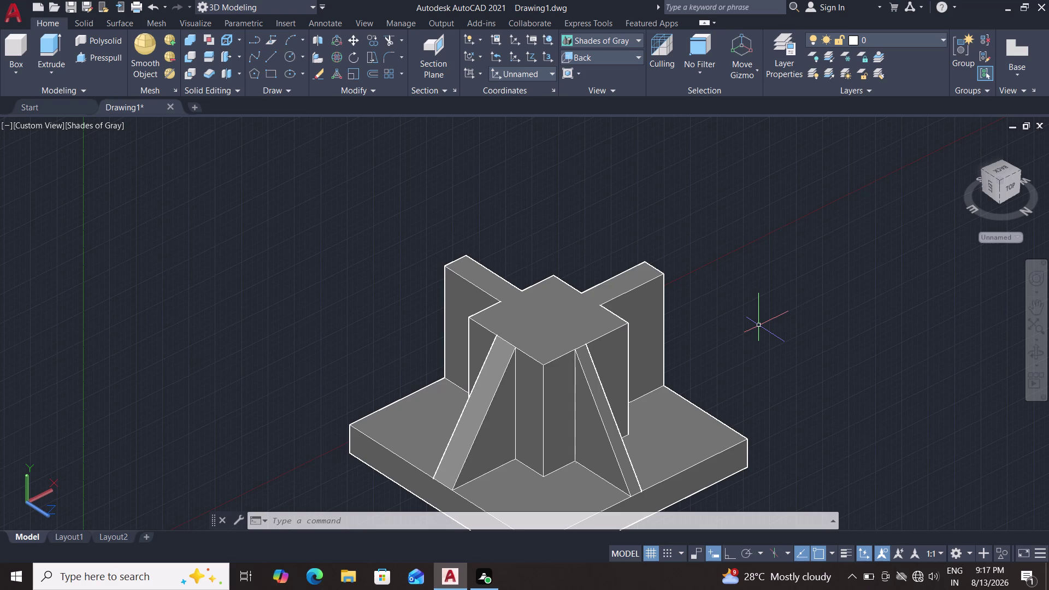
Window-select all twenty bracket objects and explode them with X.
double_click(635, 297)
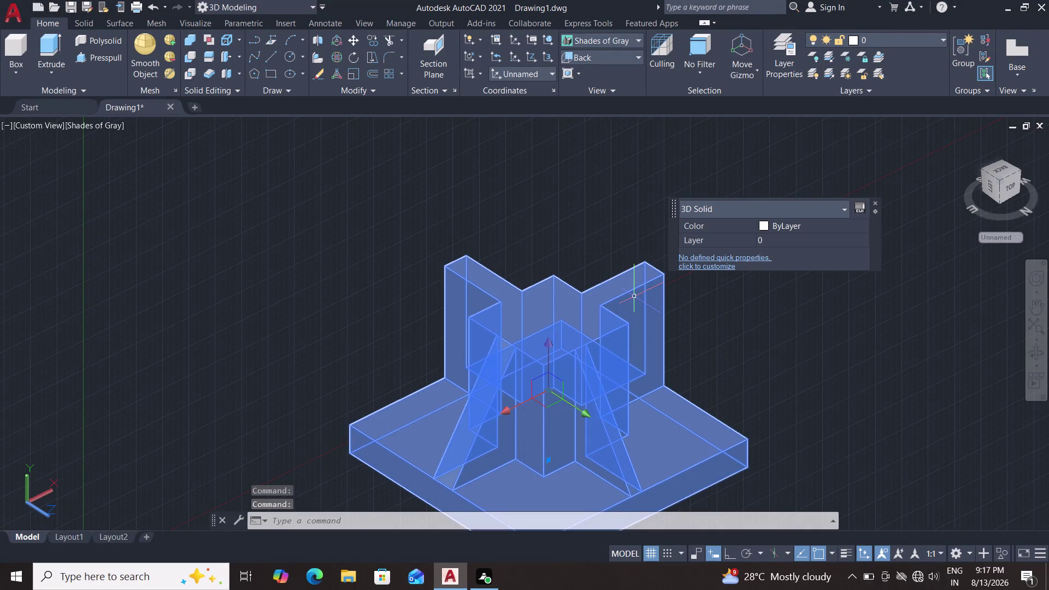
key(Escape)
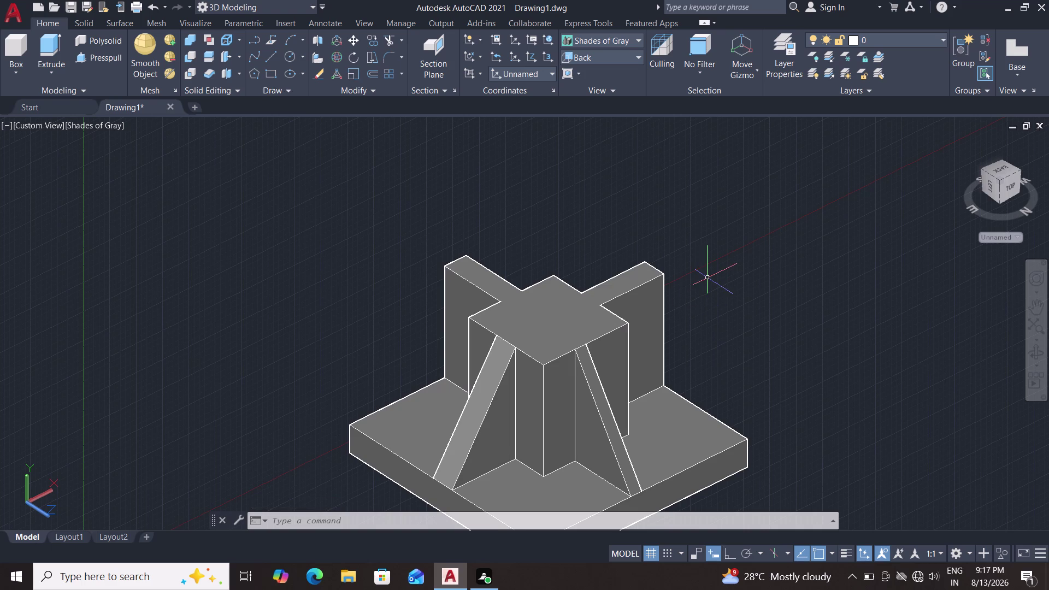
scroll(down, 3)
double_click(721, 232)
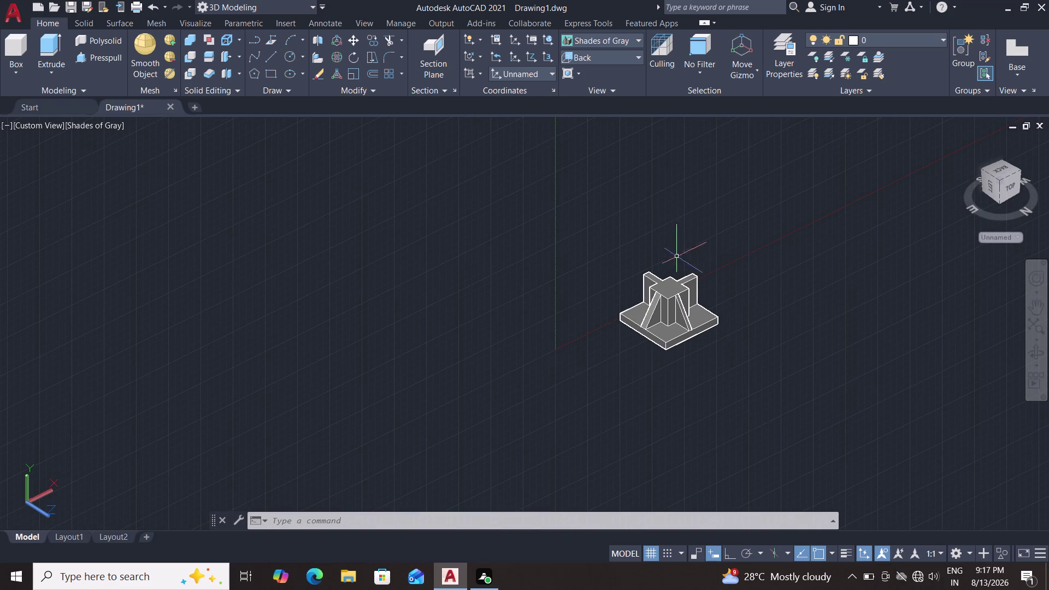
click(727, 203)
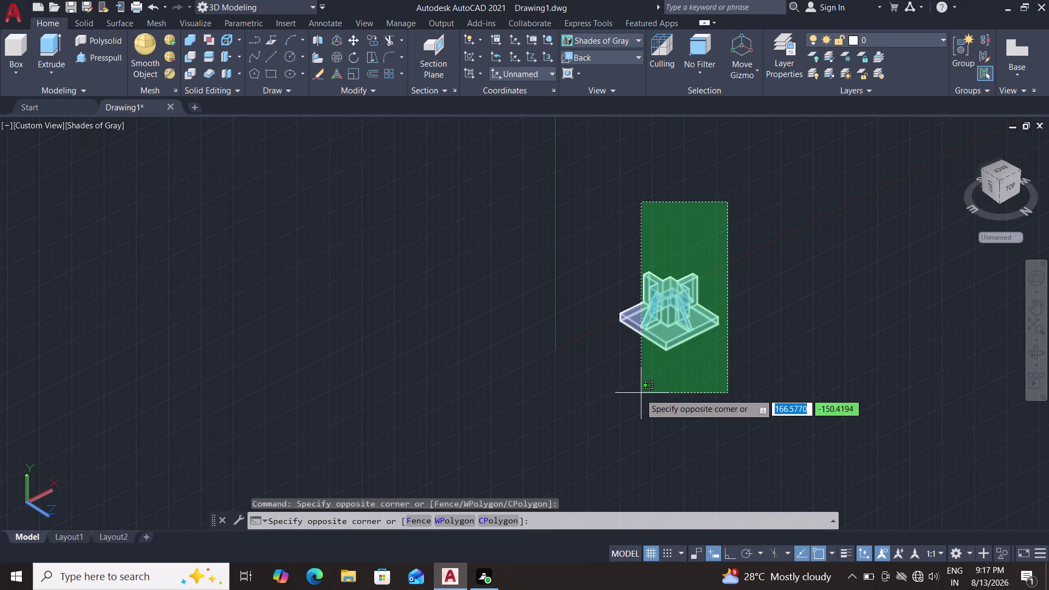
click(609, 397)
key(x)
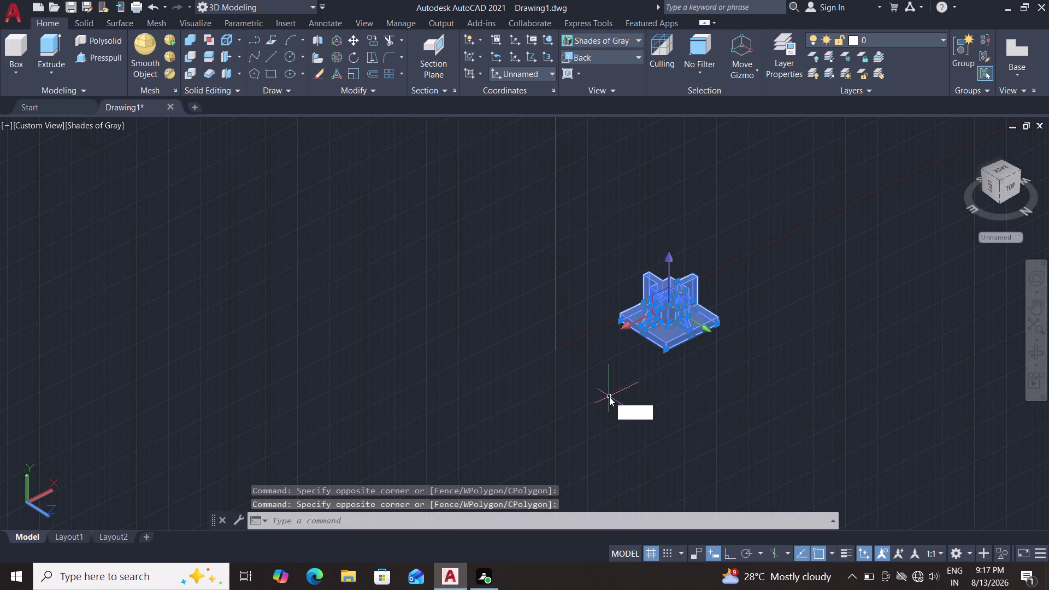
key(Return)
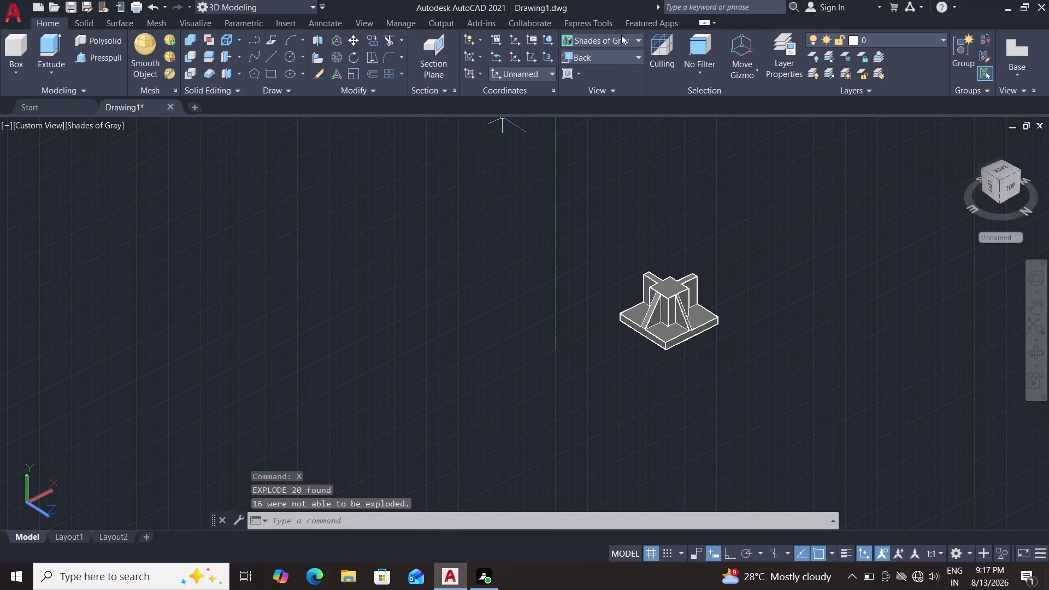
Open the View presets dropdown.
double_click(620, 53)
double_click(621, 54)
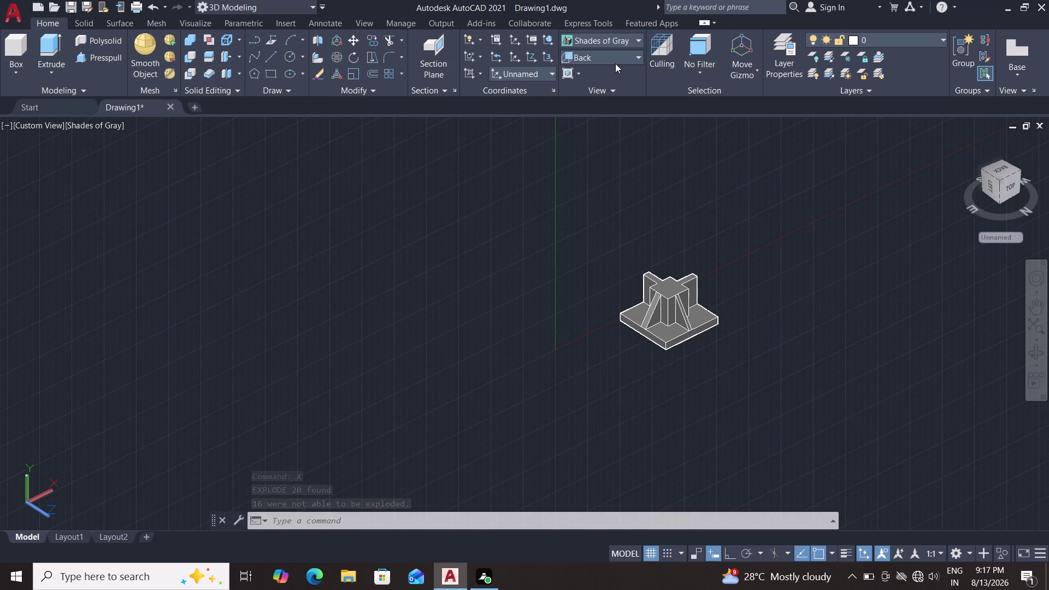
double_click(614, 59)
click(614, 60)
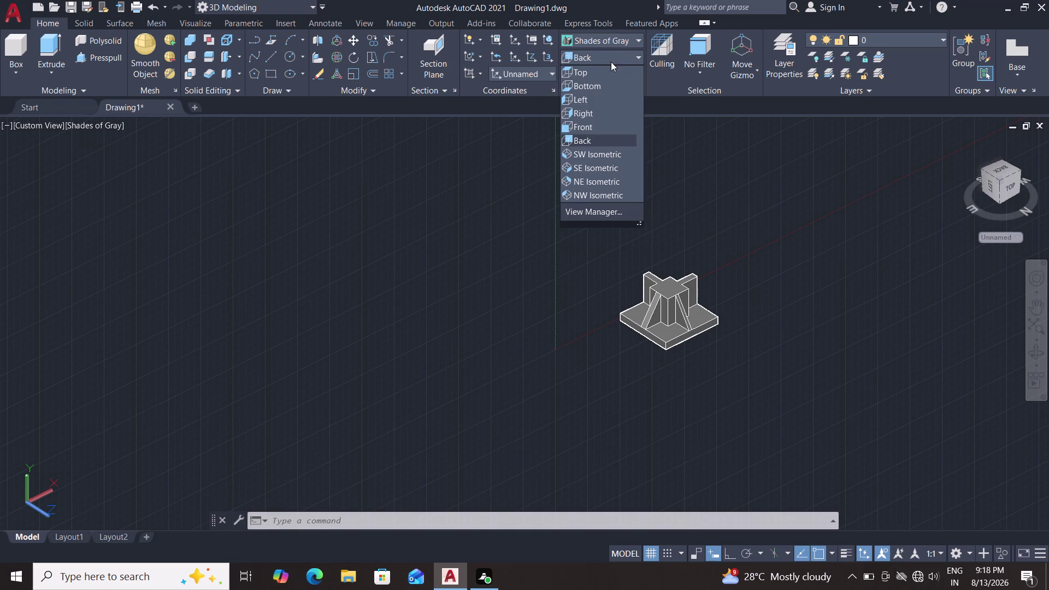
Switch to Top view, pick the dark strip on the right, and orbit to see it in 3D.
click(588, 73)
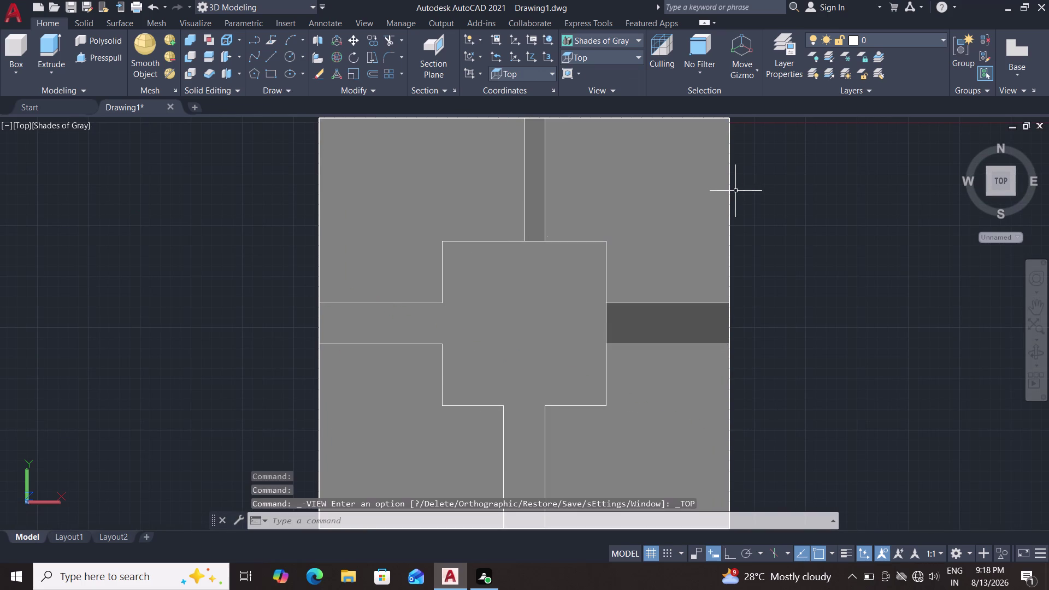
click(678, 323)
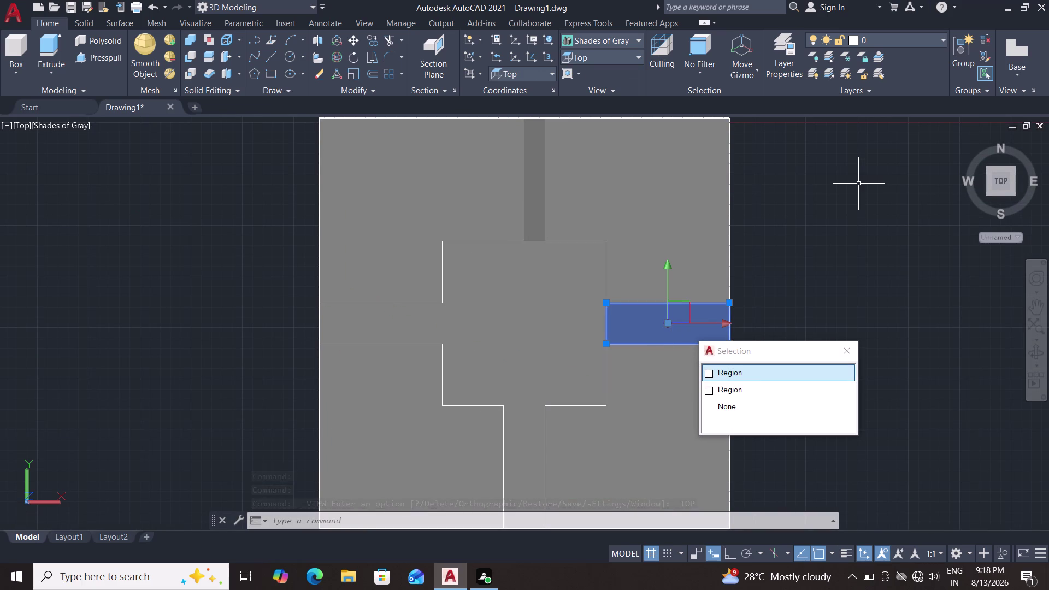
middle_drag(835, 262, 820, 194)
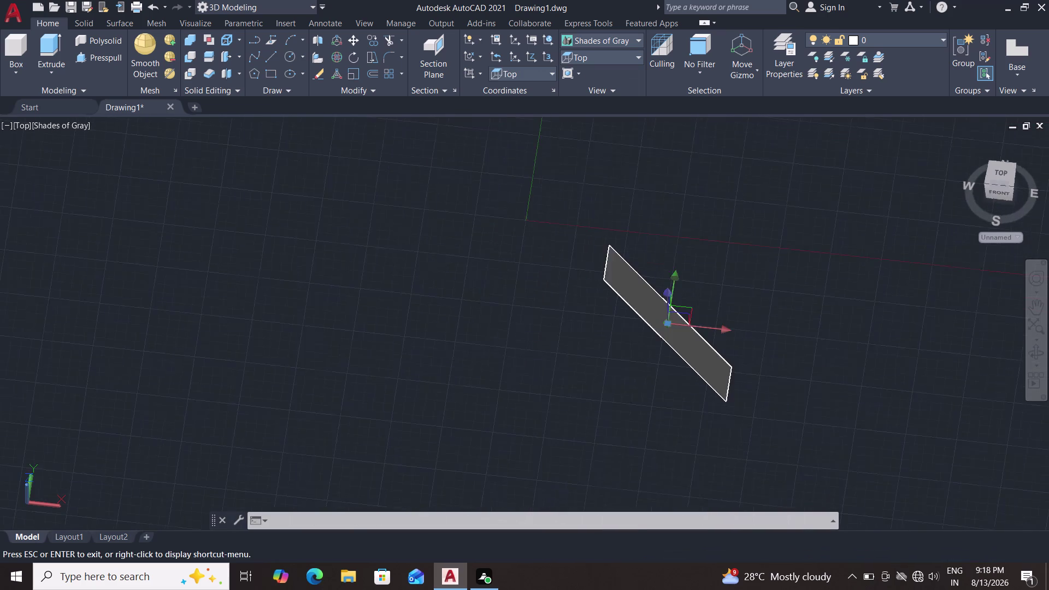
middle_drag(819, 194, 818, 172)
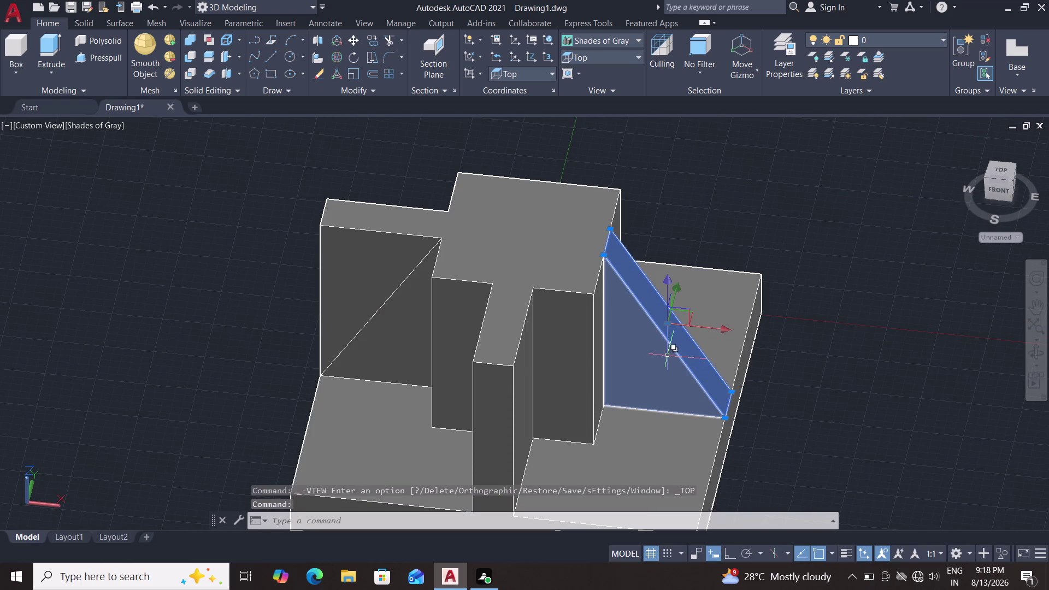
middle_drag(833, 345, 798, 342)
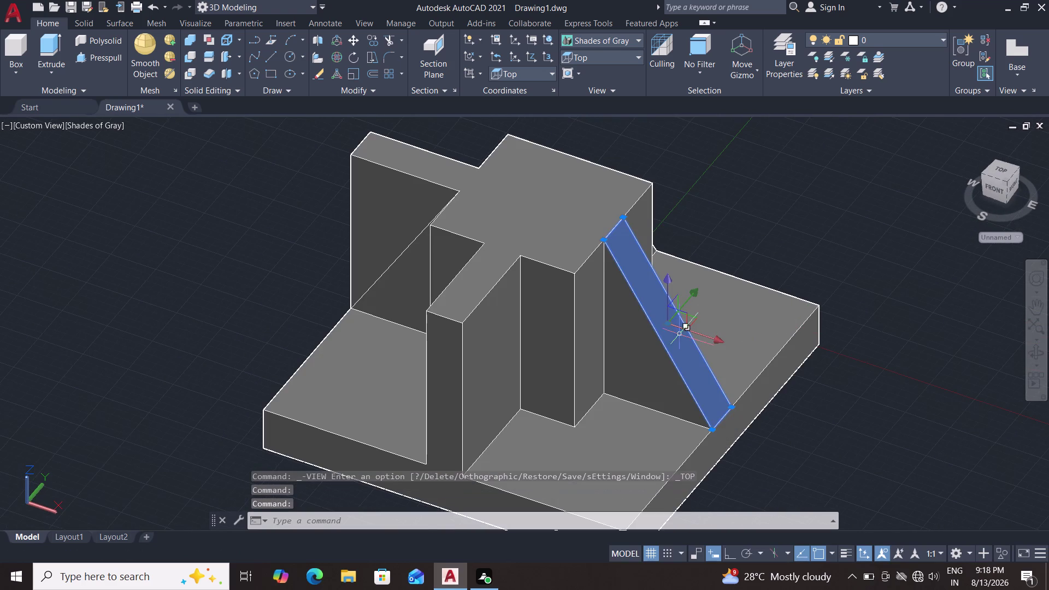
Select the triangular rib regions through selection cycling and inspect them edge-on from the side.
click(629, 350)
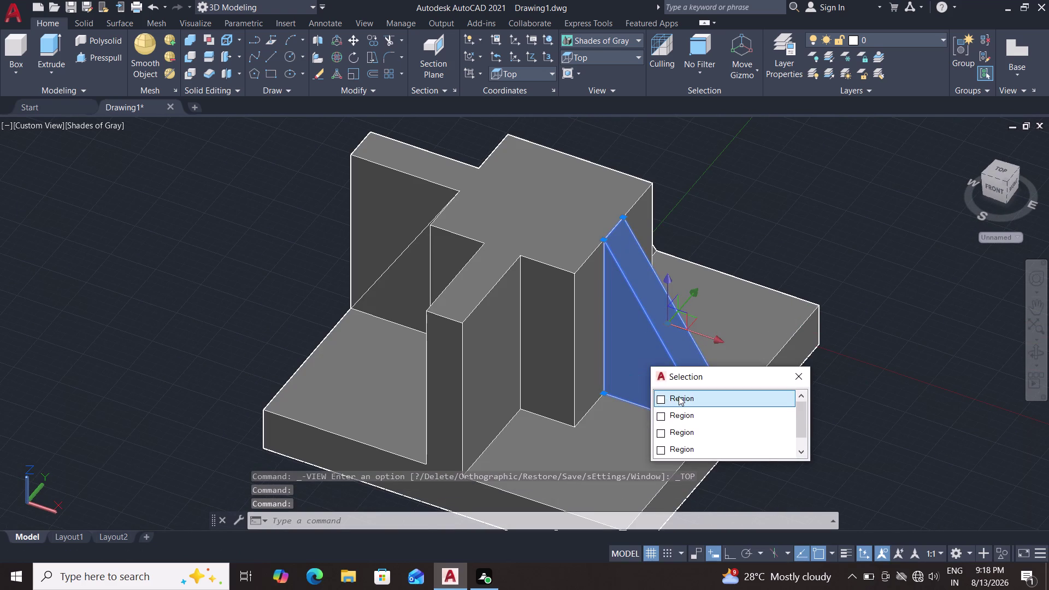
click(678, 396)
middle_drag(834, 433, 592, 409)
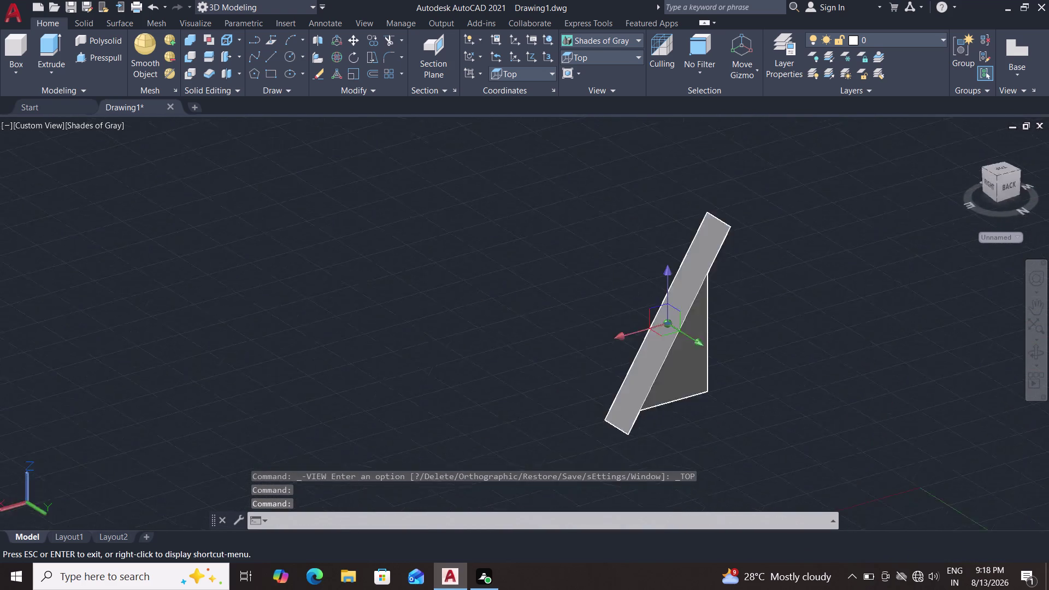
middle_drag(592, 409, 510, 393)
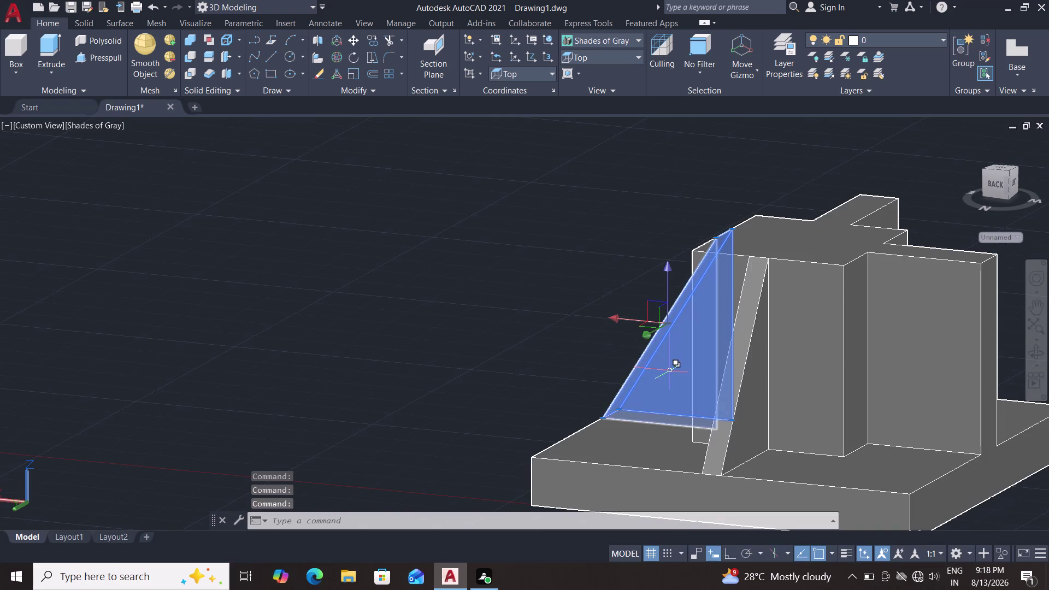
double_click(670, 372)
middle_drag(442, 325, 367, 340)
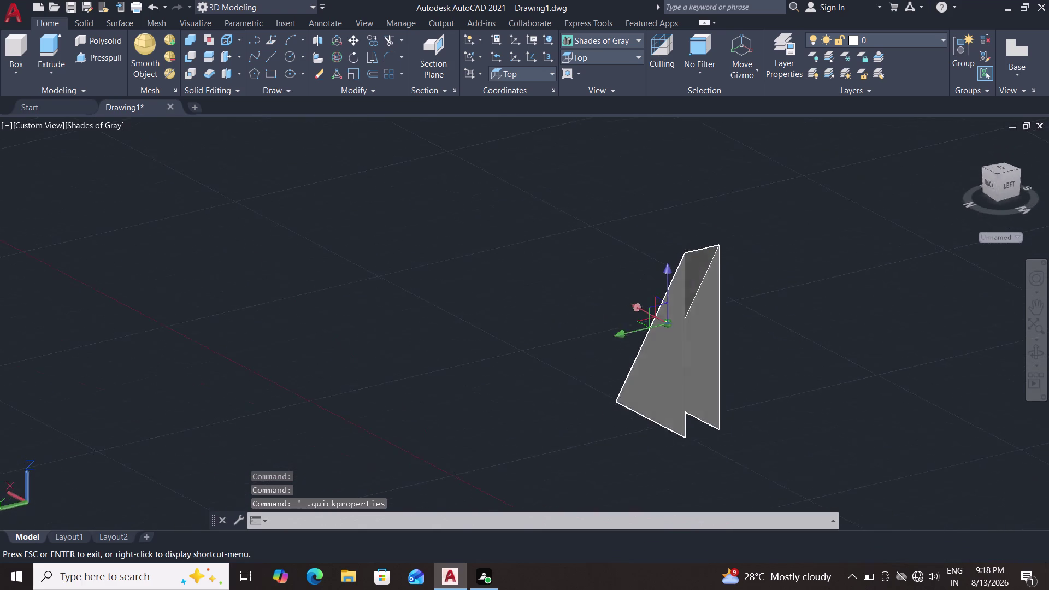
middle_drag(367, 339, 312, 341)
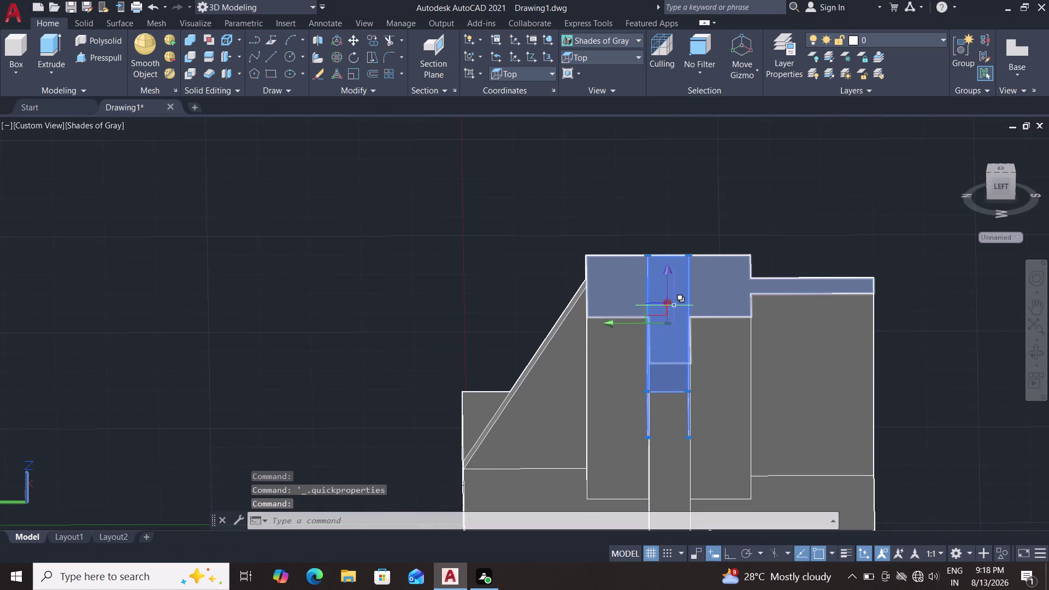
double_click(674, 307)
key(Escape)
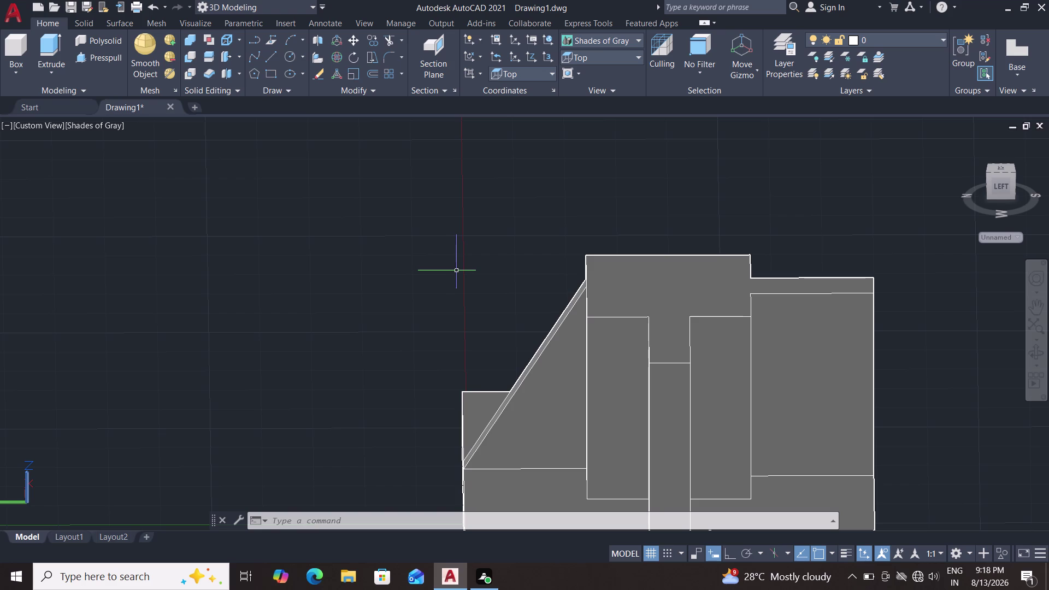
key(Escape)
key(ctrl+z)
key(ctrl+z)
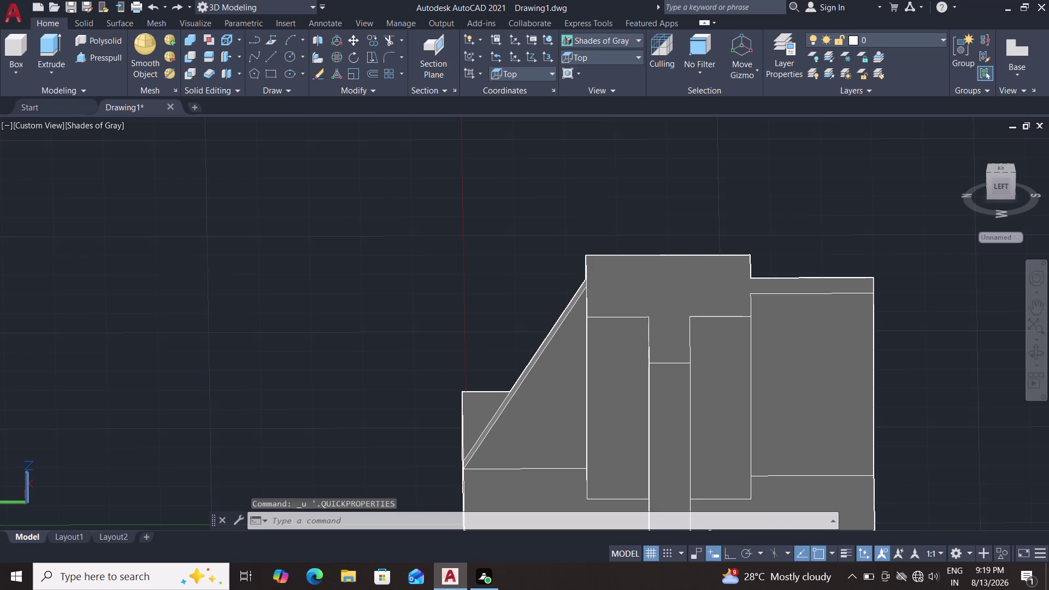
key(ctrl+z)
key(ctrl+z)
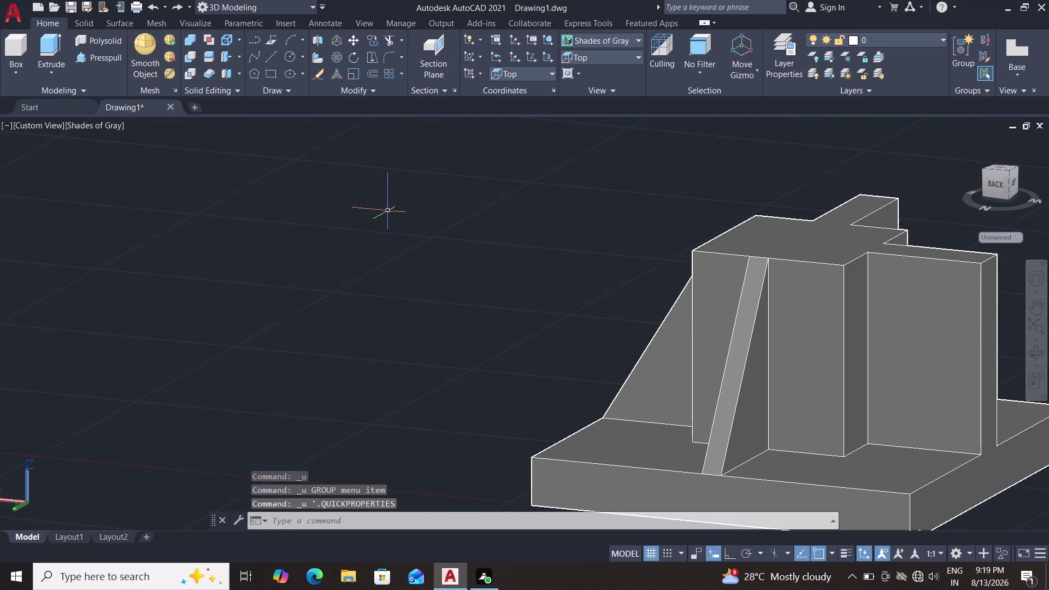
key(ctrl+z)
key(ctrl+z)
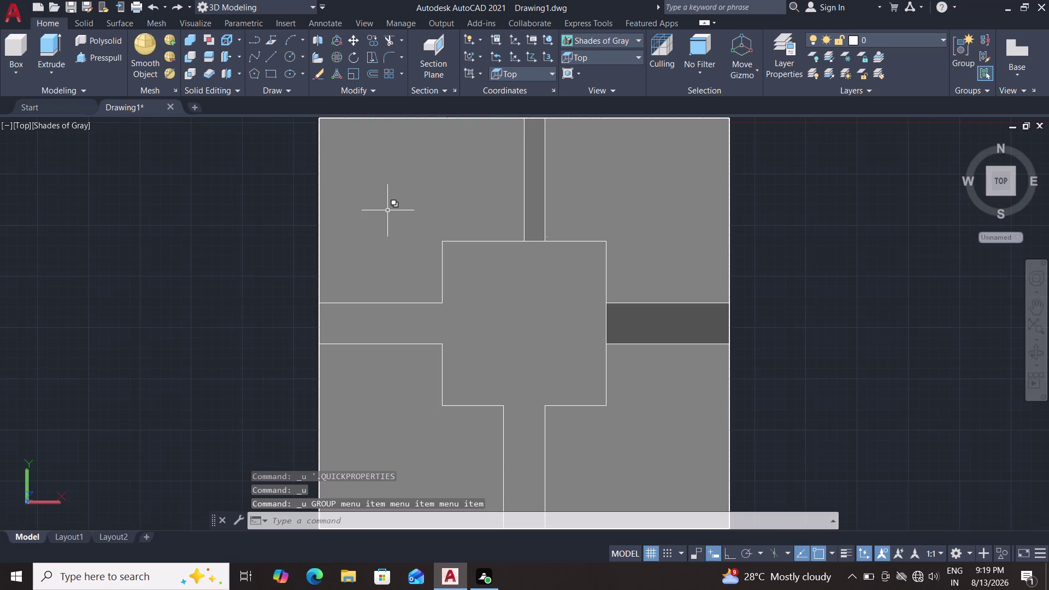
key(ctrl+z)
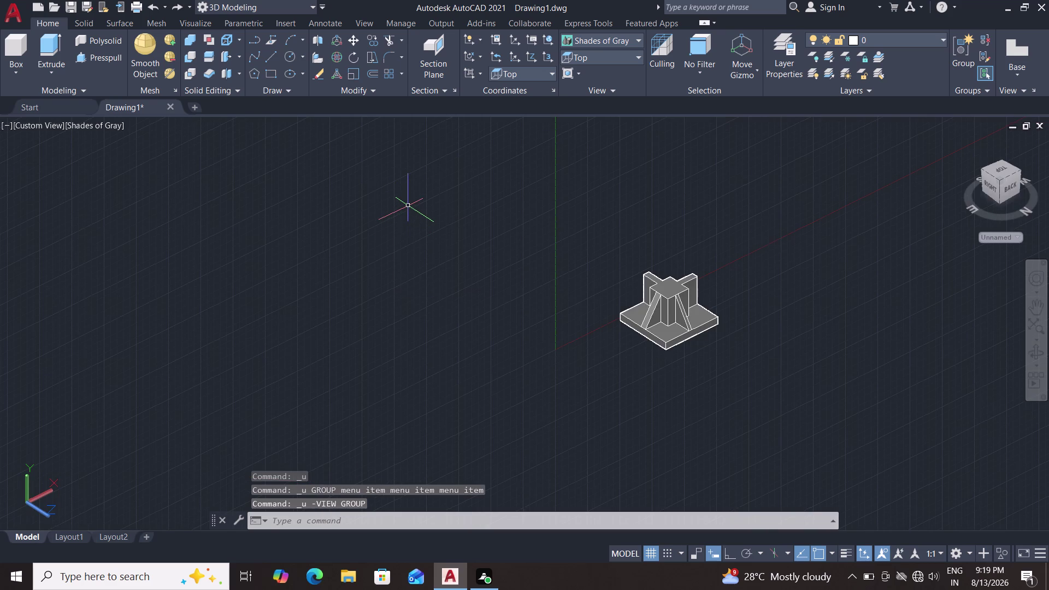
scroll(up, 3)
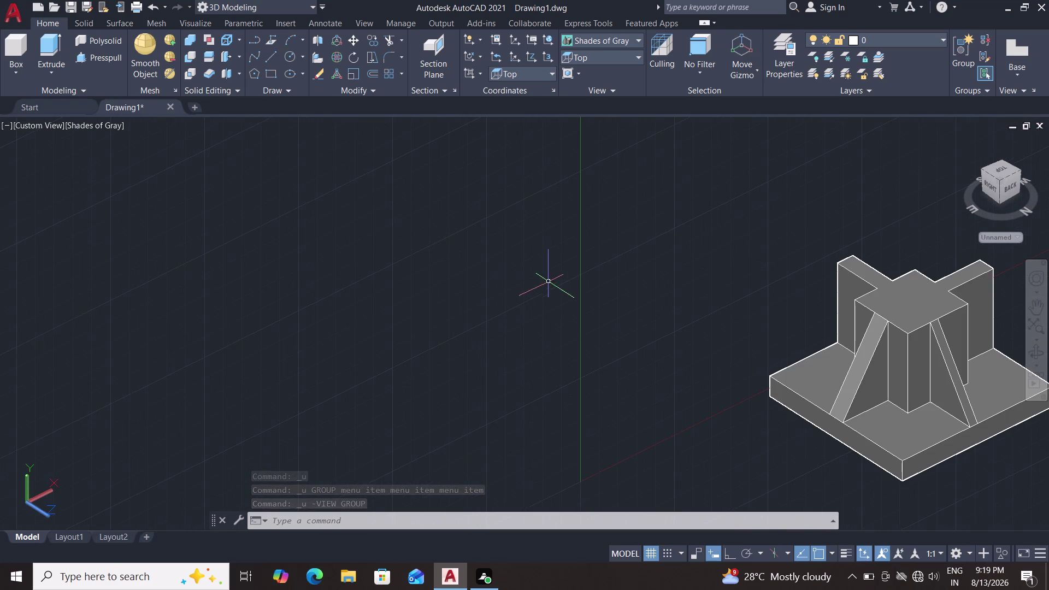
middle_drag(566, 280, 378, 267)
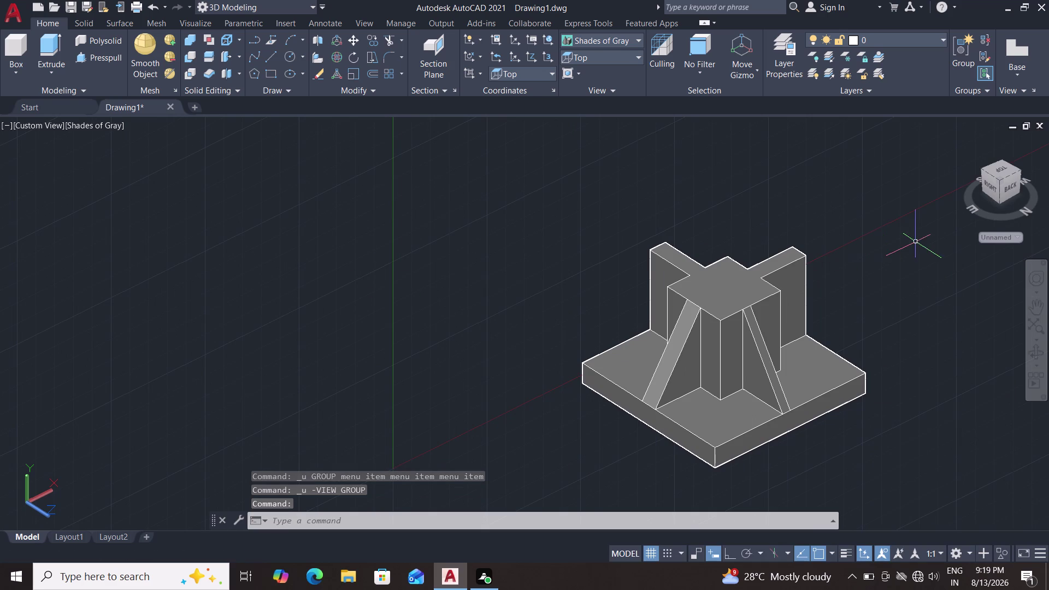
scroll(up, 3)
scroll(down, 3)
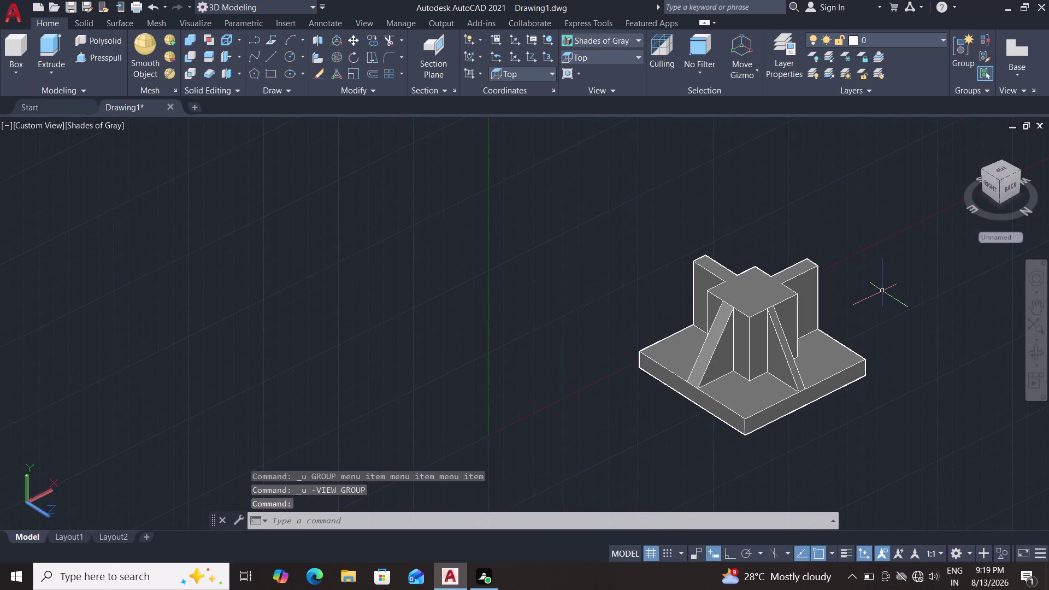
middle_drag(882, 295, 705, 306)
middle_drag(716, 307, 721, 307)
middle_drag(765, 302, 793, 294)
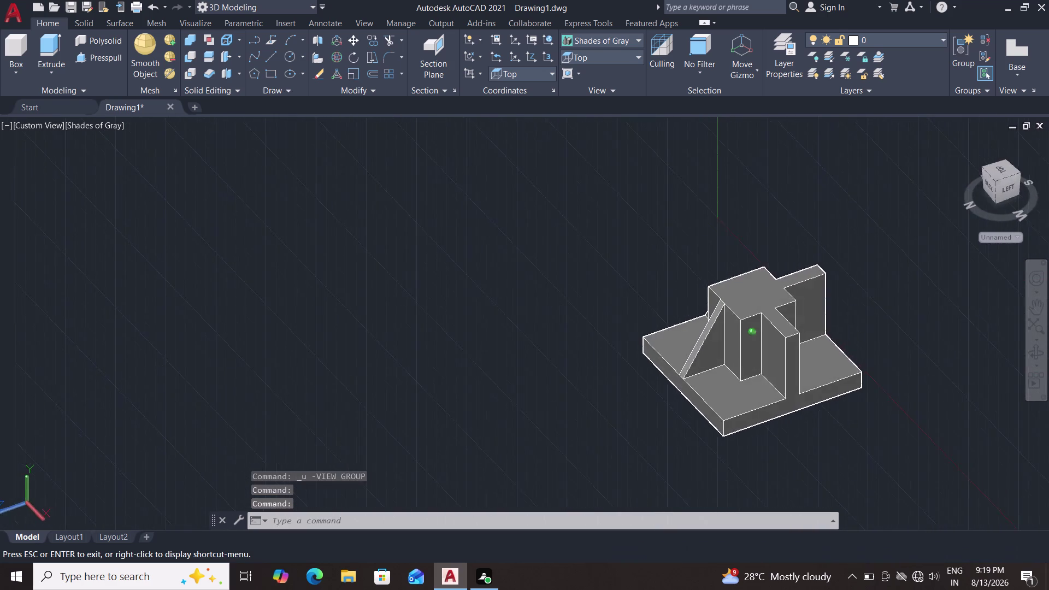
middle_drag(793, 295, 884, 280)
scroll(up, 3)
middle_drag(813, 329, 789, 225)
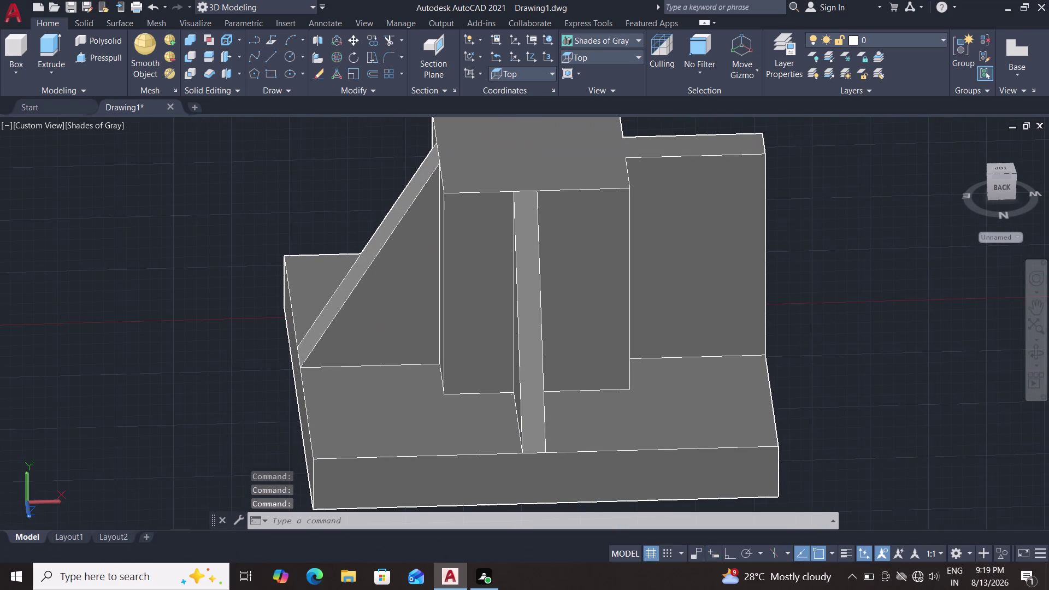
scroll(up, 3)
key(l)
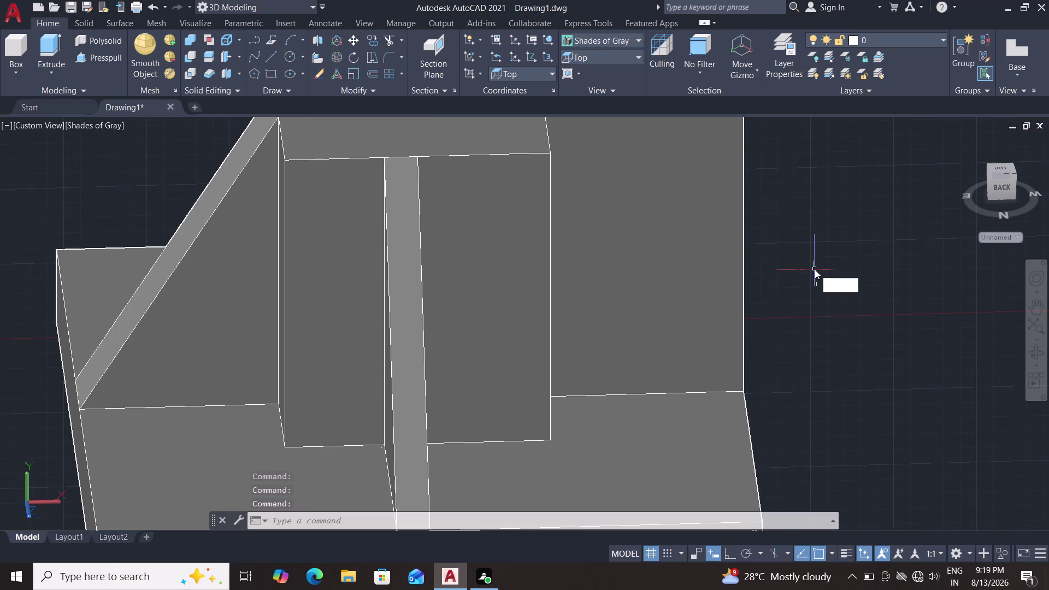
key(Return)
click(744, 392)
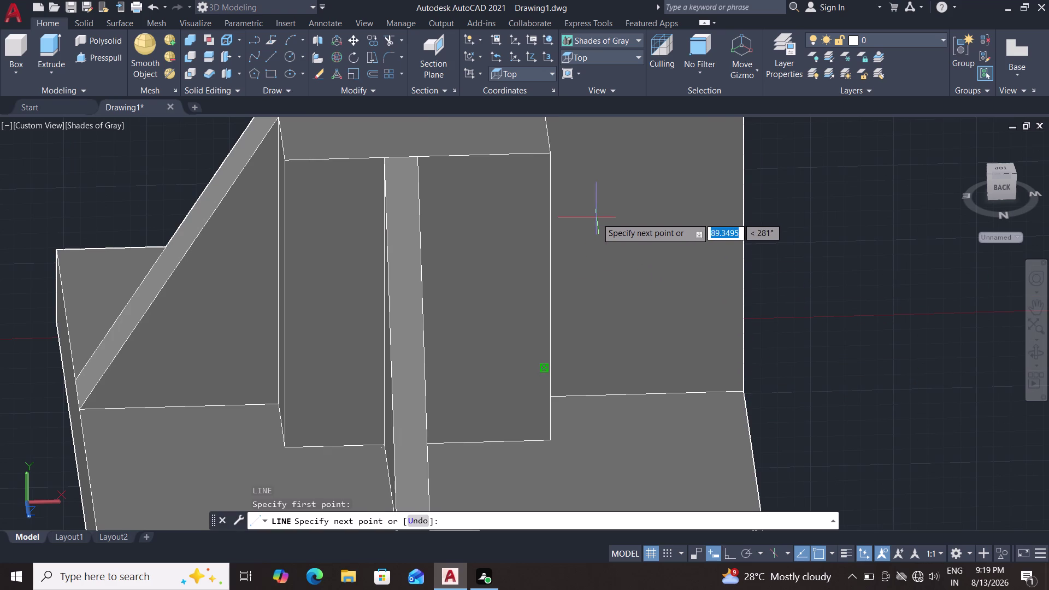
scroll(down, 3)
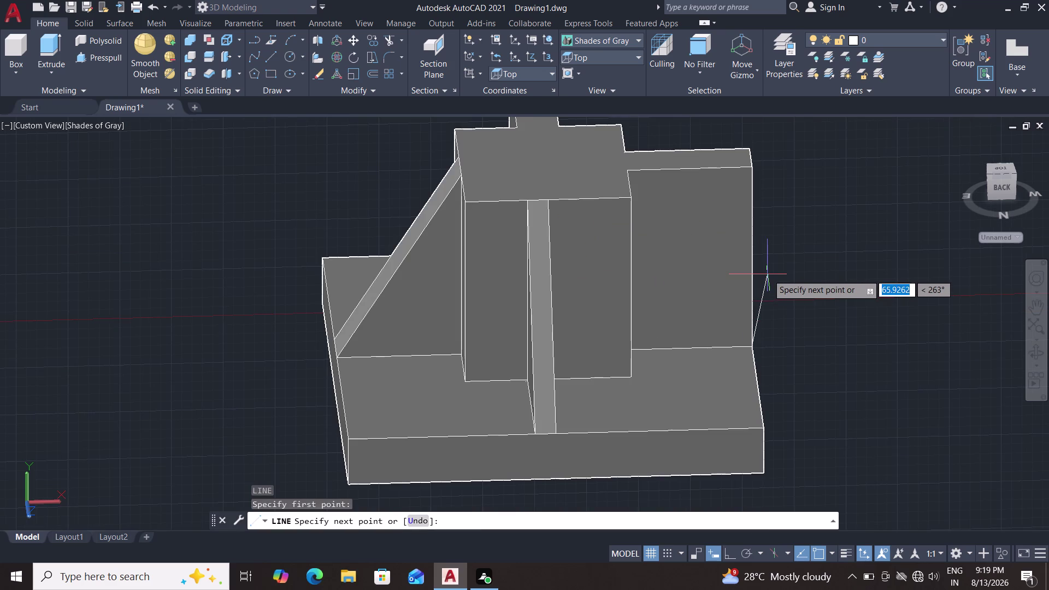
middle_drag(789, 287, 707, 309)
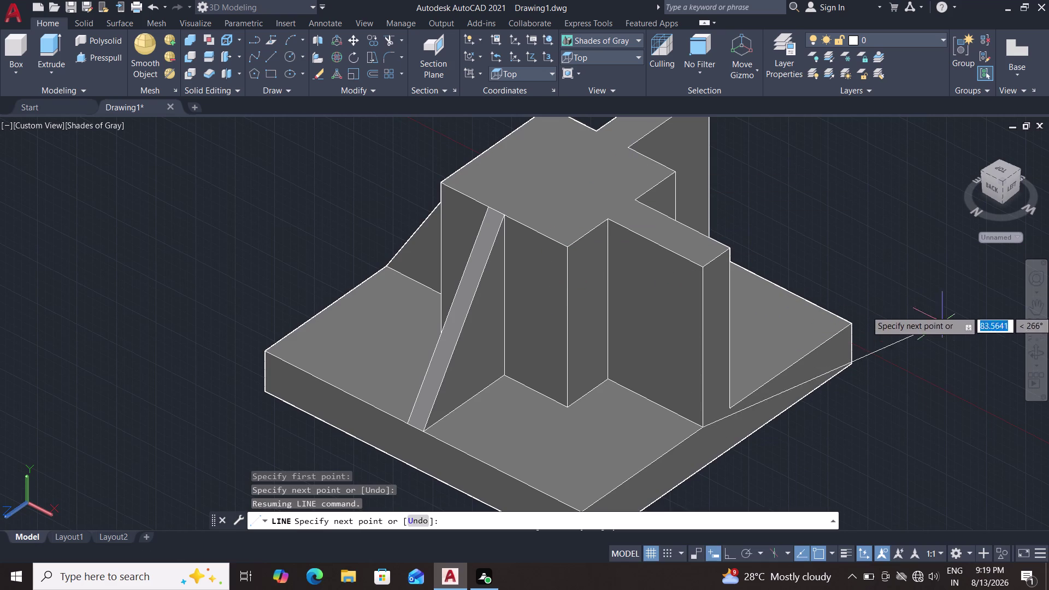
key(Escape)
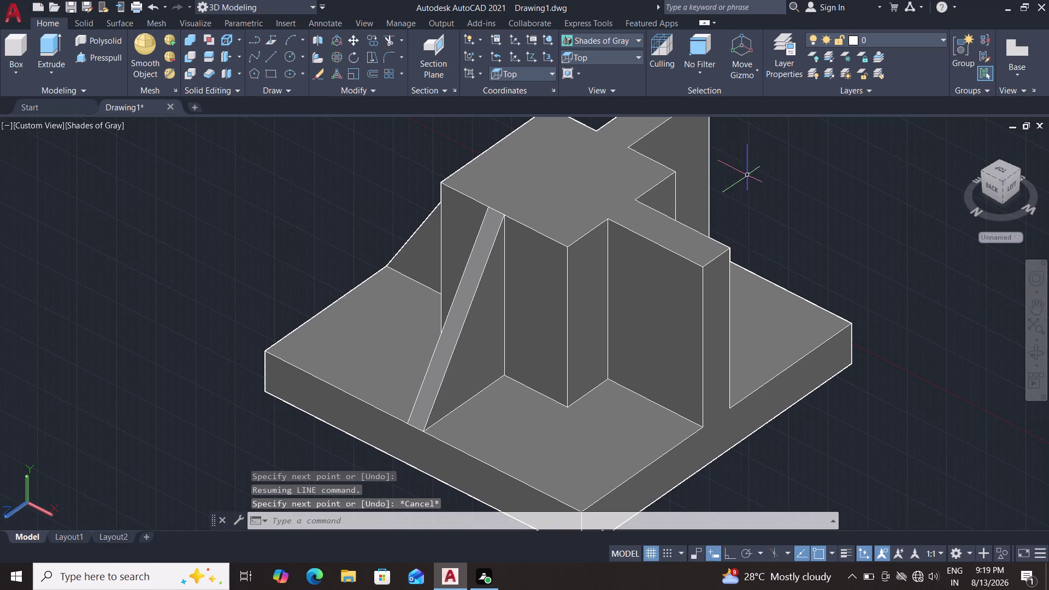
click(591, 57)
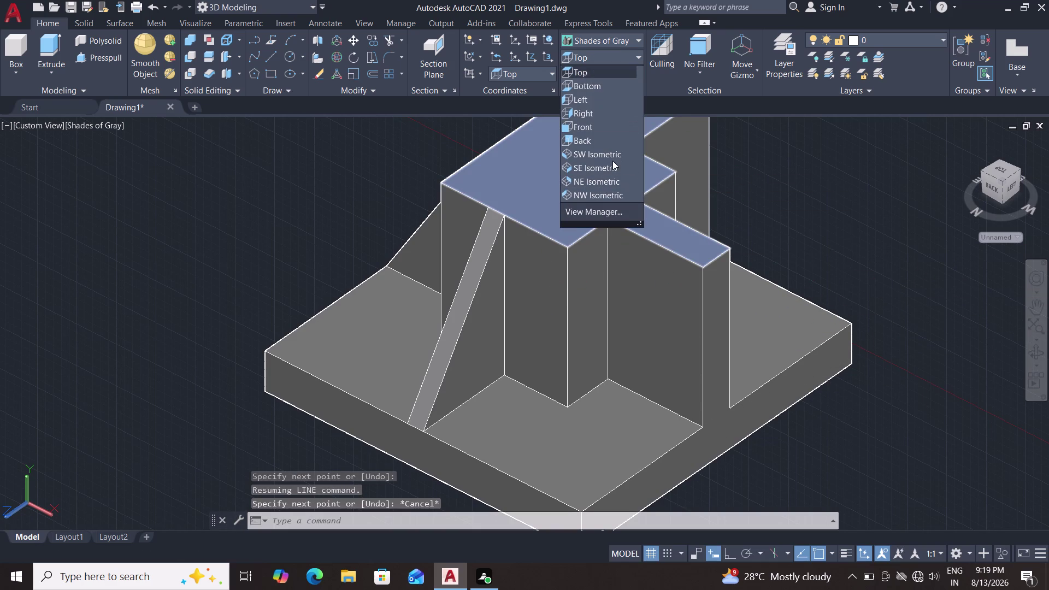
click(612, 156)
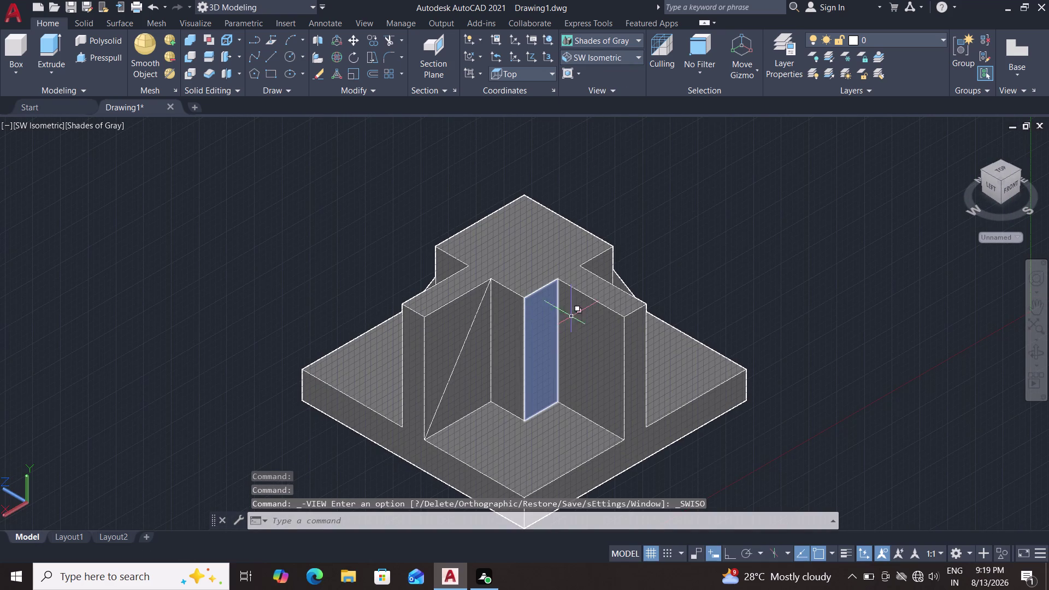
middle_drag(731, 284, 703, 277)
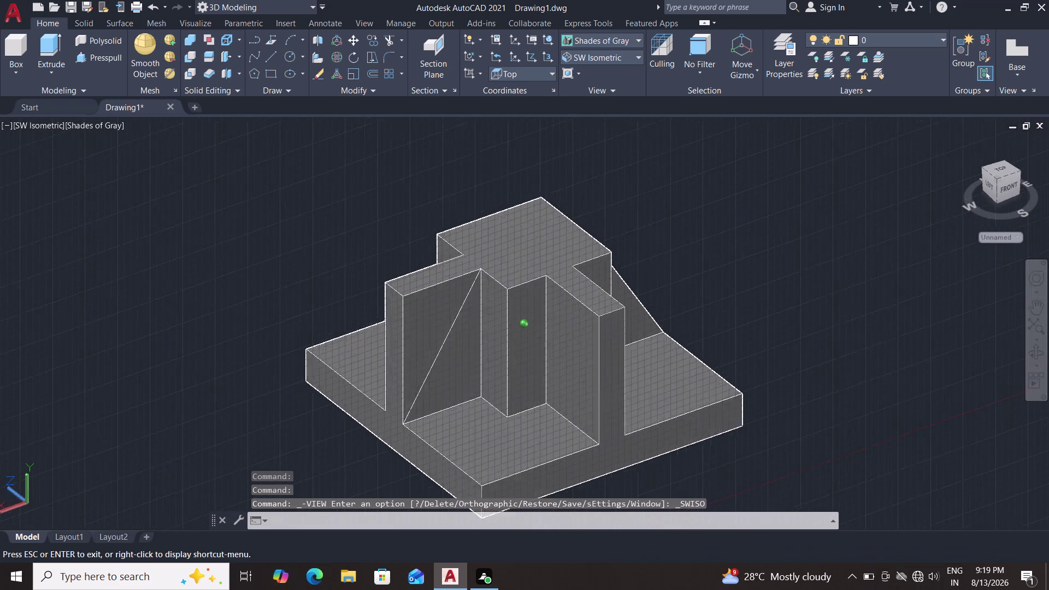
middle_drag(702, 276, 697, 278)
middle_drag(705, 282, 710, 283)
middle_click(749, 285)
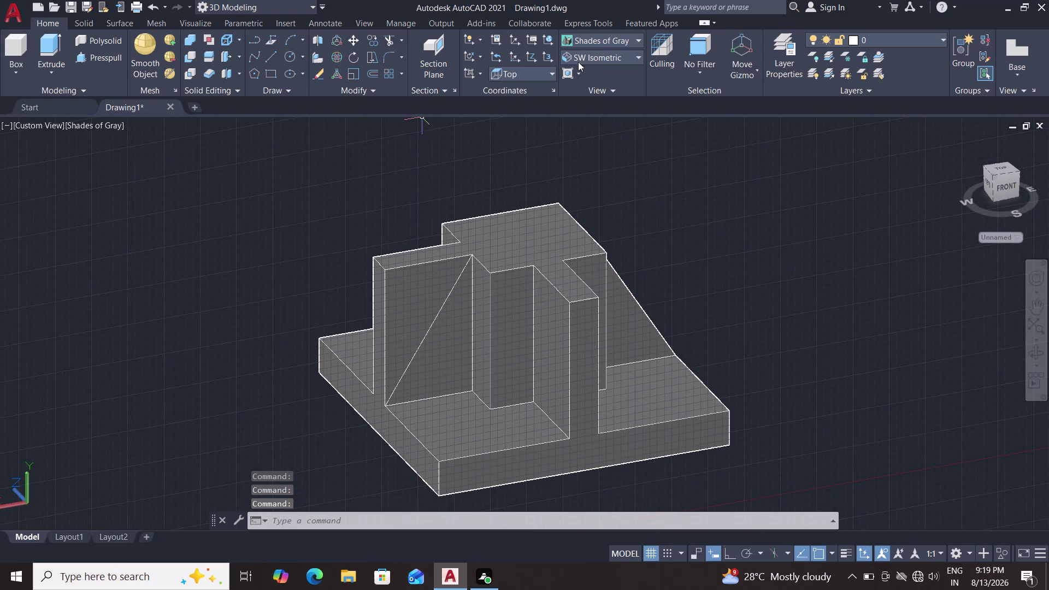
click(81, 56)
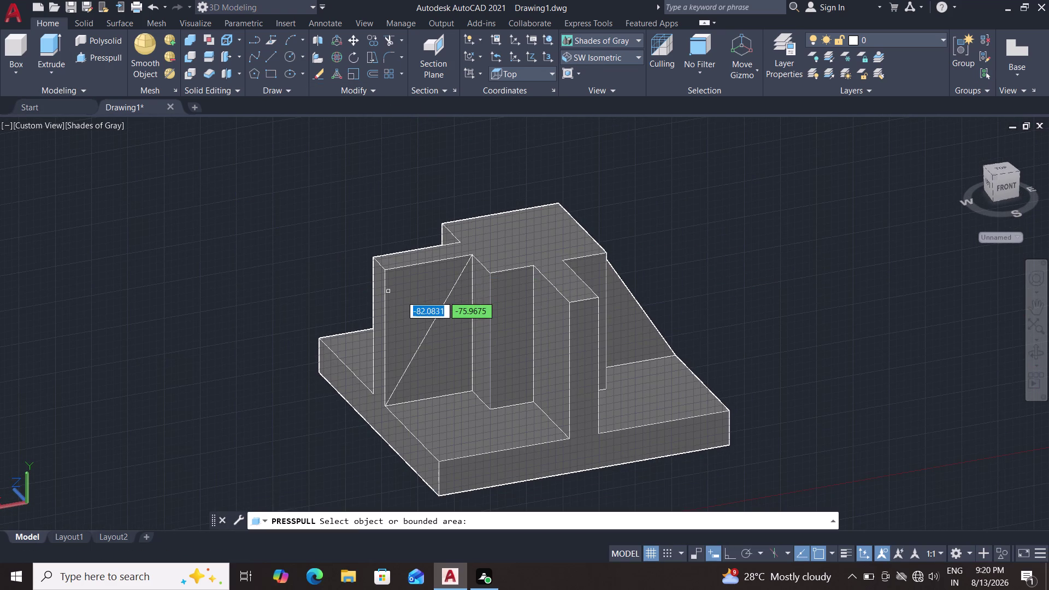
click(416, 294)
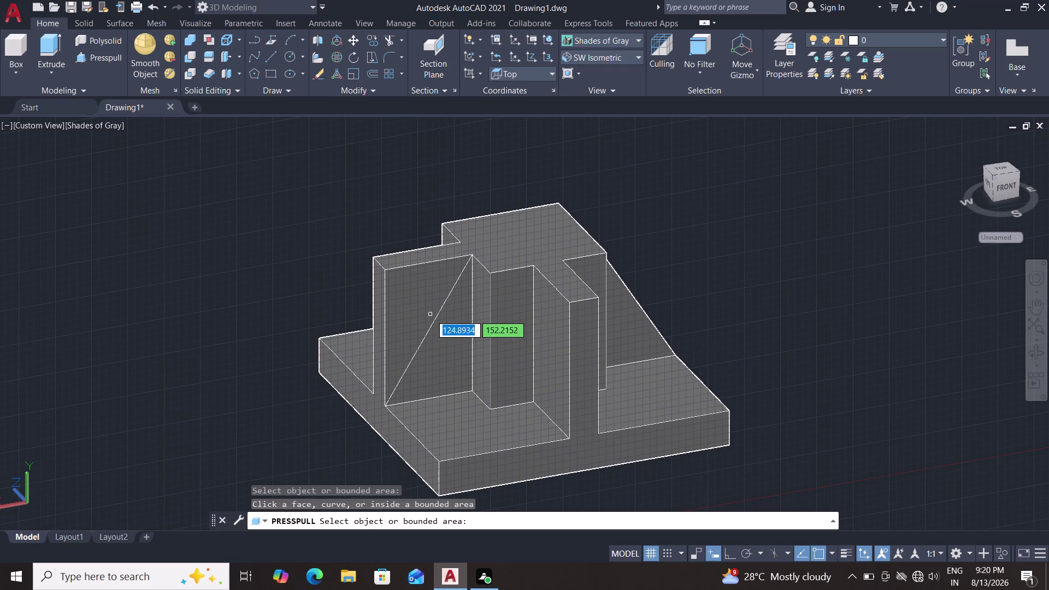
click(436, 323)
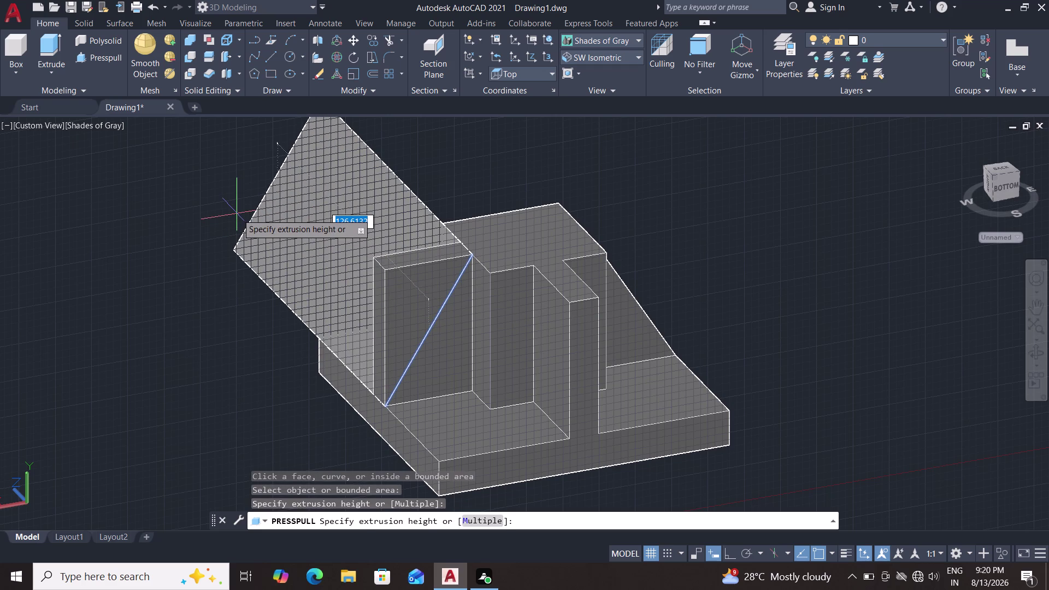
click(212, 204)
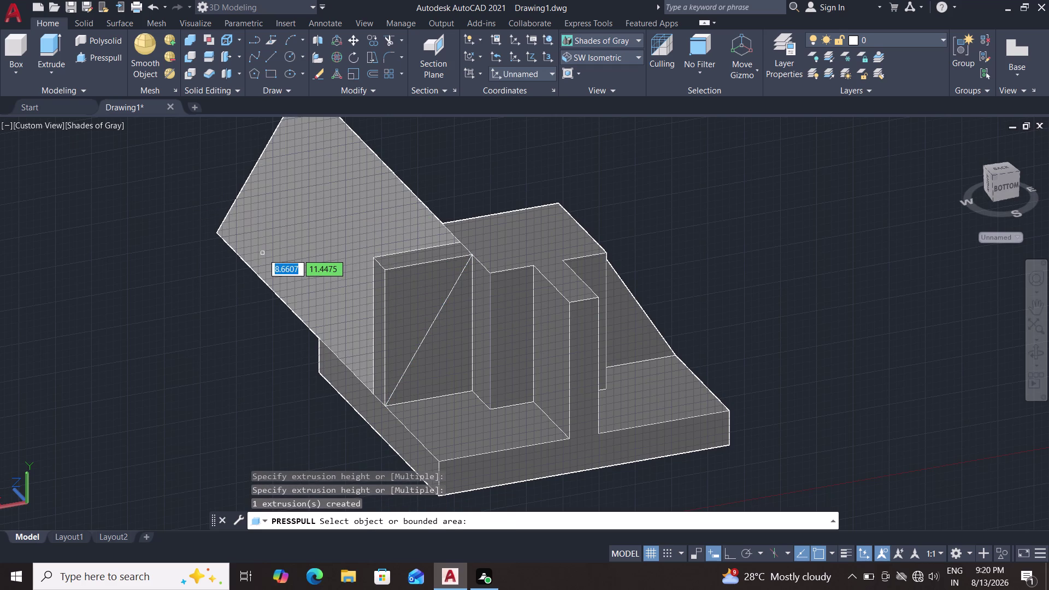
key(Escape)
key(Escape)
key(ctrl+z)
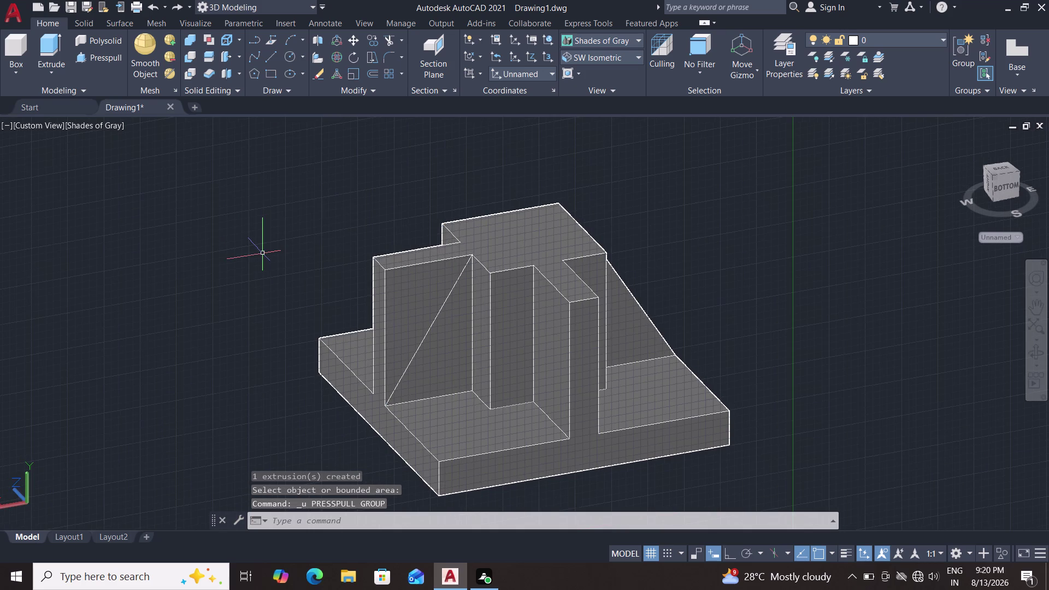
click(104, 51)
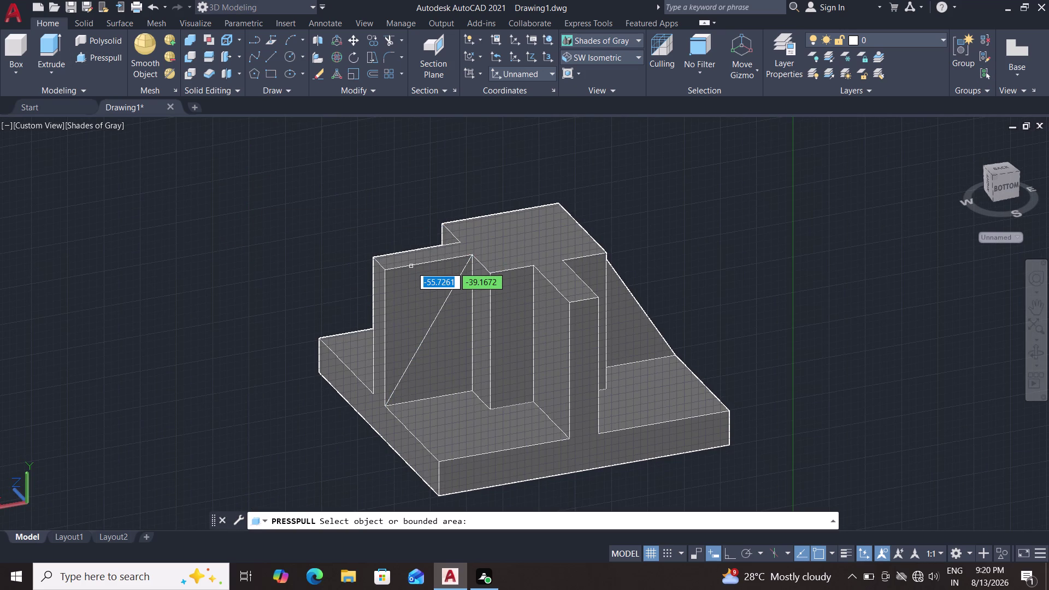
Pick the face regions through selection cycling, then cancel the pending press-pull.
key(Escape)
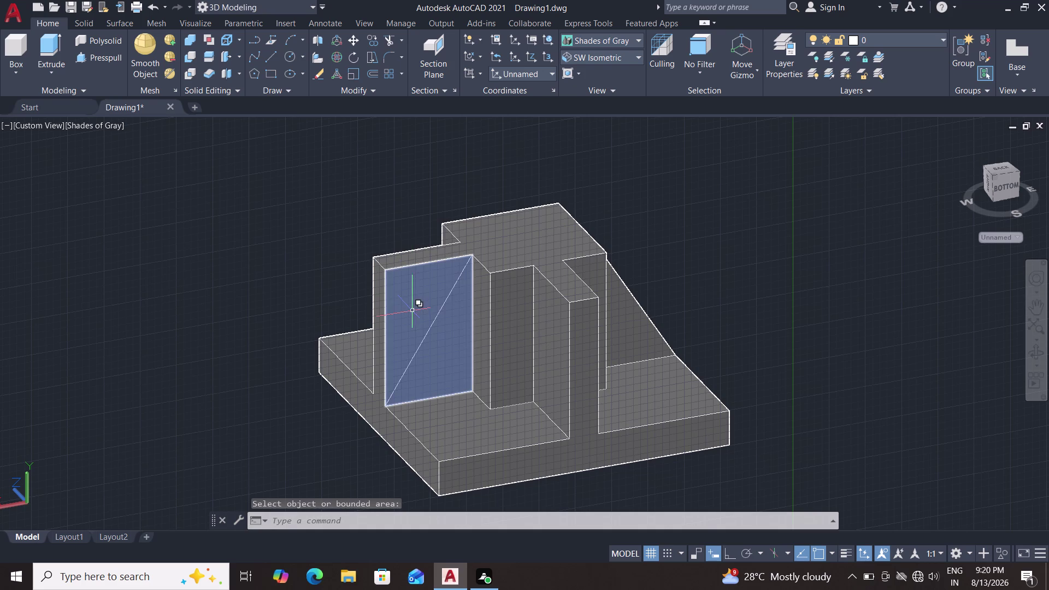
scroll(up, 3)
scroll(up, 3)
scroll(down, 3)
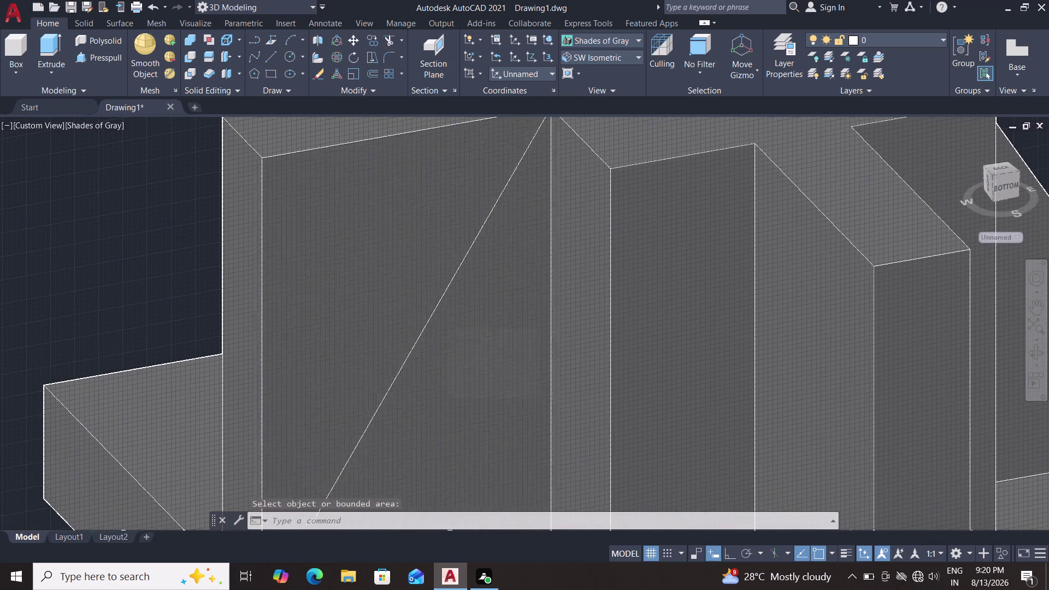
click(435, 306)
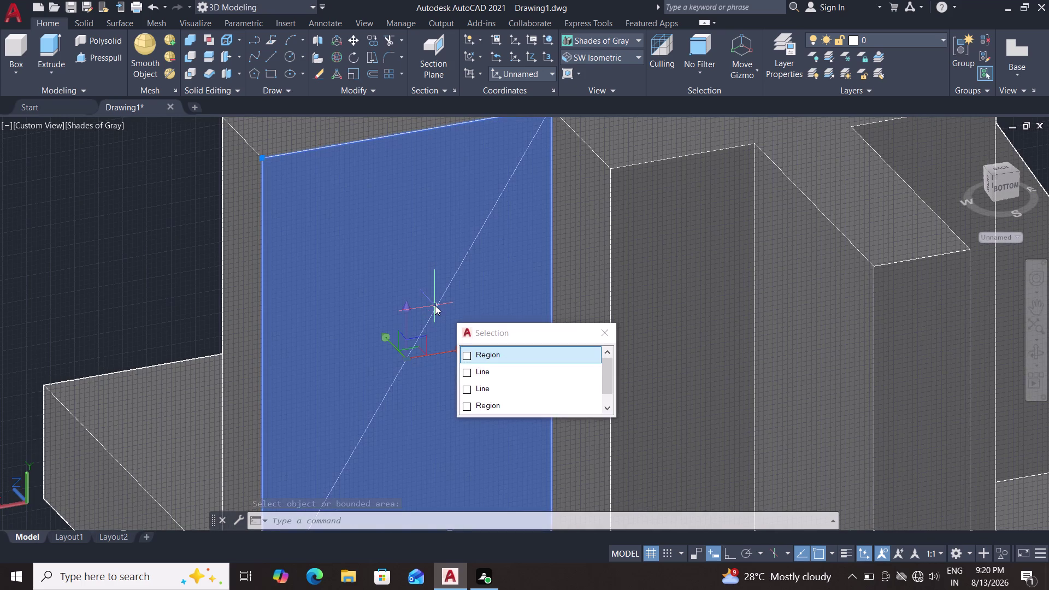
click(470, 373)
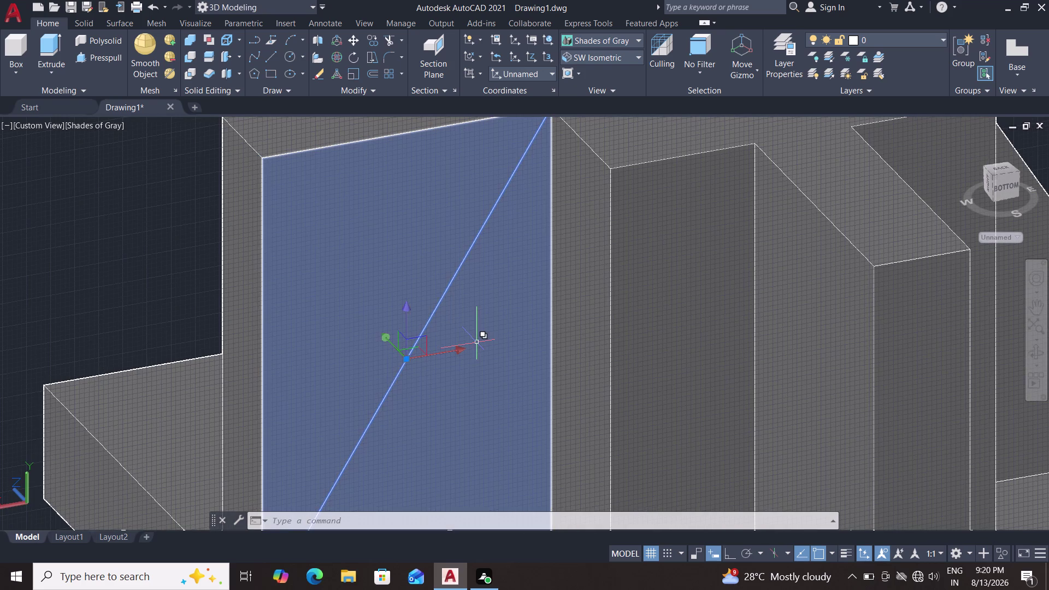
scroll(down, 3)
scroll(up, 3)
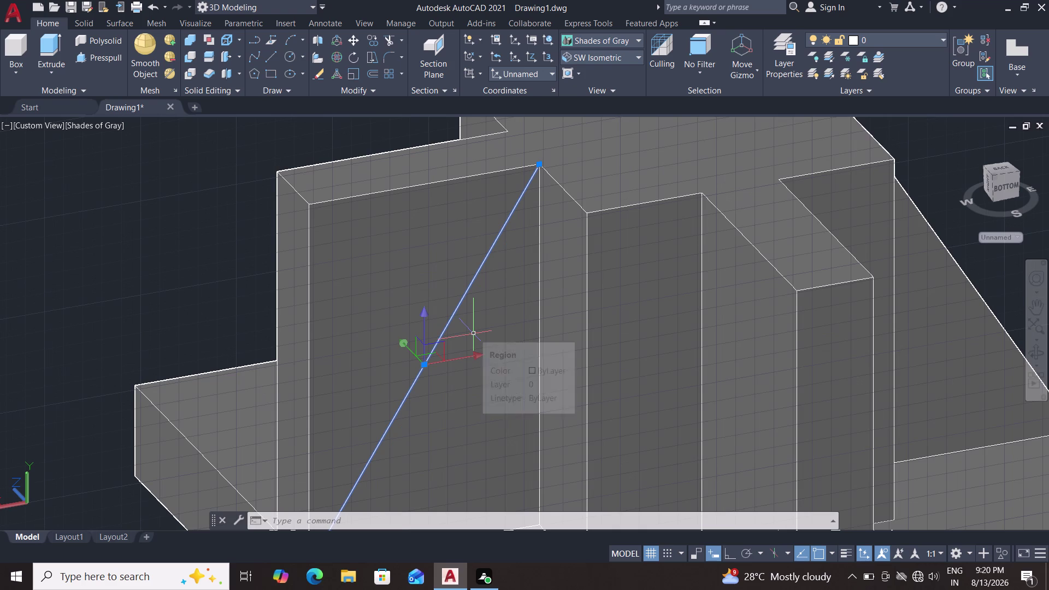
click(410, 279)
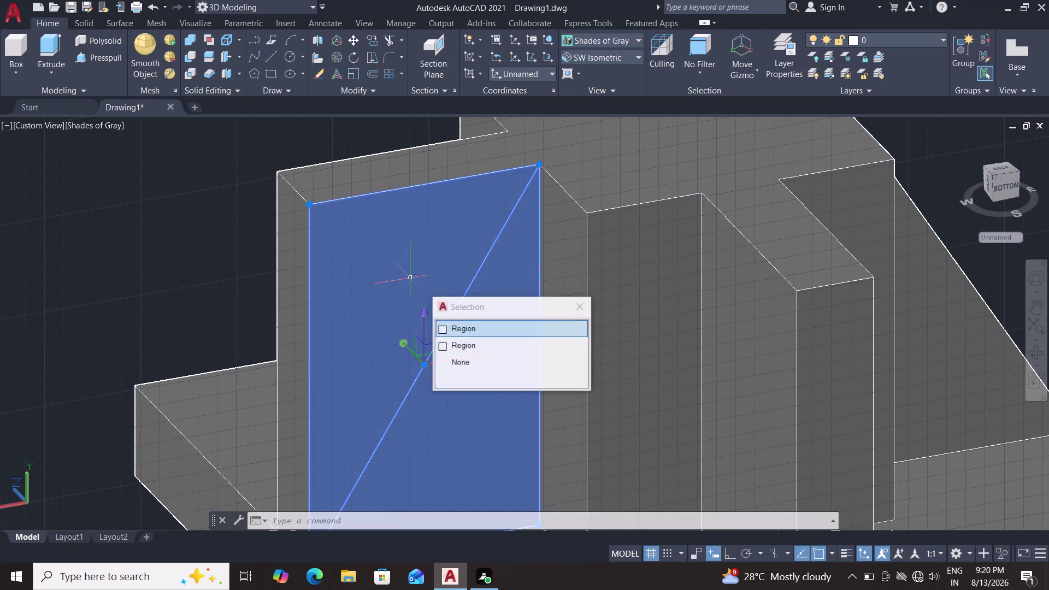
key(Escape)
key(Escape)
Undo ten recent steps, including the drawn boundary line and earlier zooms.
key(ctrl+z)
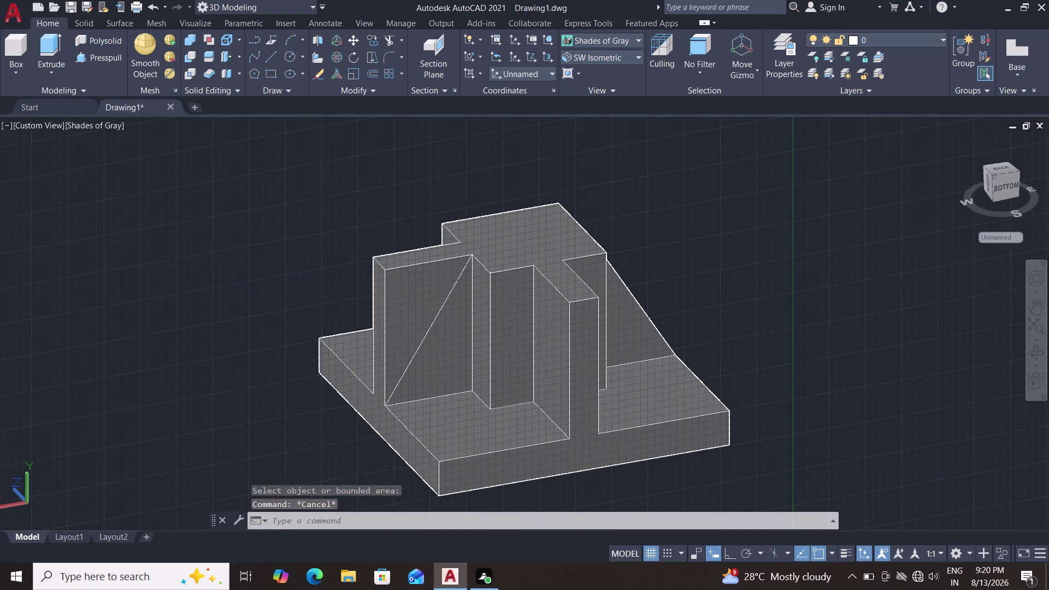
key(ctrl+z)
key(ctrl+z)
key(ctrl+z)
key(ctrl+z)
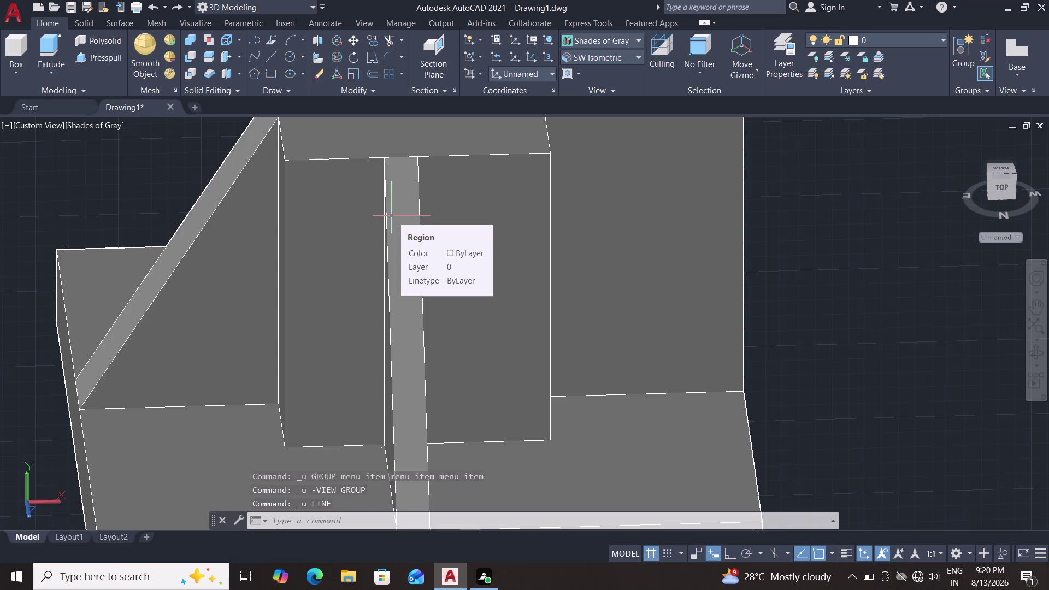
key(ctrl+z)
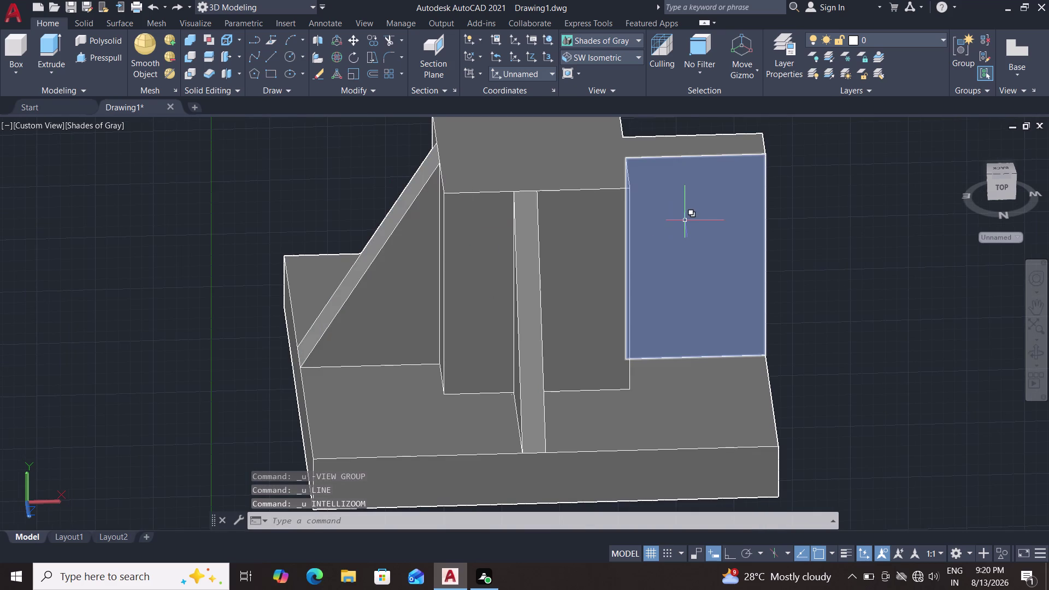
key(ctrl+z)
key(ctrl+z)
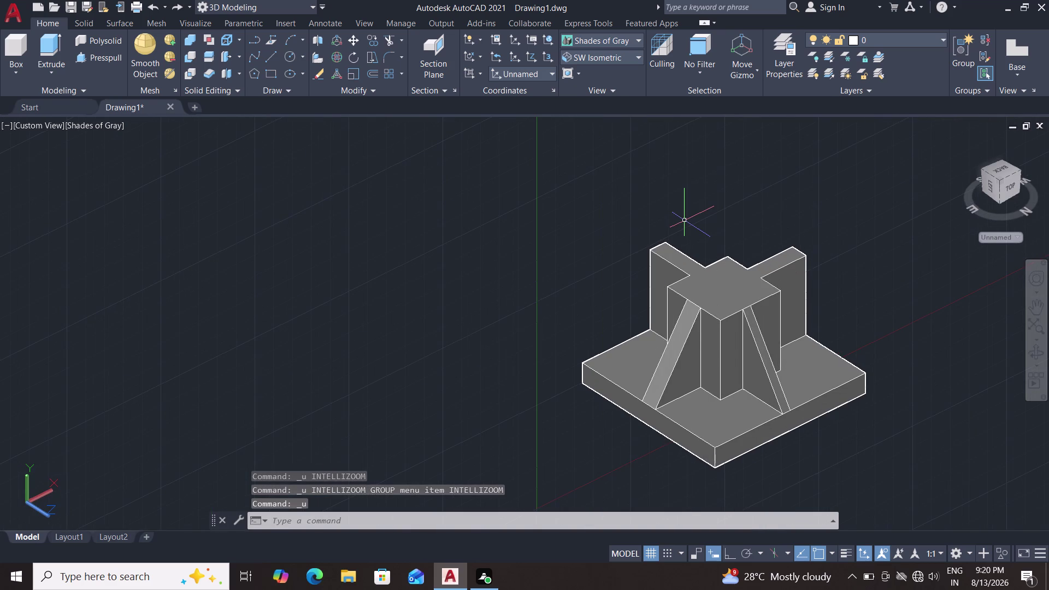
key(ctrl+z)
key(ctrl+z)
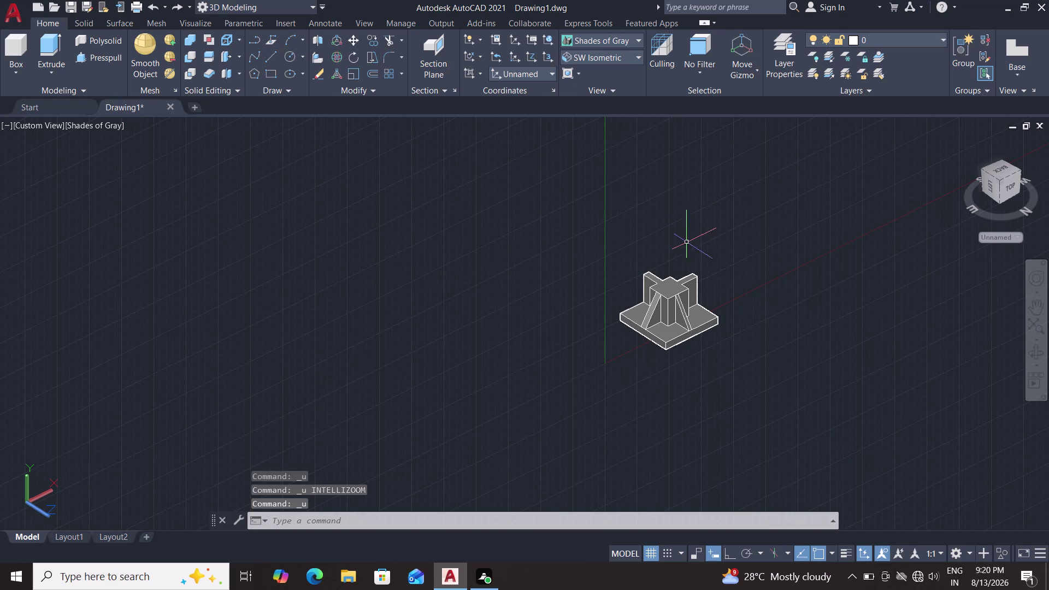
scroll(up, 3)
middle_drag(791, 340, 597, 348)
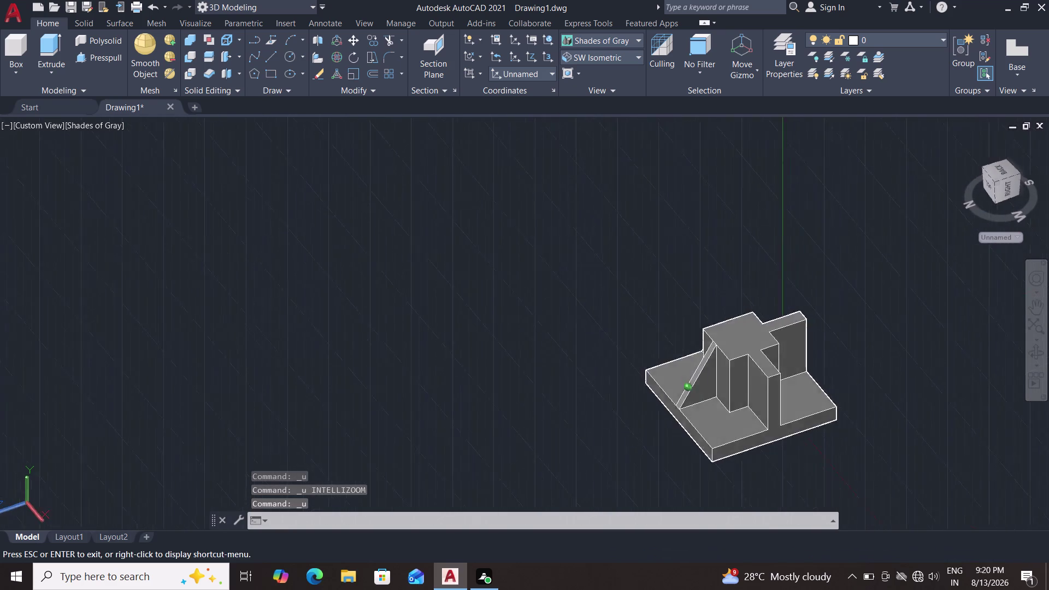
middle_drag(597, 348, 590, 327)
scroll(up, 3)
scroll(up, 3)
middle_drag(916, 247, 895, 299)
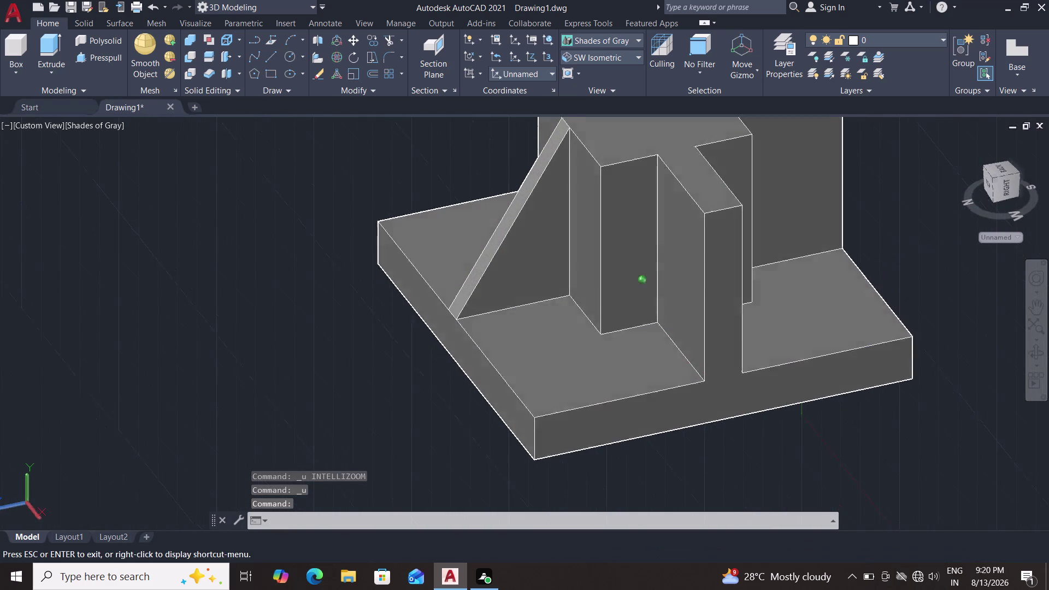
middle_drag(895, 300, 722, 279)
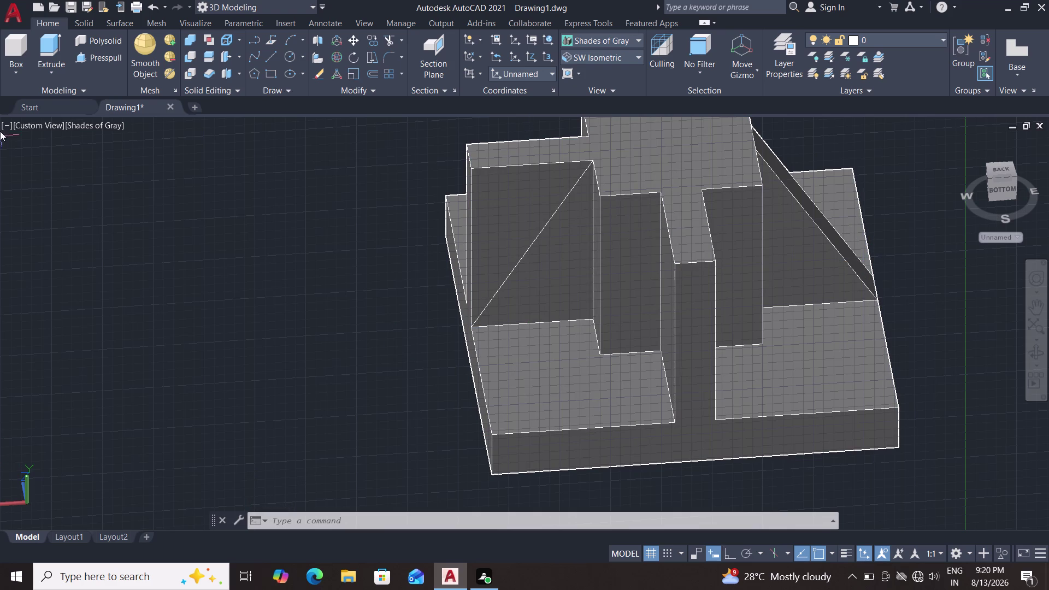
double_click(273, 54)
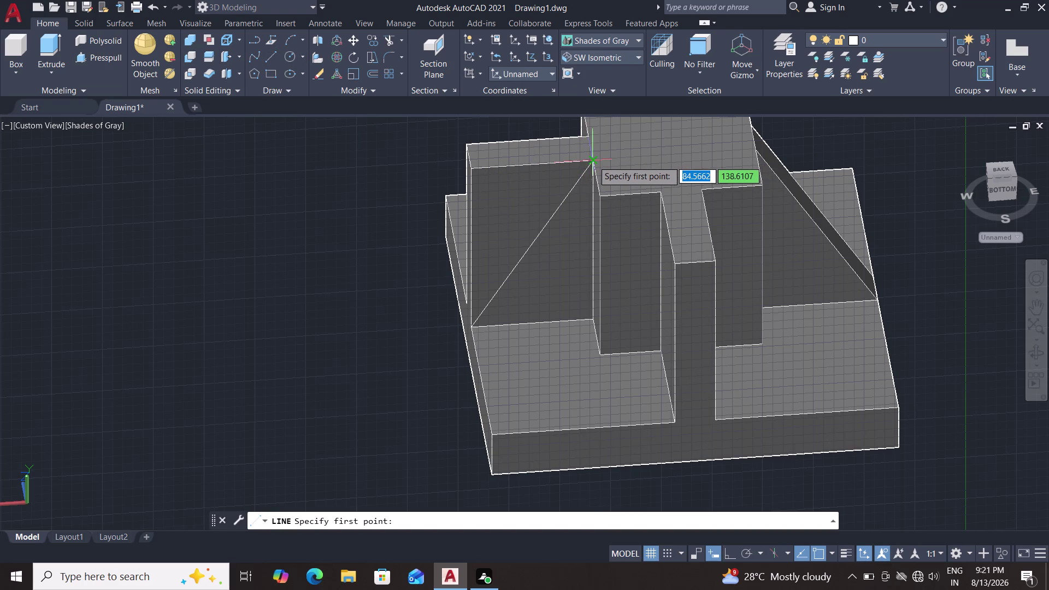
Trace lines from the triangle's apex to the face's top corner and down, then cancel LINE.
double_click(593, 160)
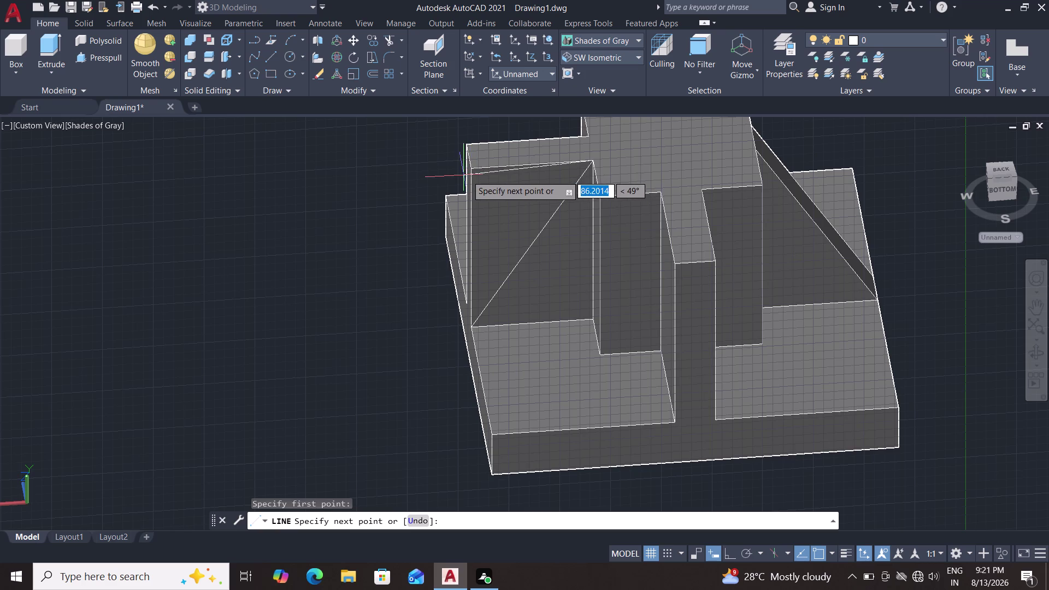
double_click(476, 164)
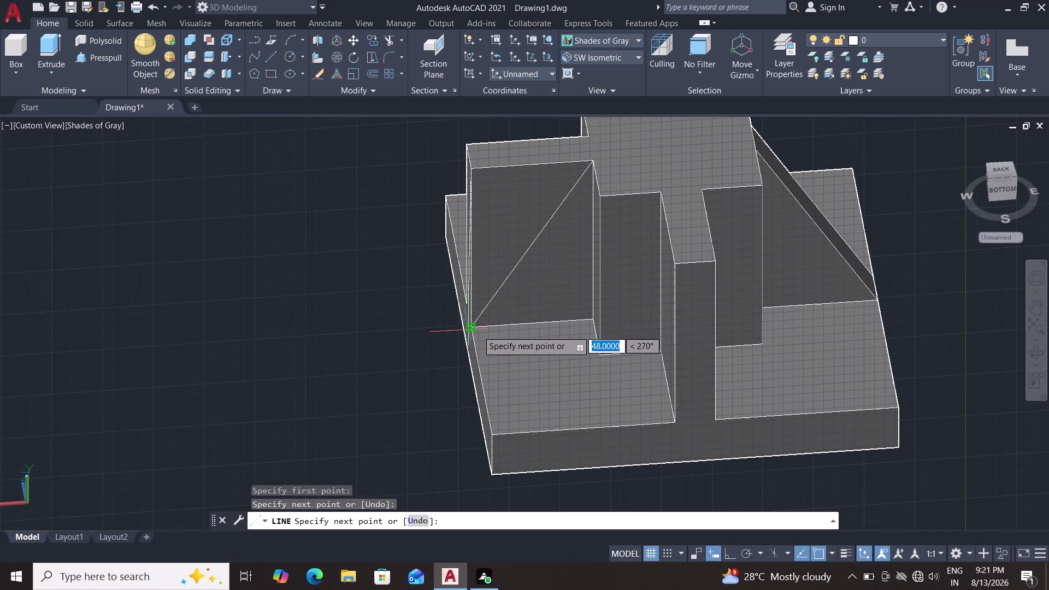
click(471, 325)
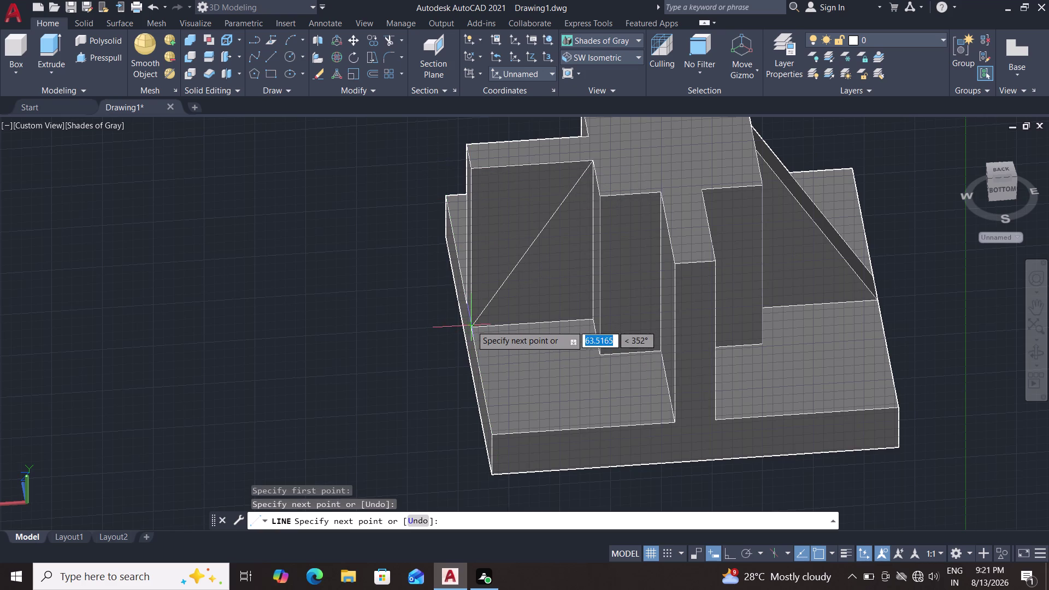
right_click(360, 252)
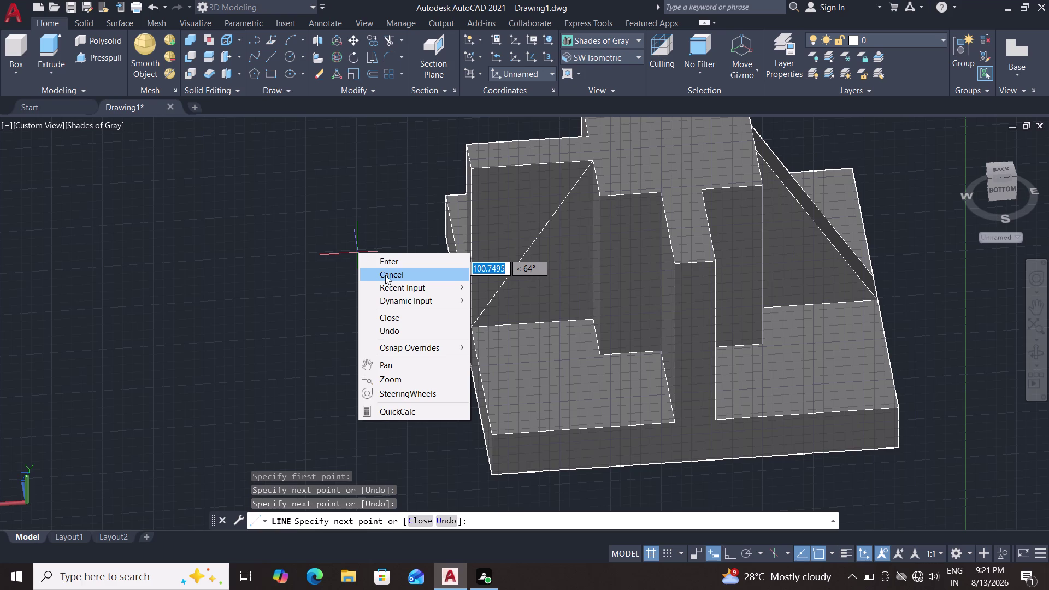
click(385, 274)
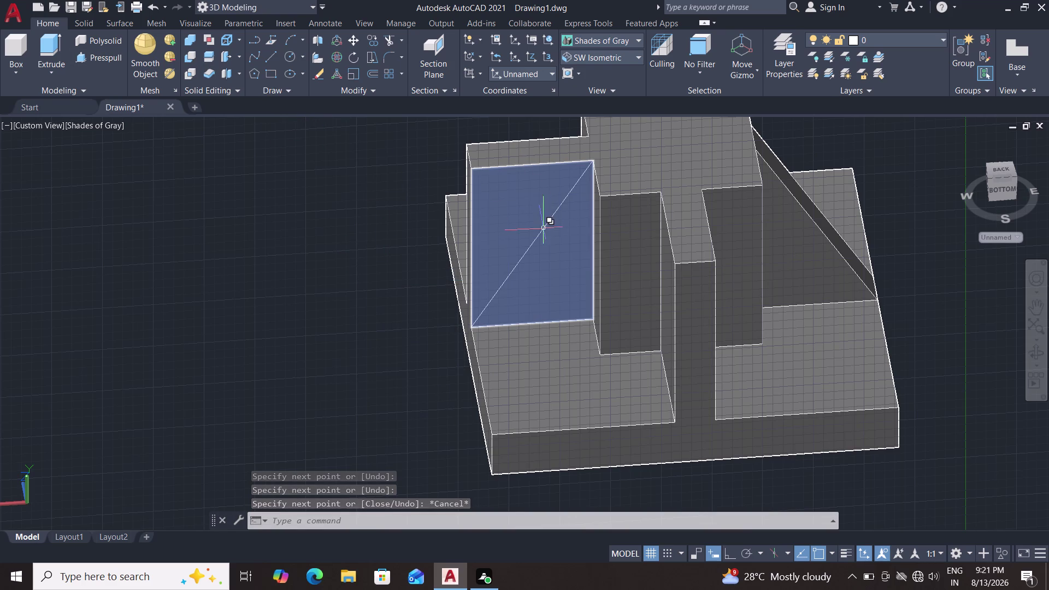
double_click(351, 266)
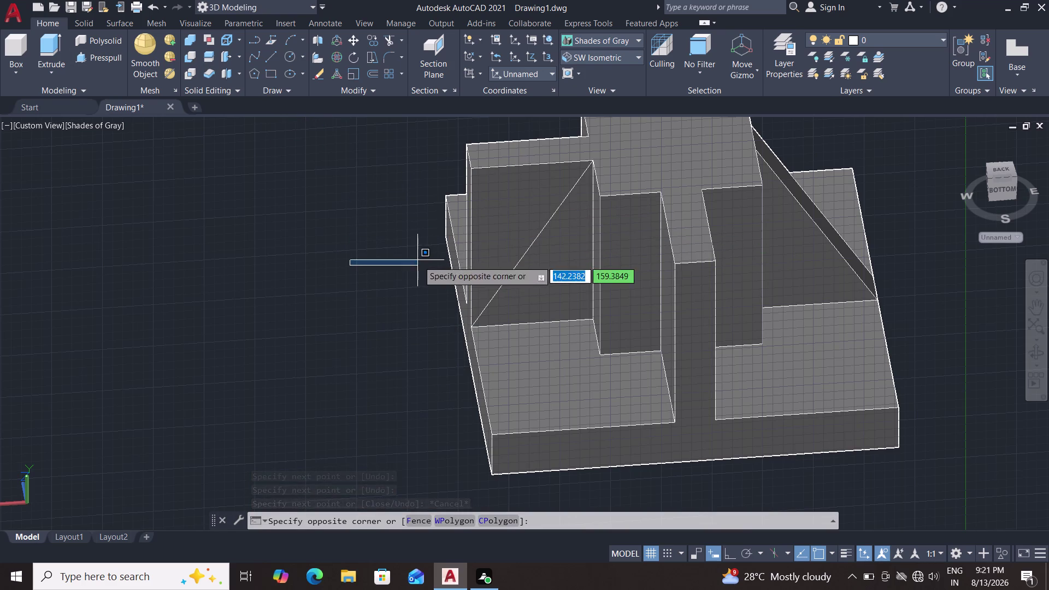
Select the triangle's diagonal, side and top edge lines, picking Line over the overlapping region.
click(527, 254)
click(527, 251)
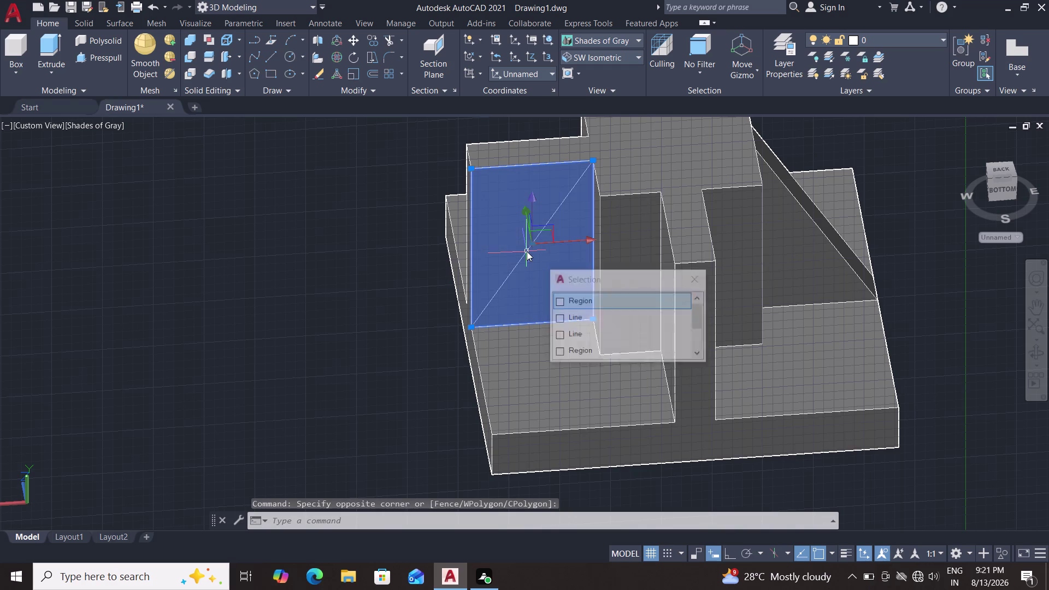
click(578, 317)
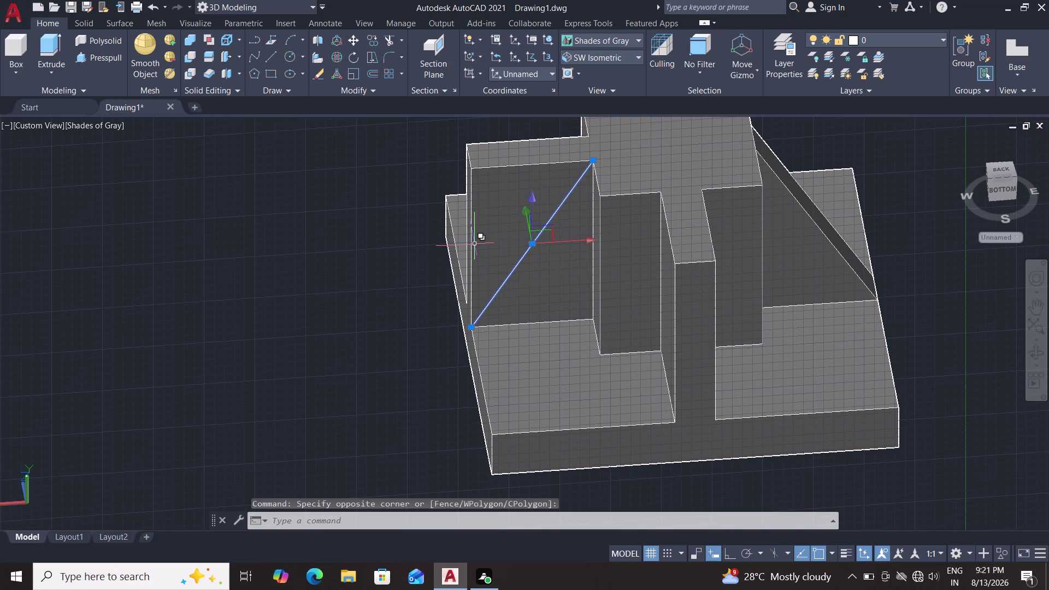
click(472, 251)
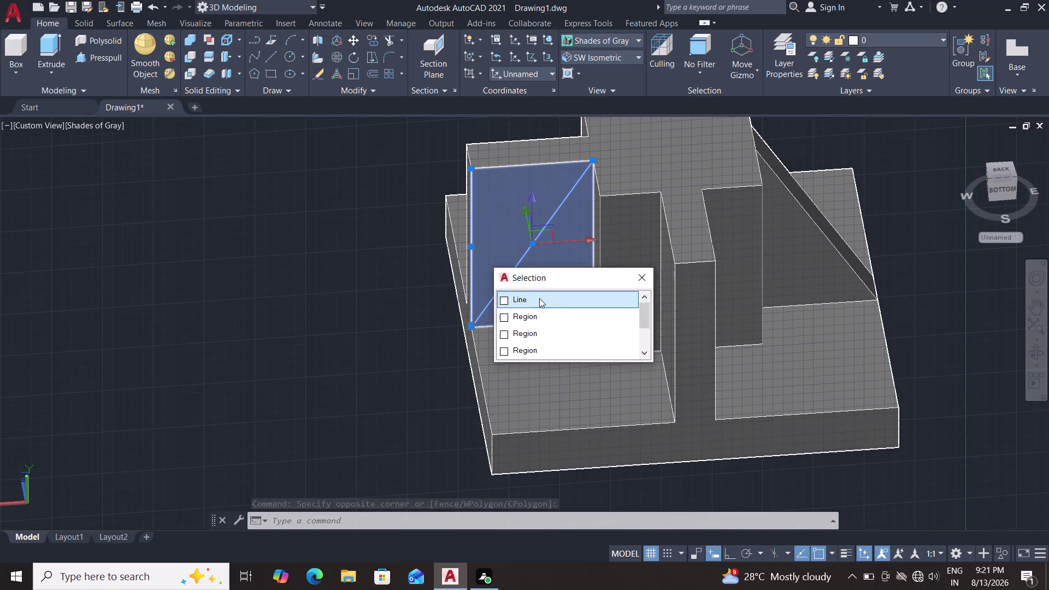
click(539, 298)
click(511, 166)
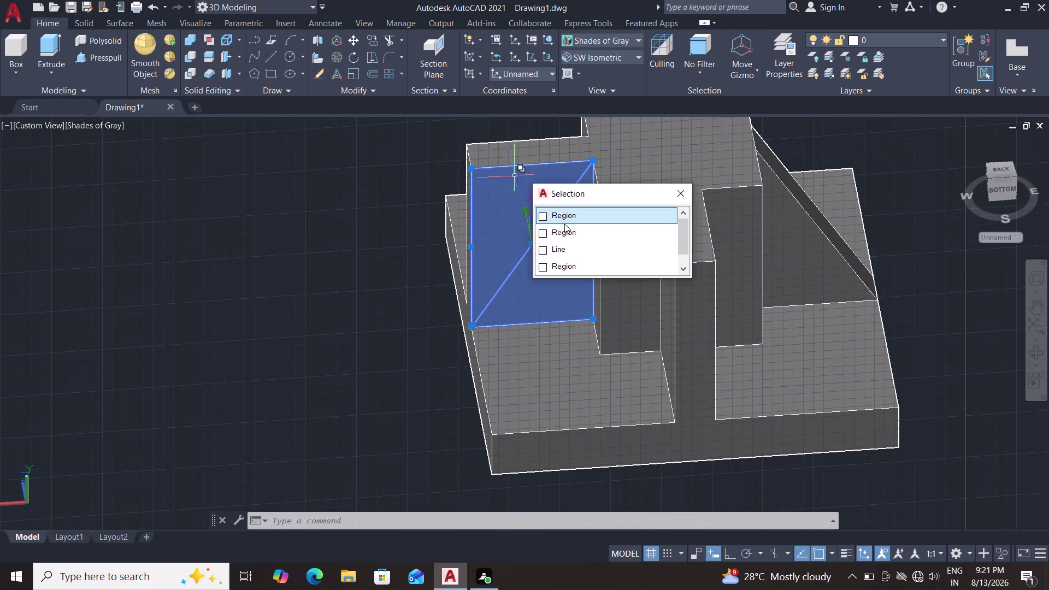
click(572, 246)
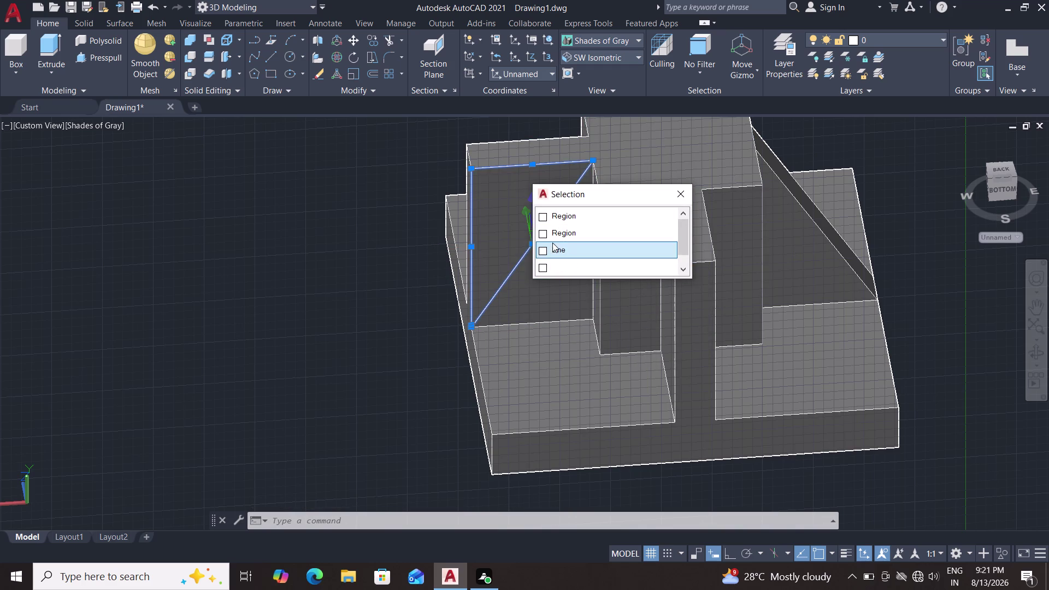
click(552, 243)
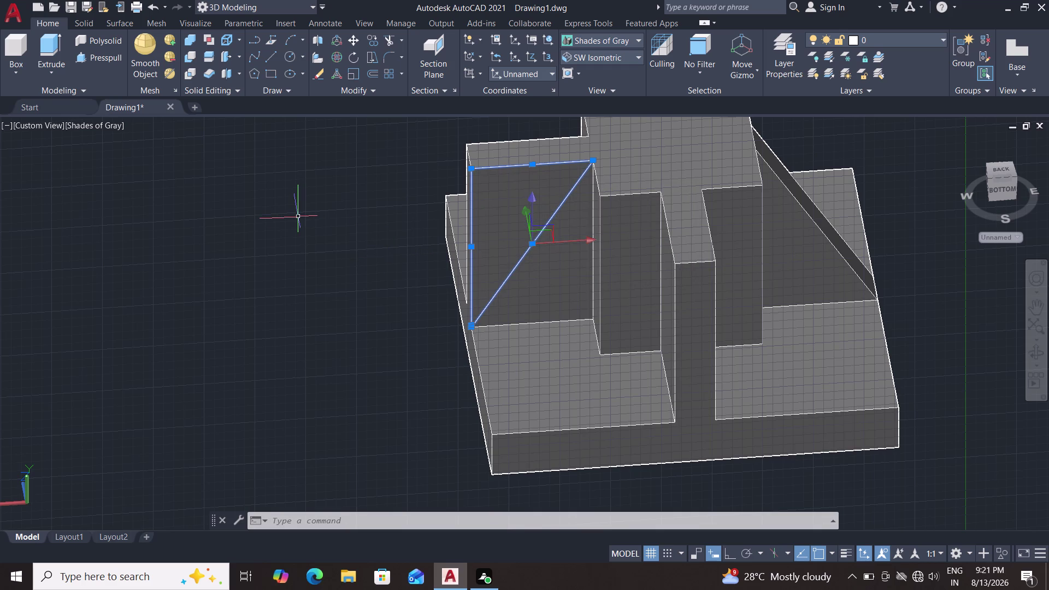
Join the three selected lines into a single polyline with J.
key(j)
key(Return)
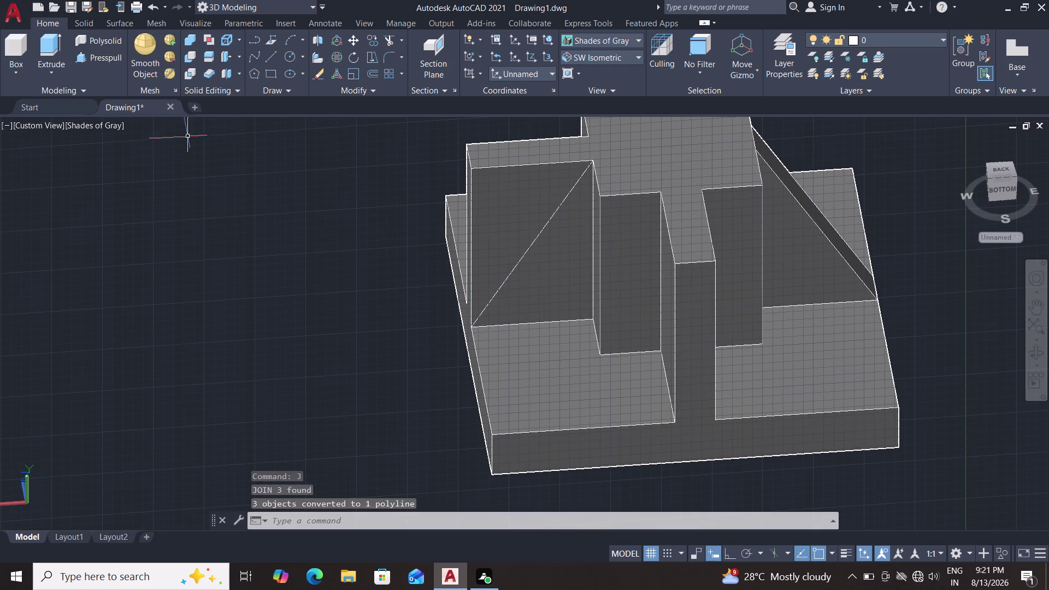
click(95, 57)
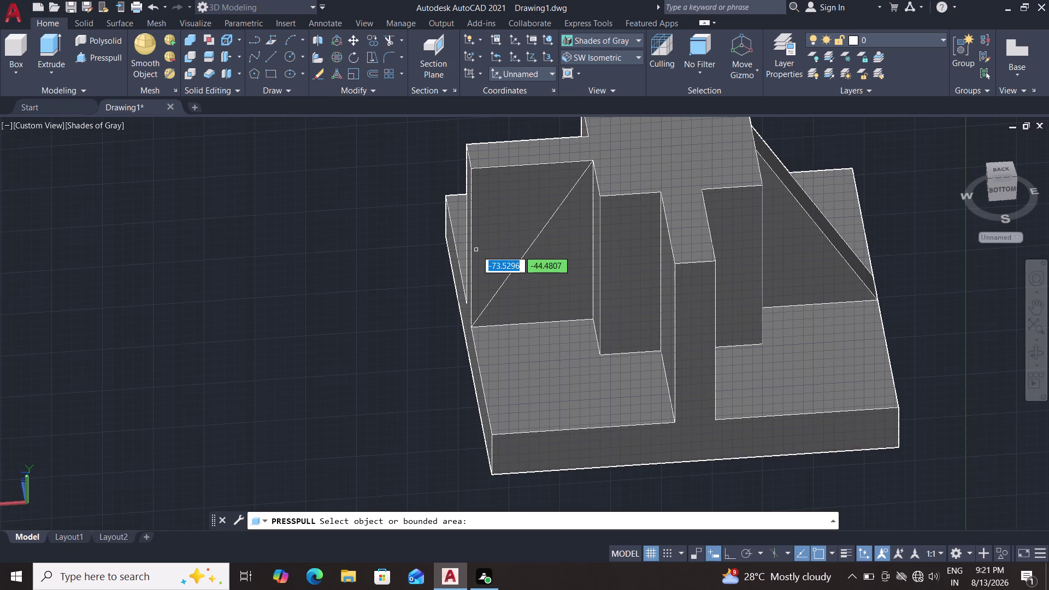
scroll(down, 3)
scroll(up, 3)
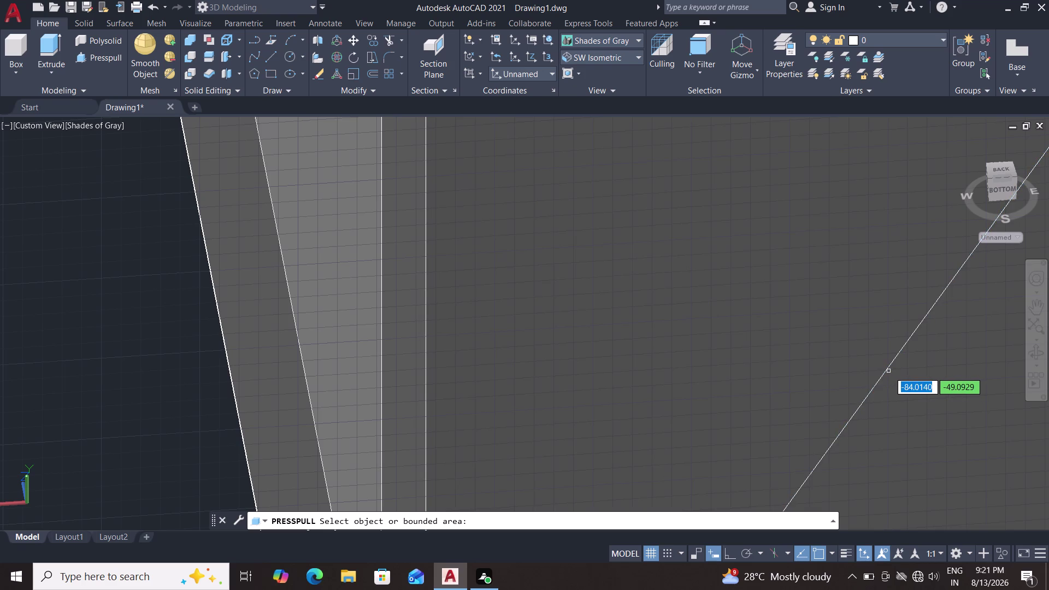
triple_click(890, 372)
double_click(889, 373)
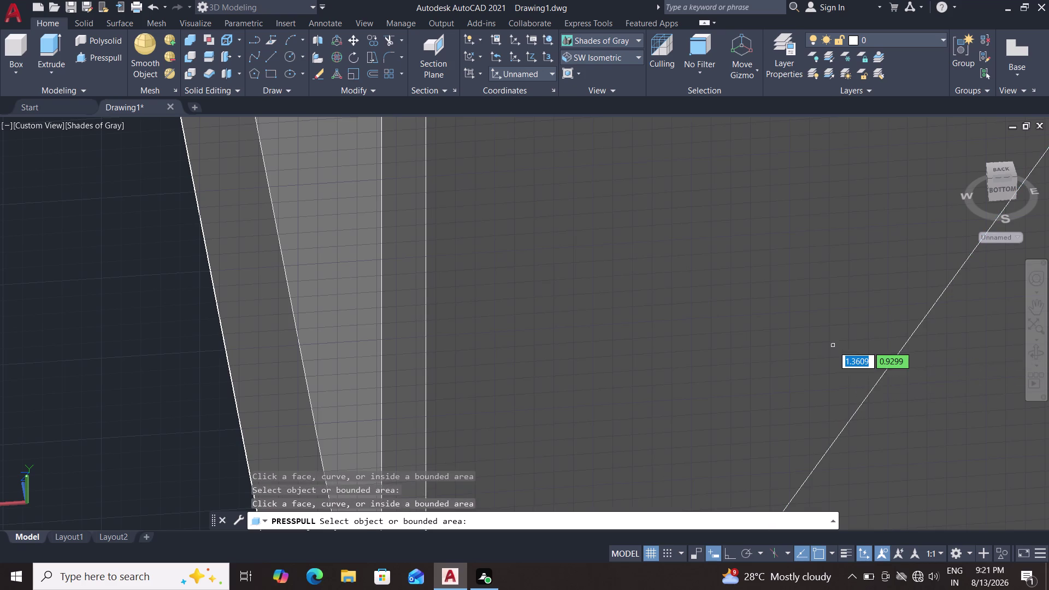
scroll(up, 3)
scroll(down, 3)
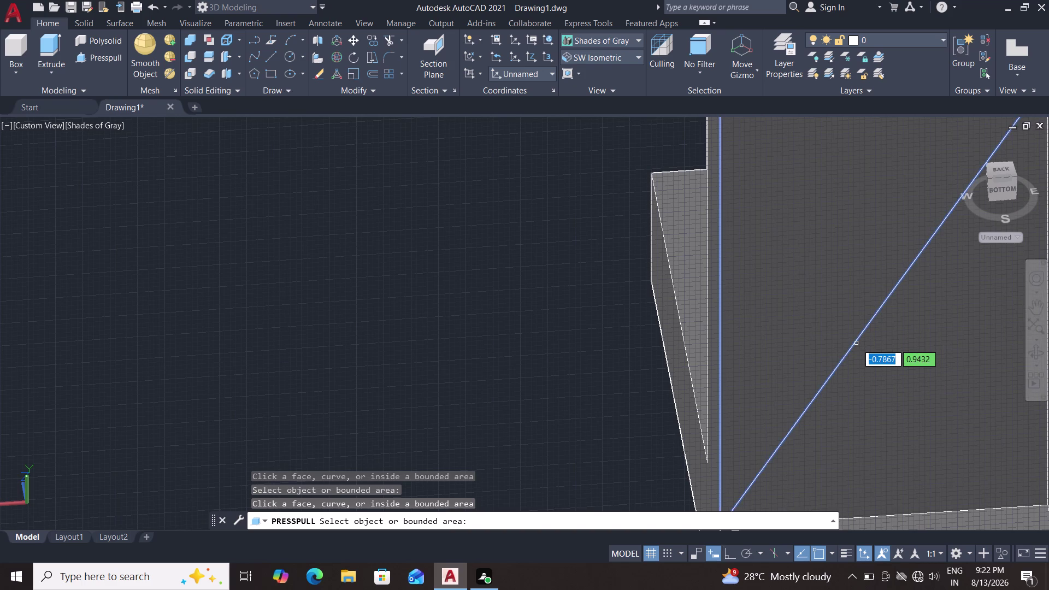
triple_click(857, 344)
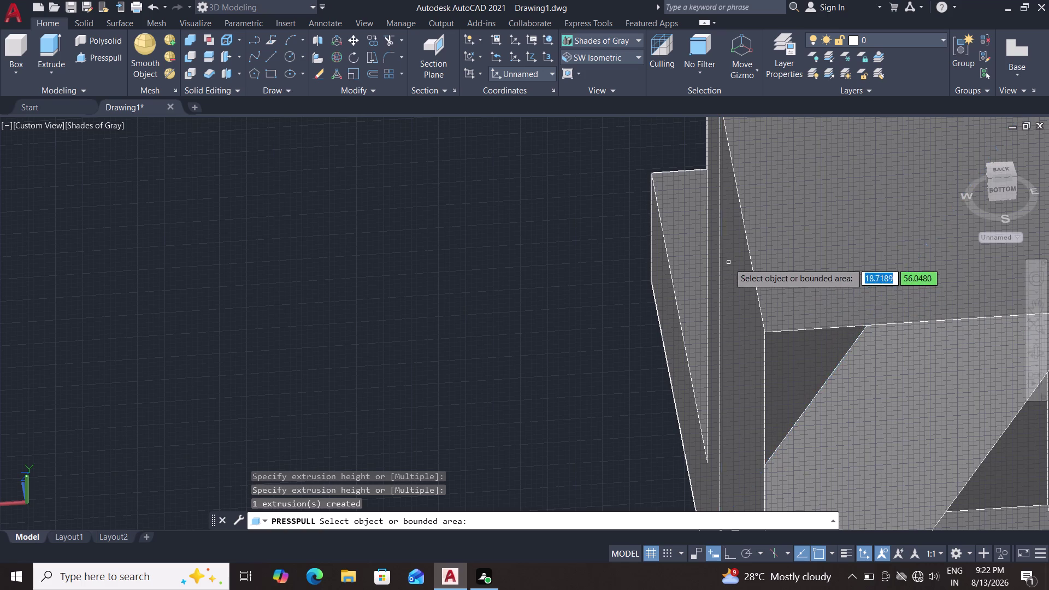
scroll(up, 3)
scroll(down, 3)
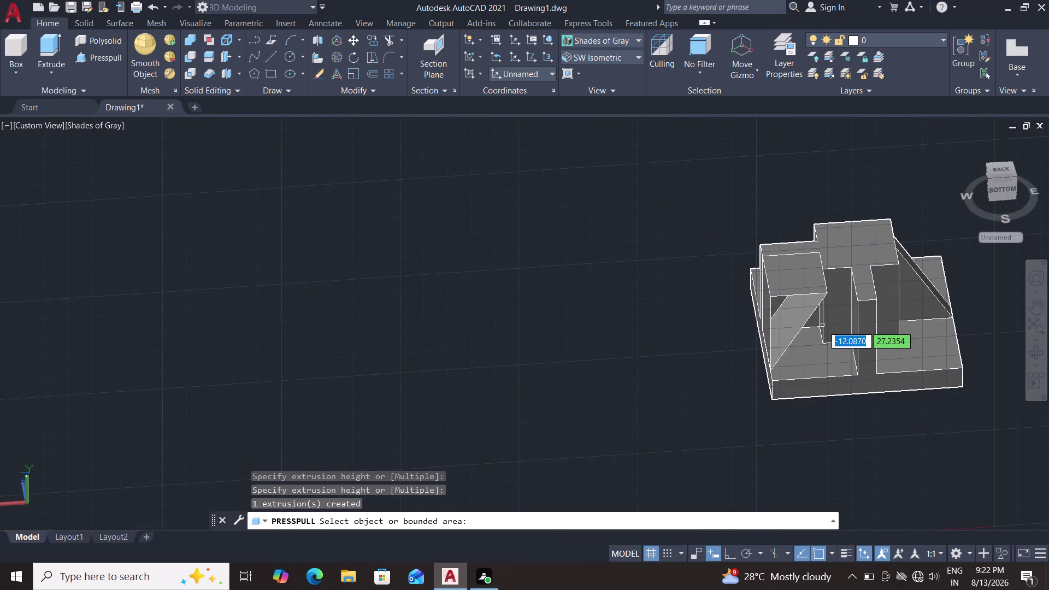
scroll(down, 3)
scroll(up, 3)
scroll(down, 3)
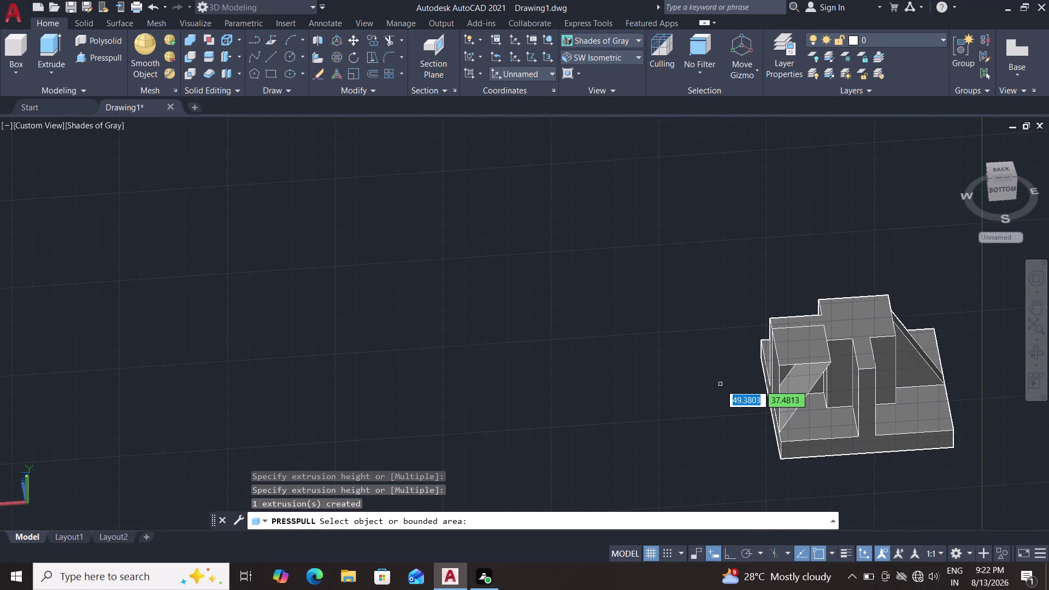
key(Escape)
key(Escape)
key(Escape)
key(Escape)
key(Escape)
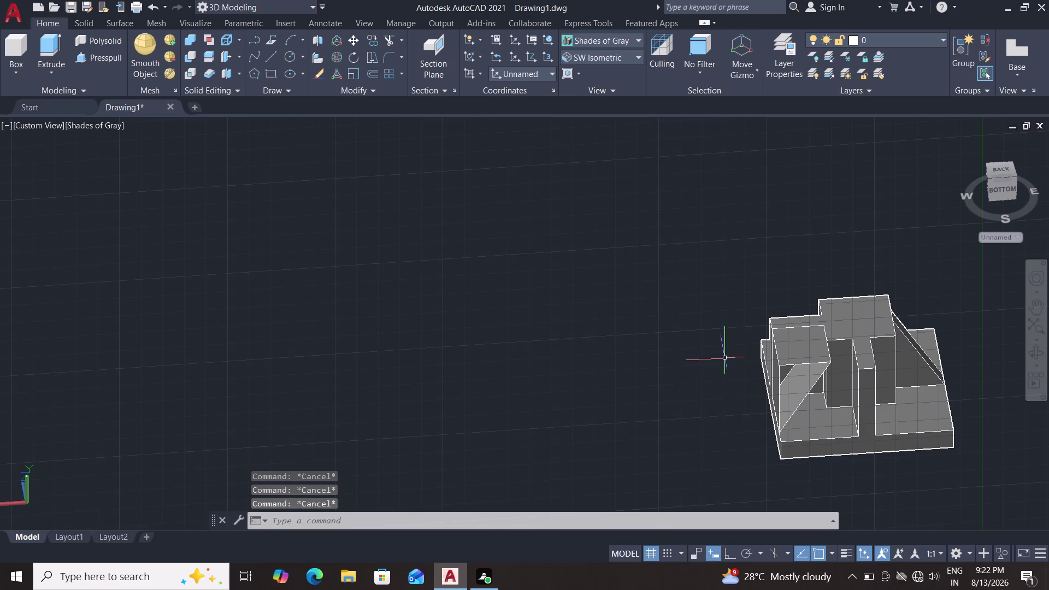
key(Escape)
key(Escape)
key(ctrl+z)
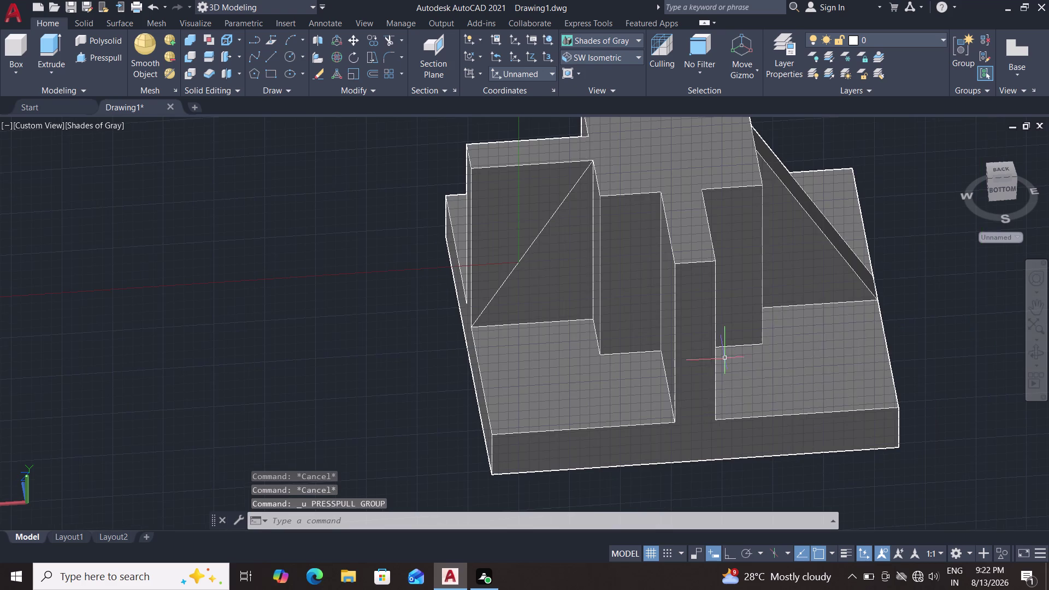
Press-pull the triangular area on the upright face to set a rib height.
double_click(115, 58)
double_click(585, 174)
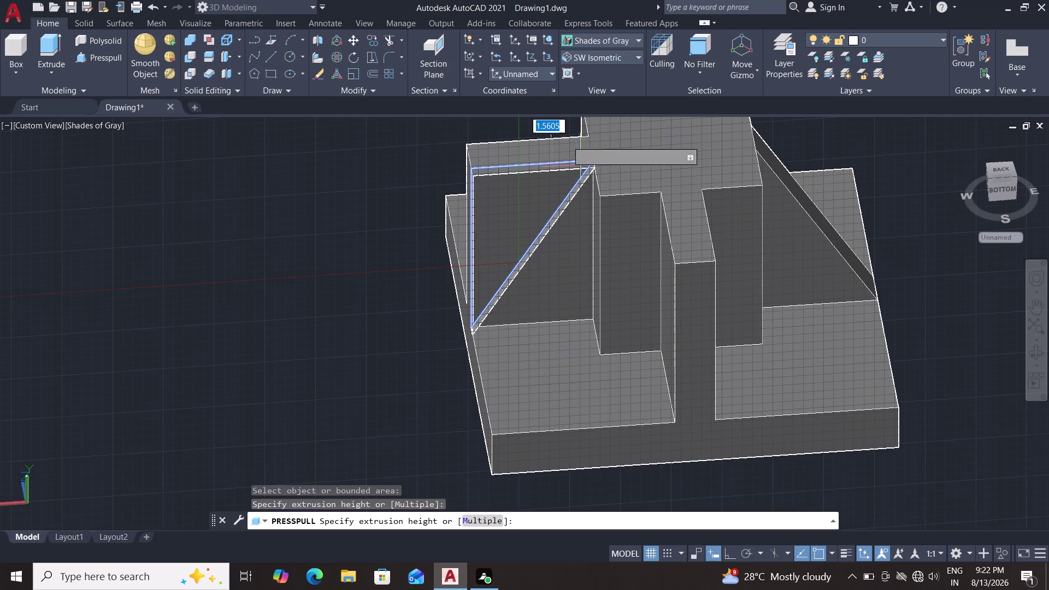
scroll(up, 3)
scroll(down, 3)
click(534, 111)
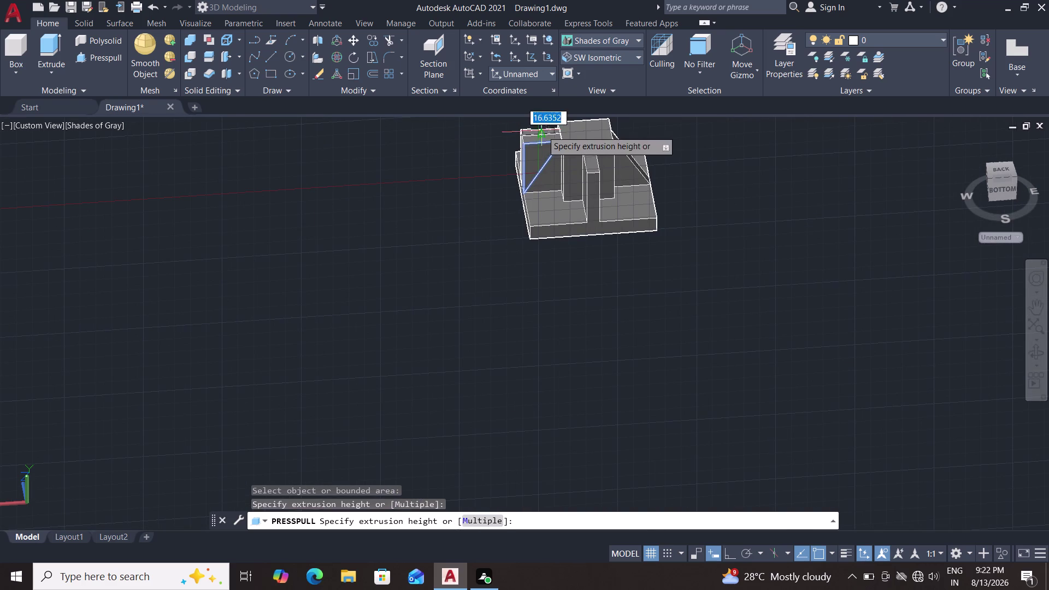
click(470, 124)
scroll(down, 3)
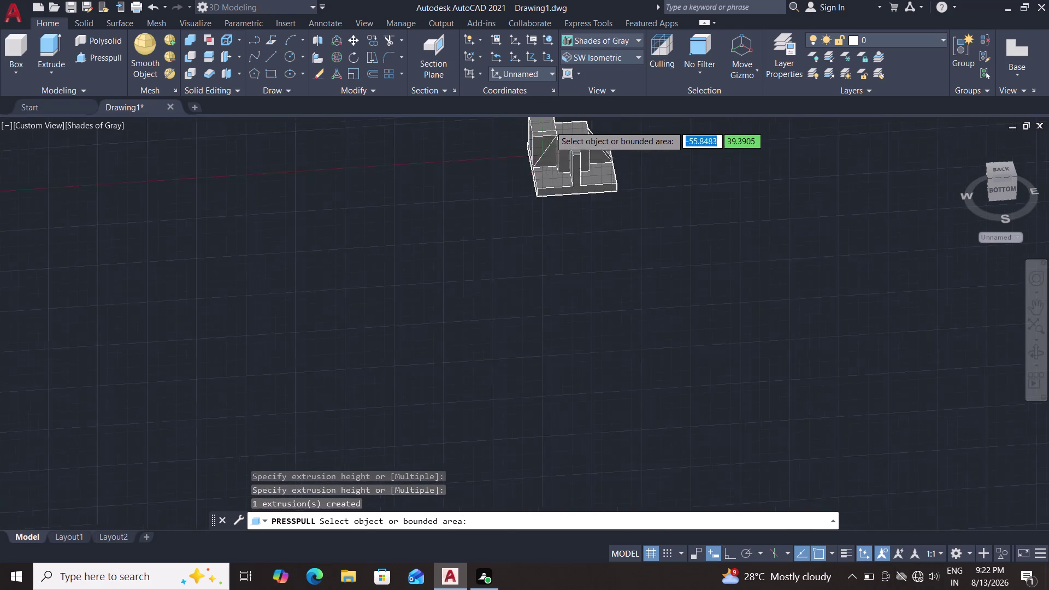
scroll(down, 3)
scroll(up, 3)
scroll(down, 3)
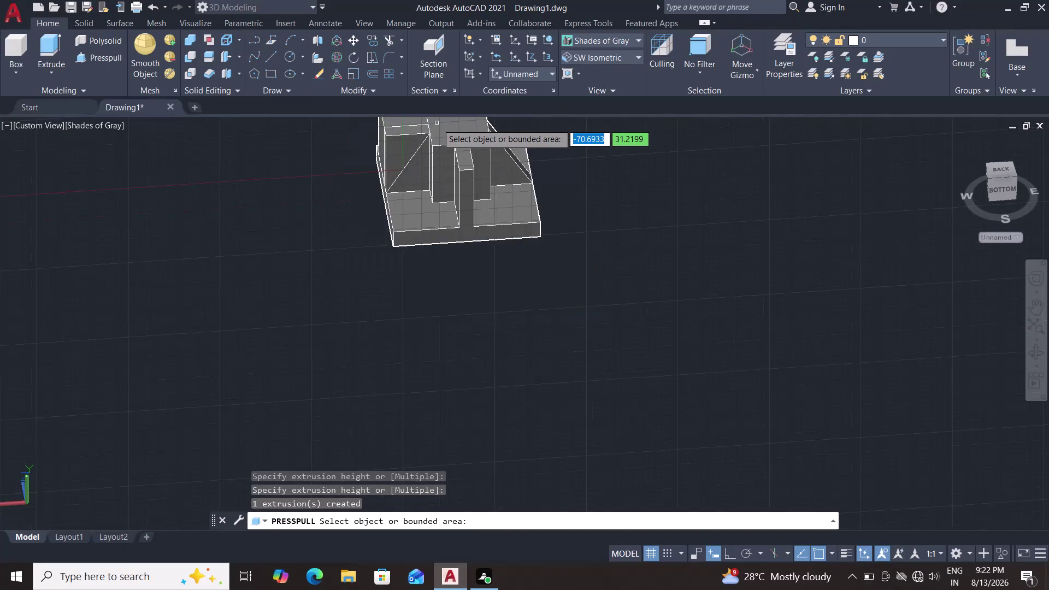
scroll(down, 3)
scroll(up, 3)
scroll(up, 3)
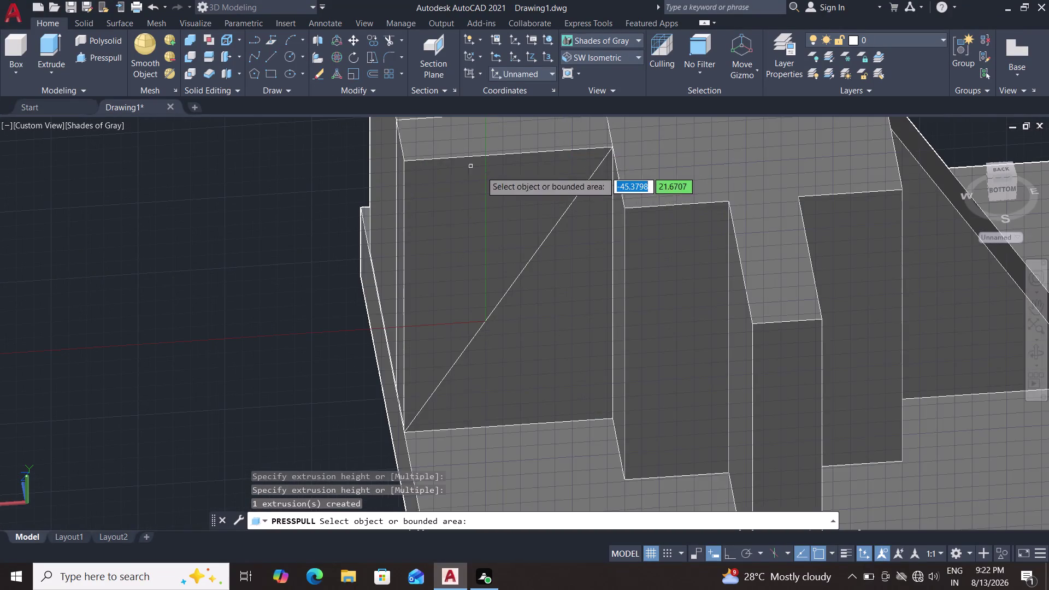
scroll(up, 3)
scroll(down, 3)
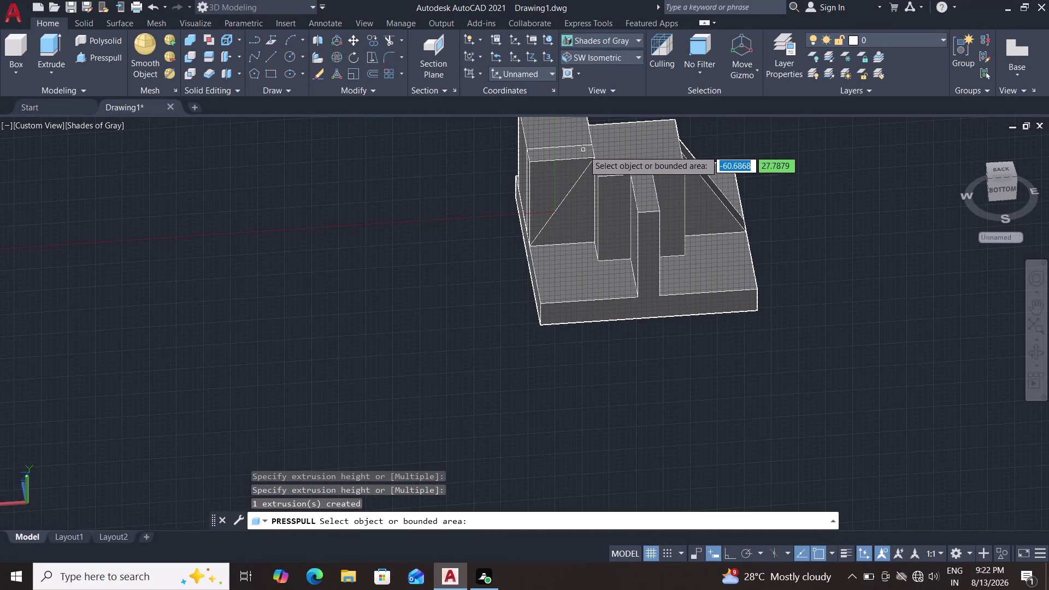
End the press-pull and undo it with Ctrl+Z, leaving only the diagonal line.
right_click(480, 179)
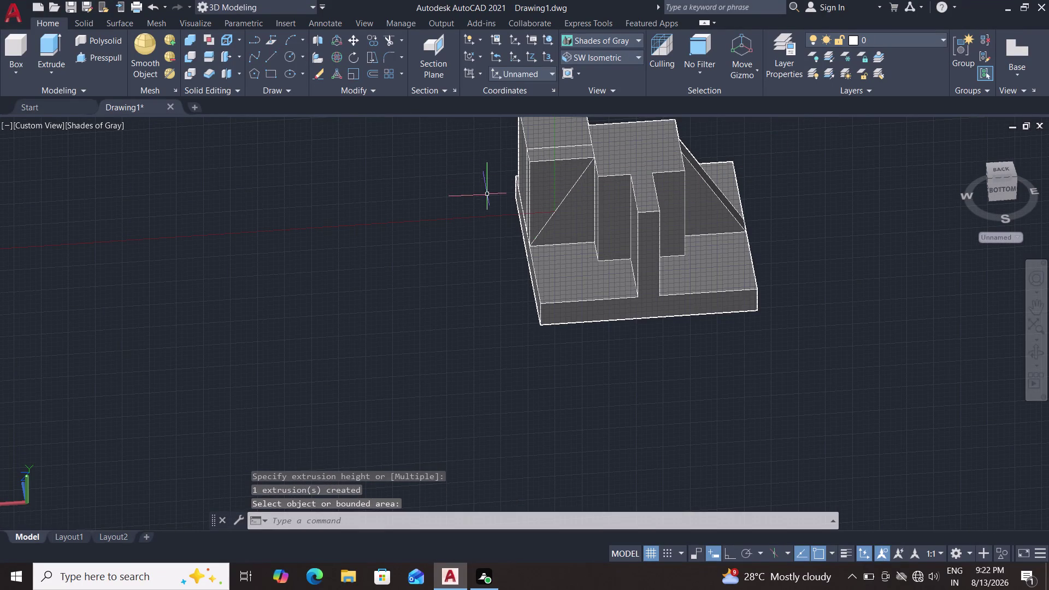
key(z)
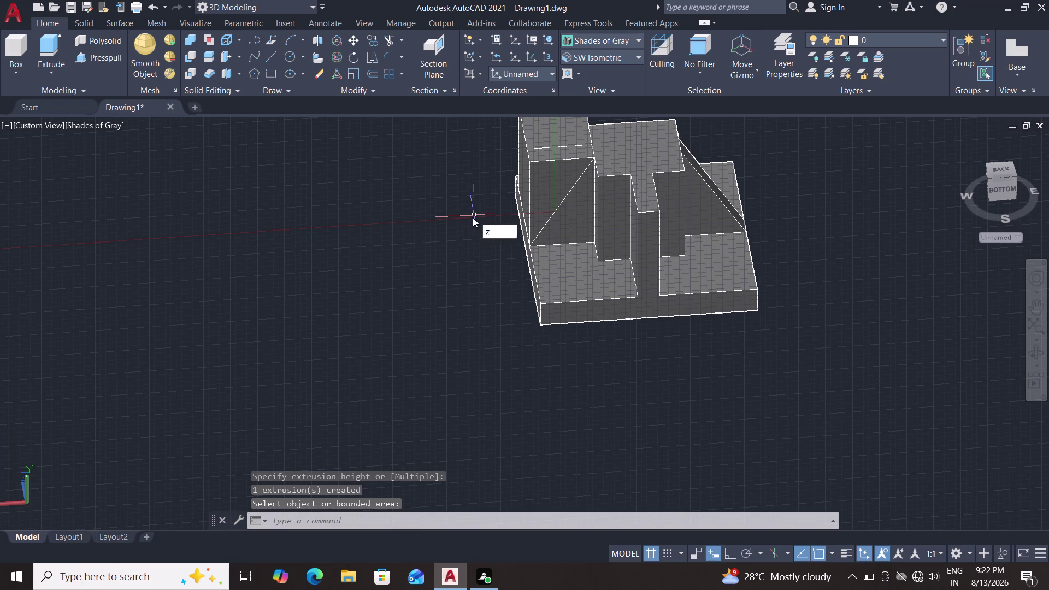
key(ctrl+x)
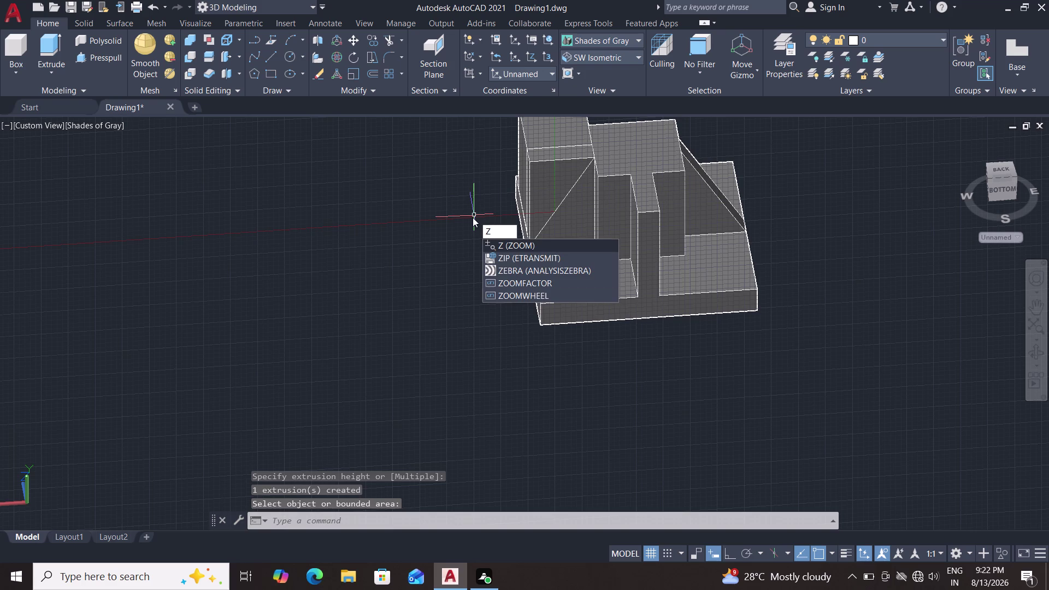
key(ctrl+z)
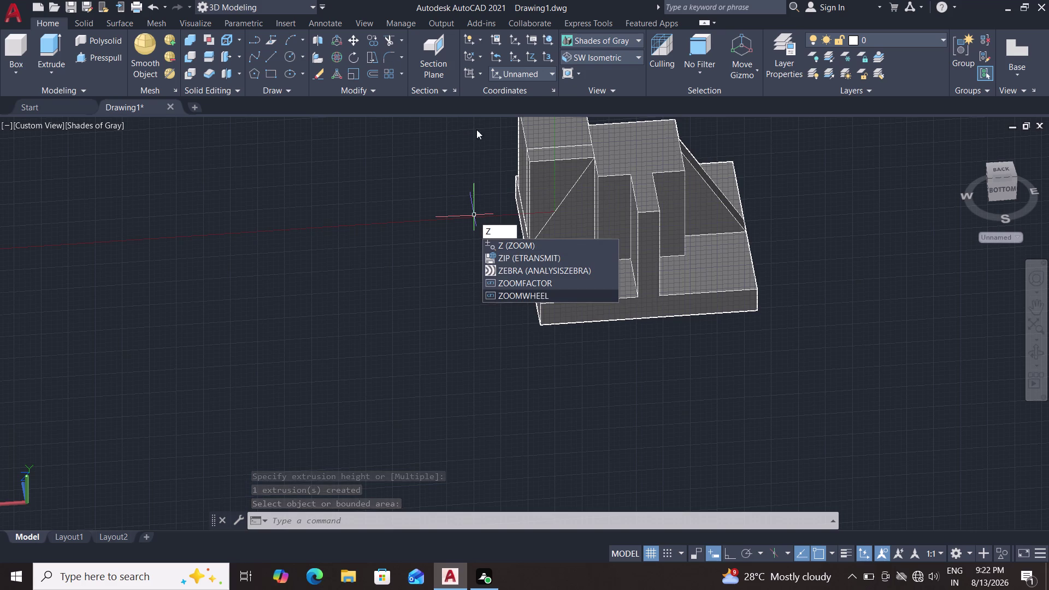
key(Escape)
key(Escape)
key(ctrl+z)
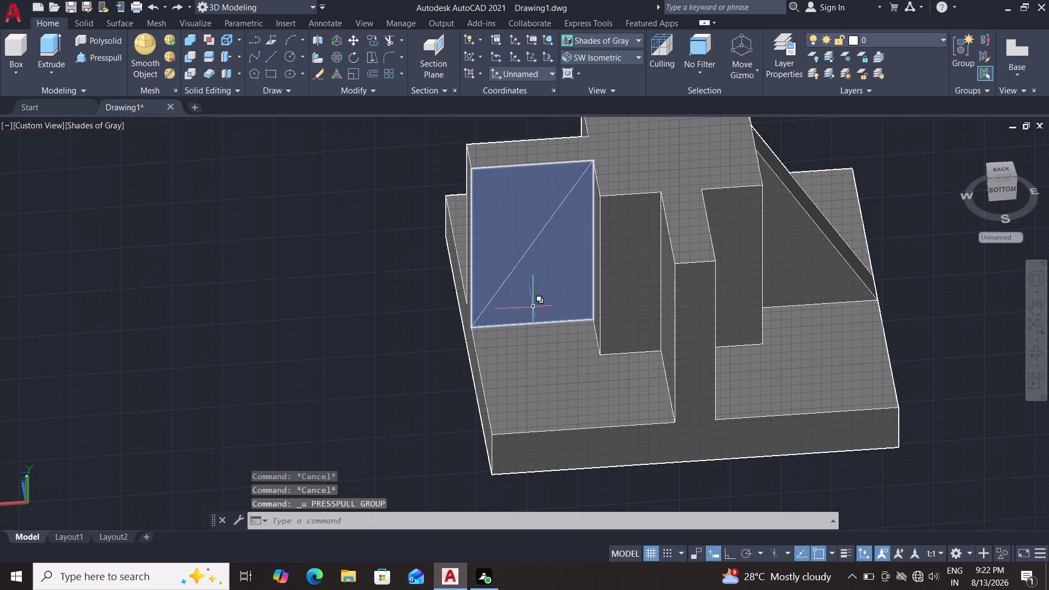
double_click(89, 123)
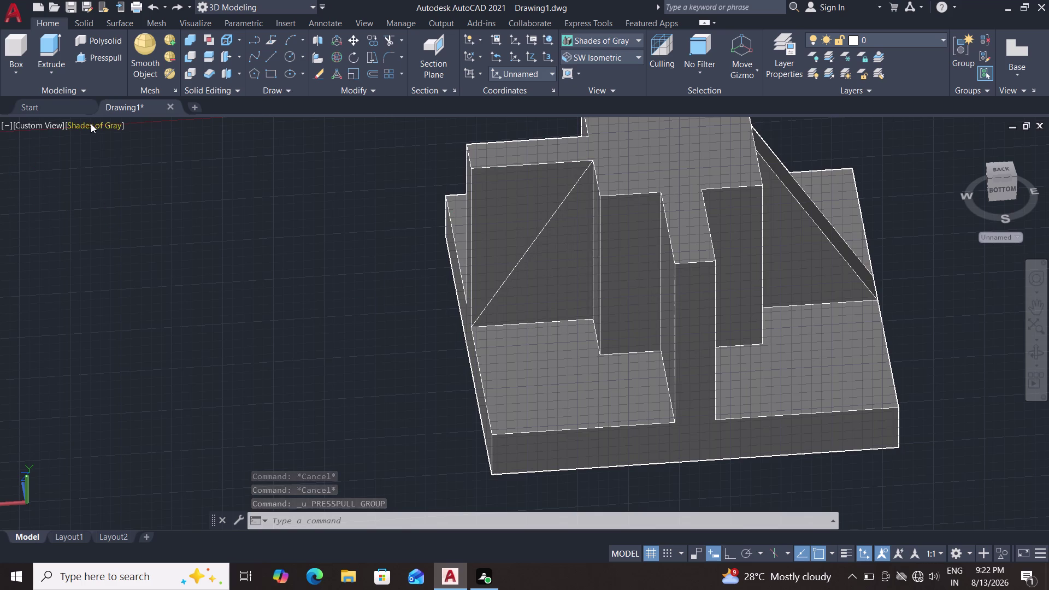
middle_drag(277, 196, 352, 245)
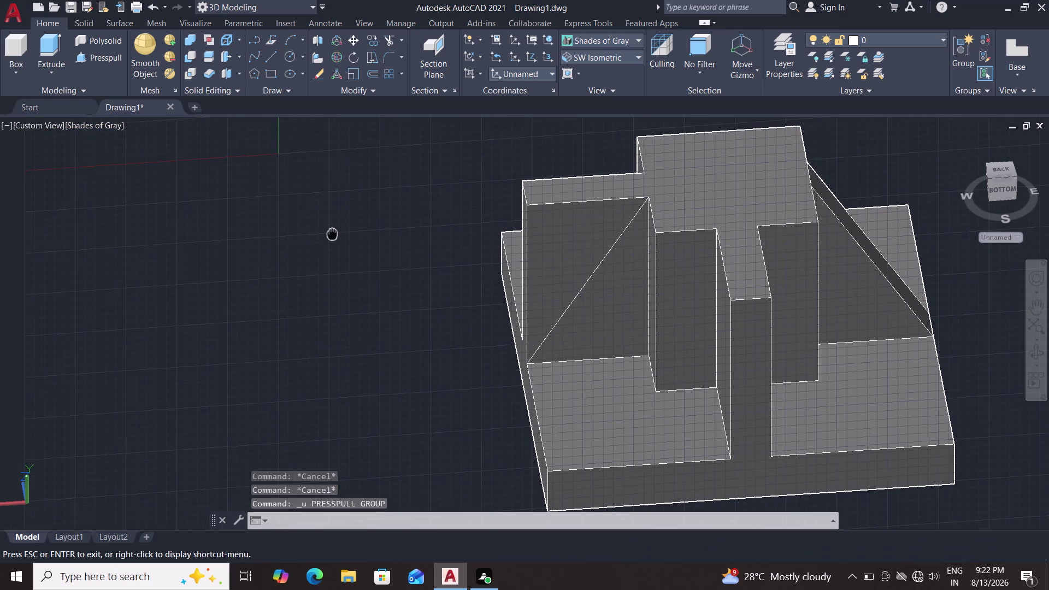
middle_drag(352, 244, 203, 210)
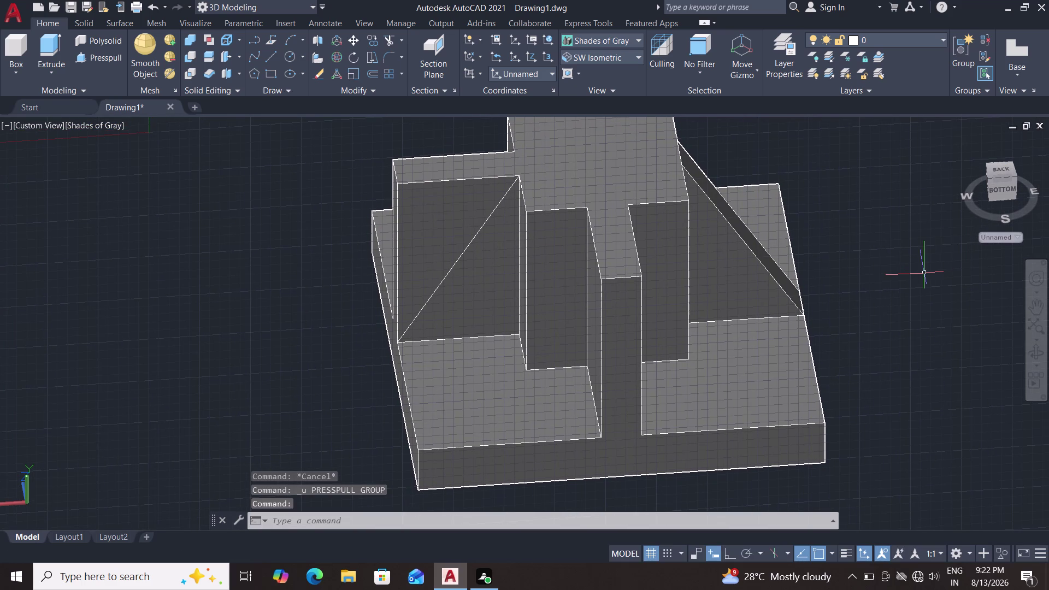
scroll(up, 3)
middle_drag(918, 278, 732, 316)
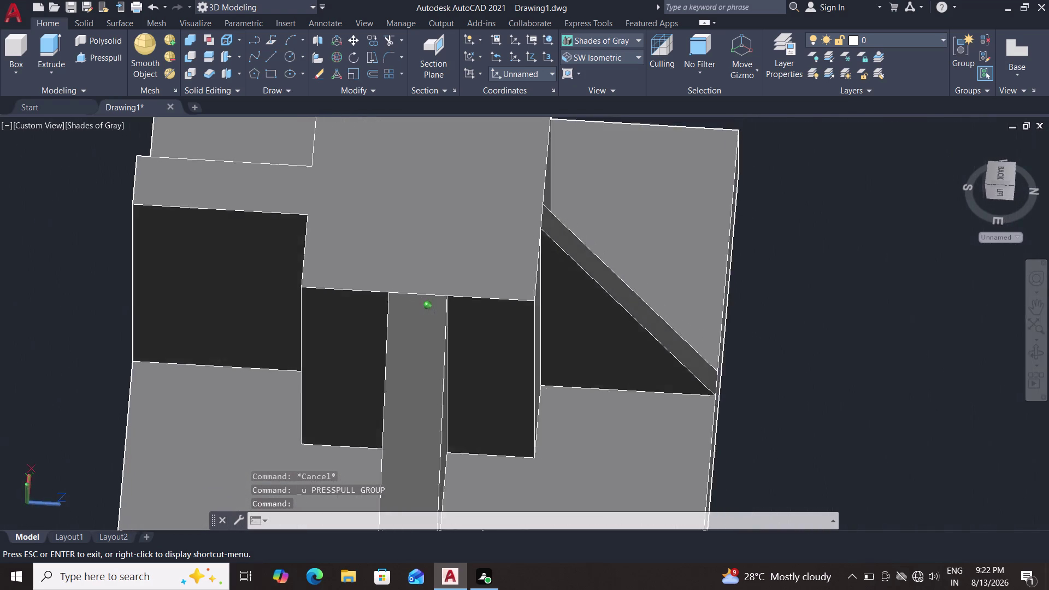
middle_drag(732, 315, 416, 333)
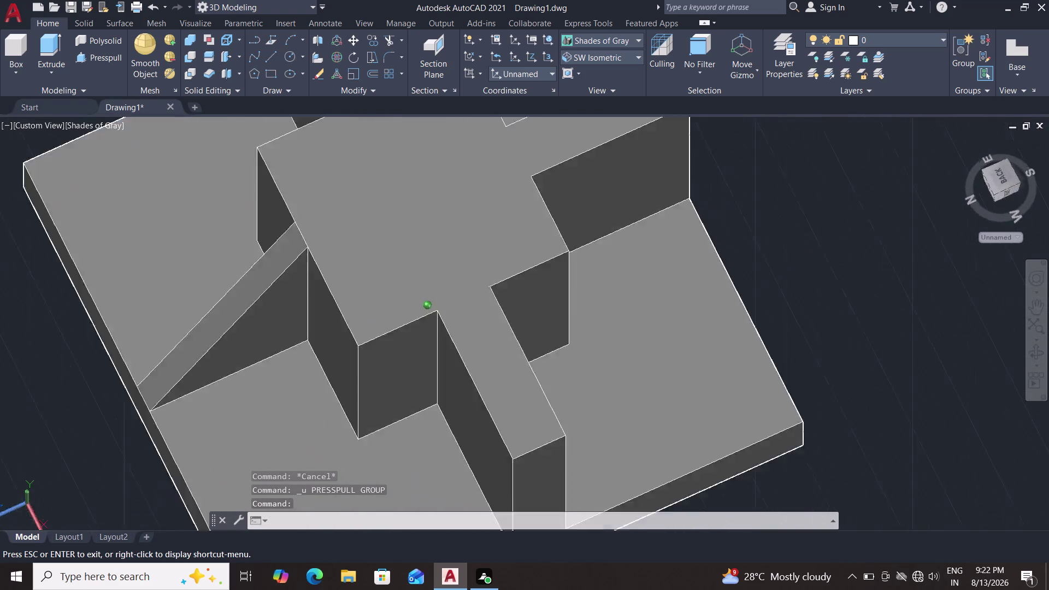
middle_drag(416, 332, 540, 277)
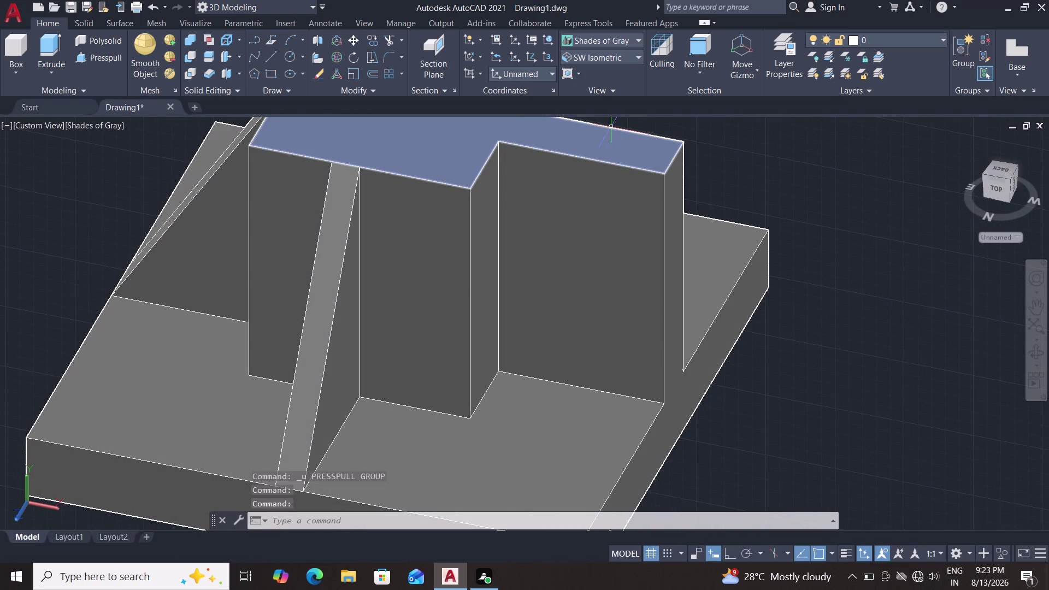
click(612, 59)
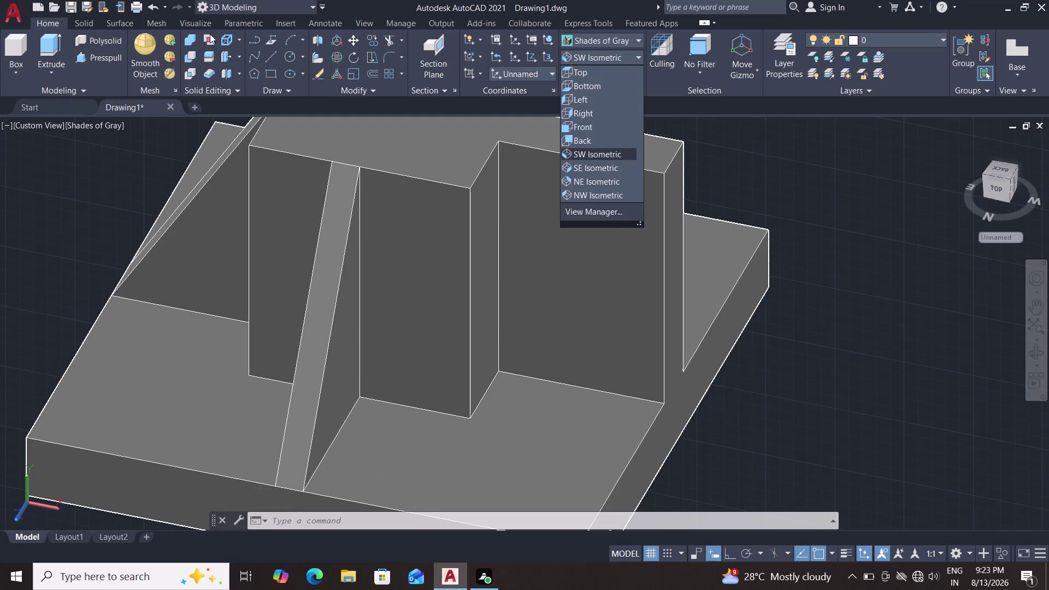
double_click(112, 131)
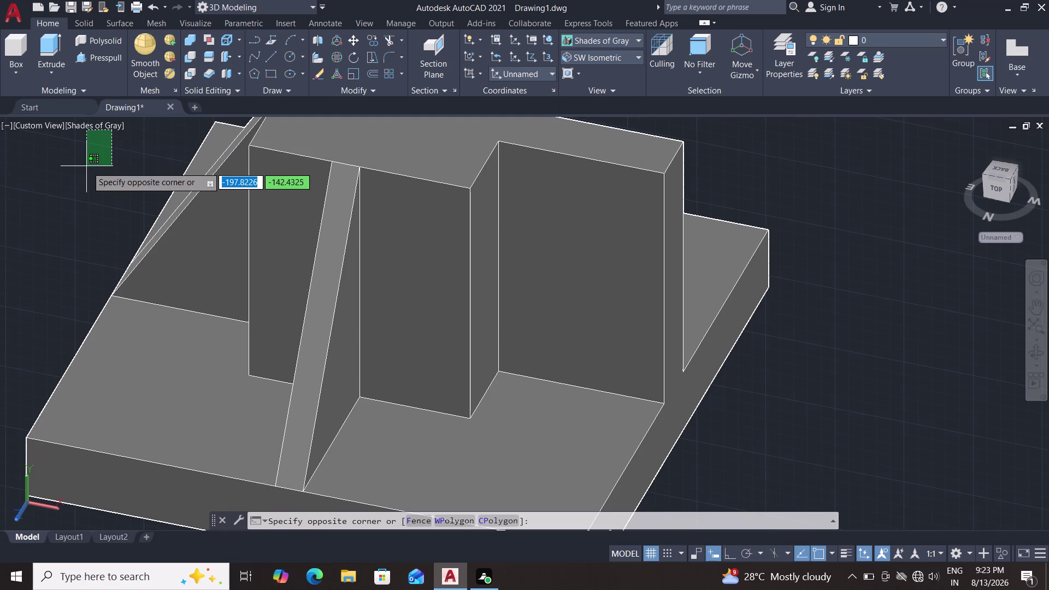
right_click(87, 166)
double_click(106, 174)
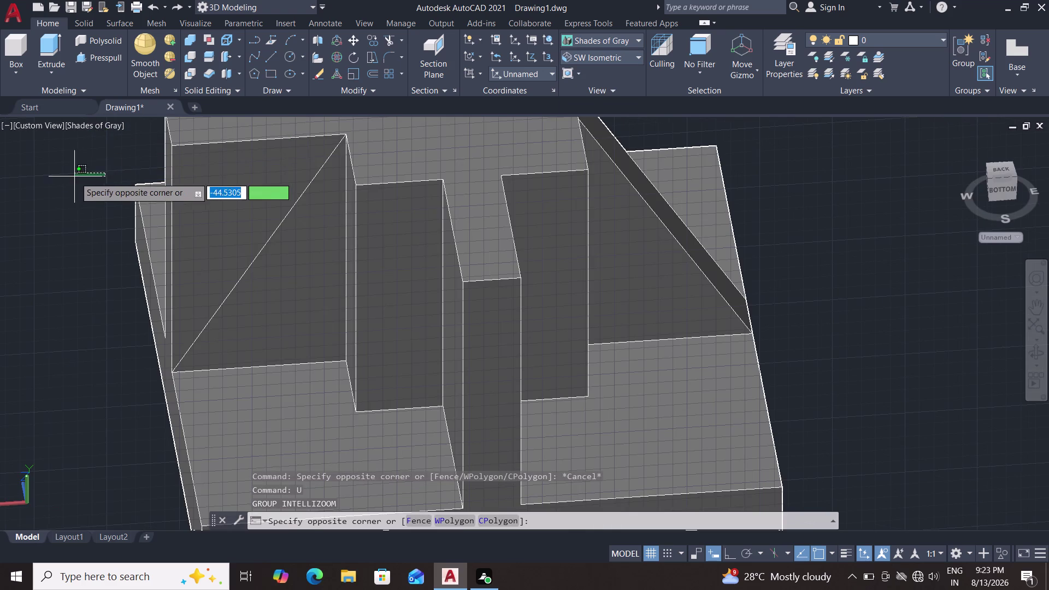
click(76, 176)
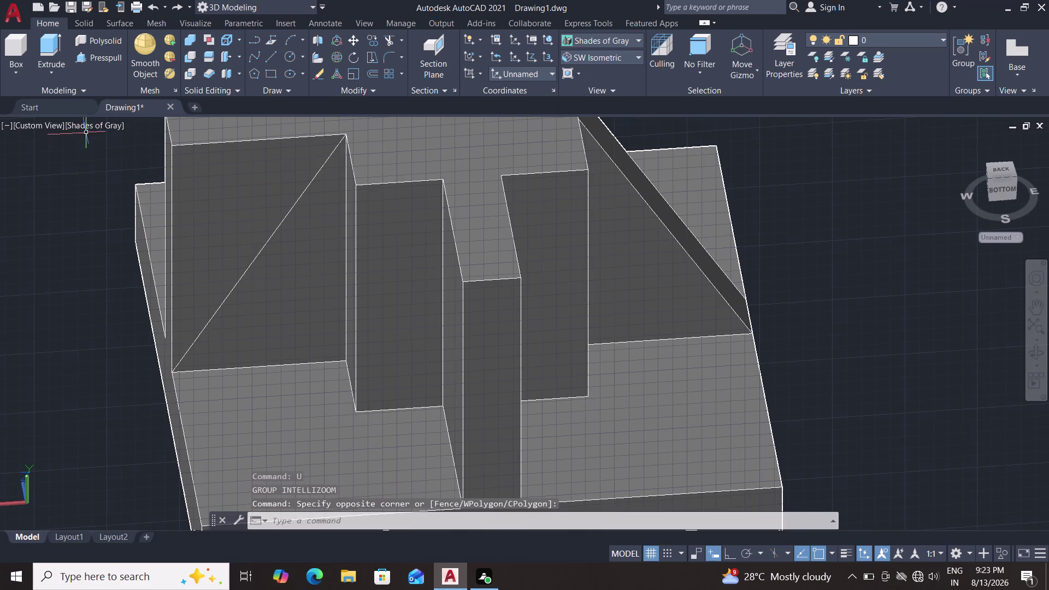
click(89, 126)
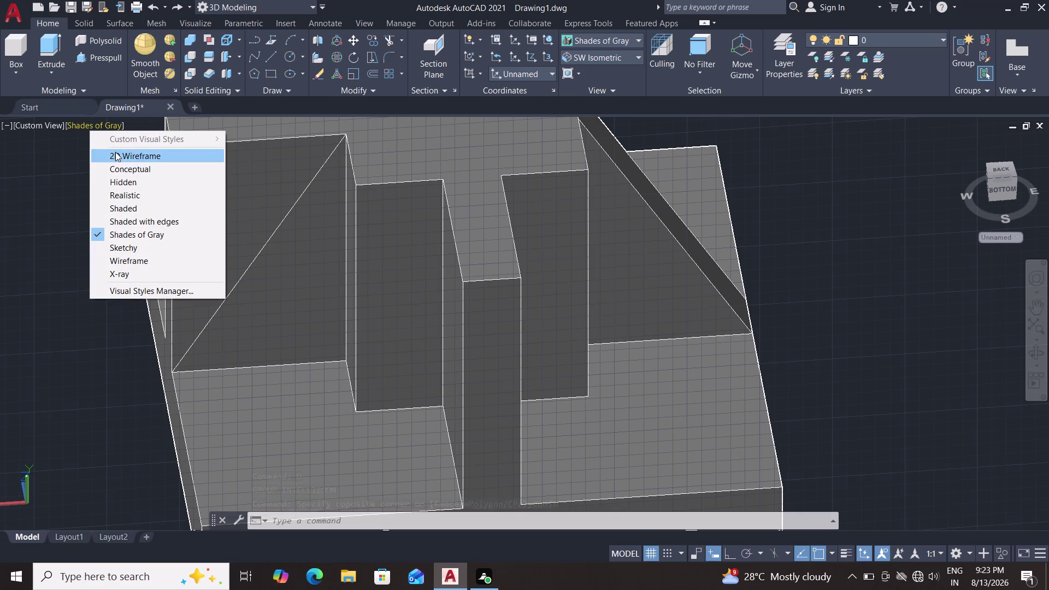
Switch the bracket's visual style from gray shading to 2D Wireframe.
double_click(115, 152)
scroll(up, 3)
scroll(down, 3)
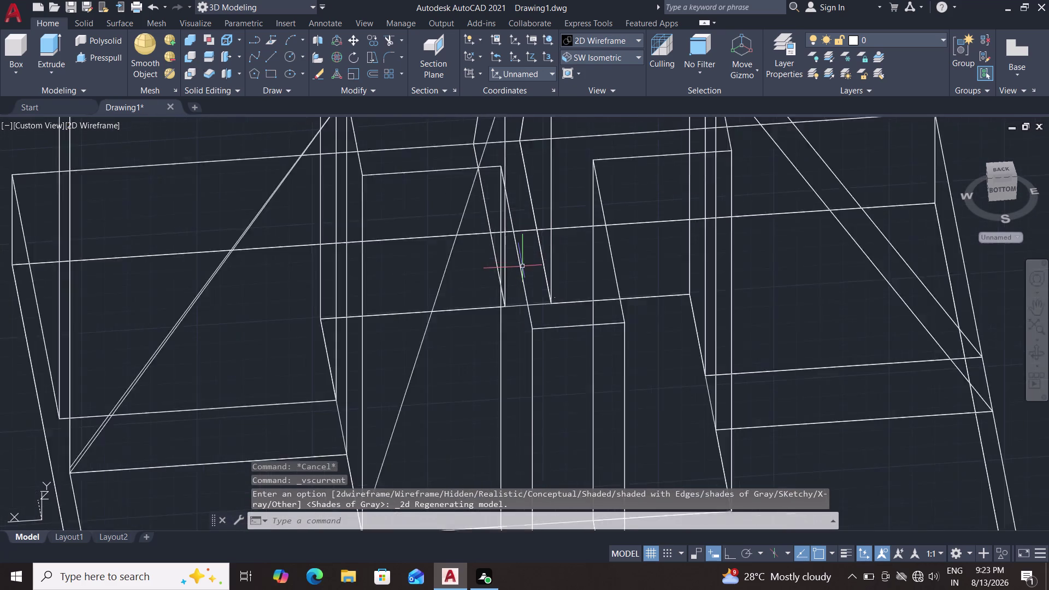
scroll(down, 3)
scroll(up, 3)
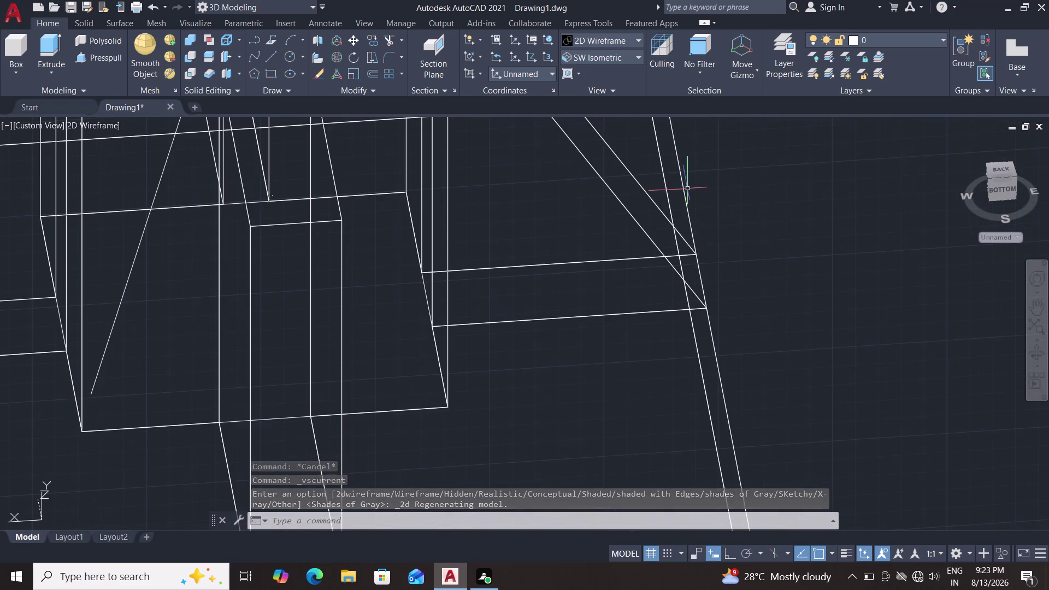
scroll(down, 3)
scroll(up, 3)
scroll(down, 3)
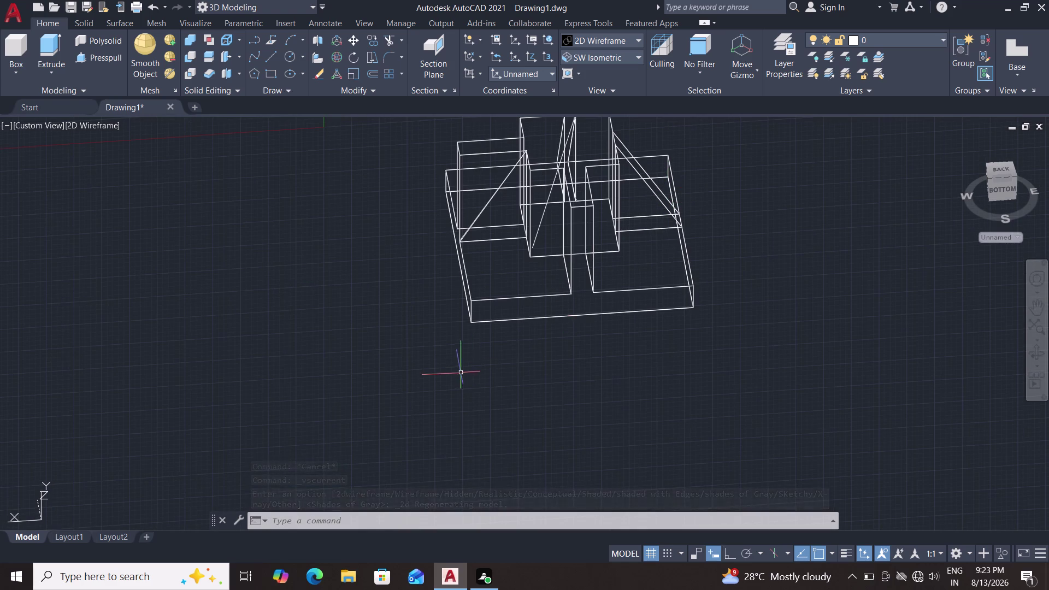
Pan and orbit the wireframe bracket to view it from another side.
middle_drag(459, 374, 458, 366)
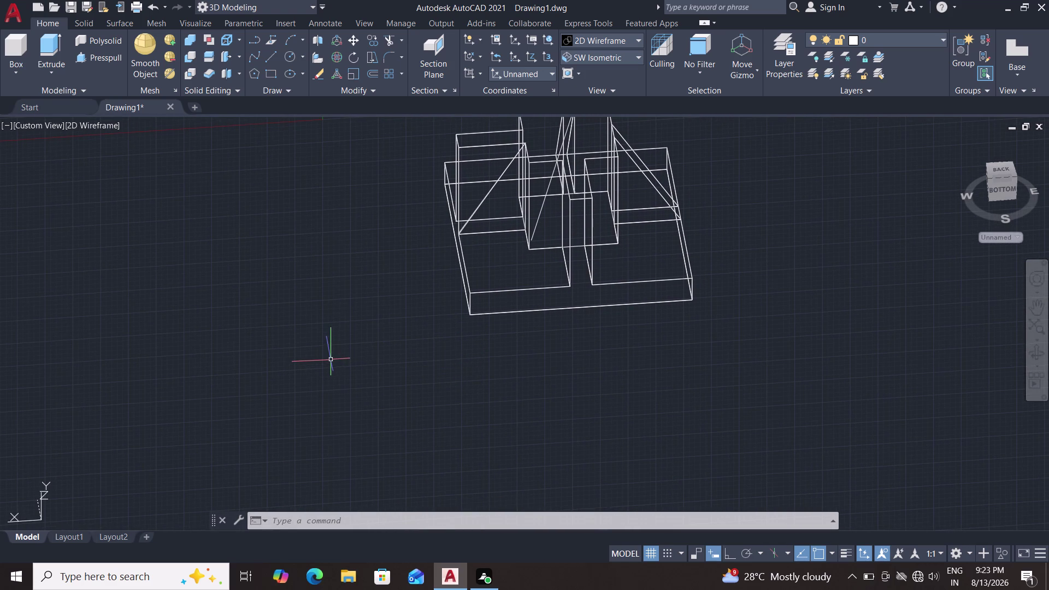
middle_drag(340, 360, 470, 388)
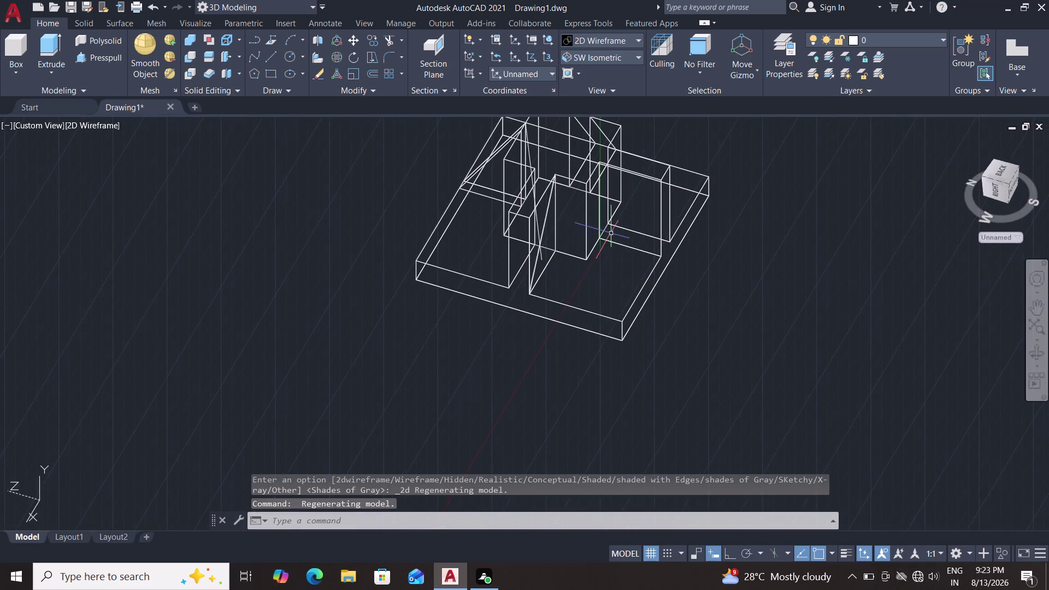
scroll(down, 3)
scroll(up, 3)
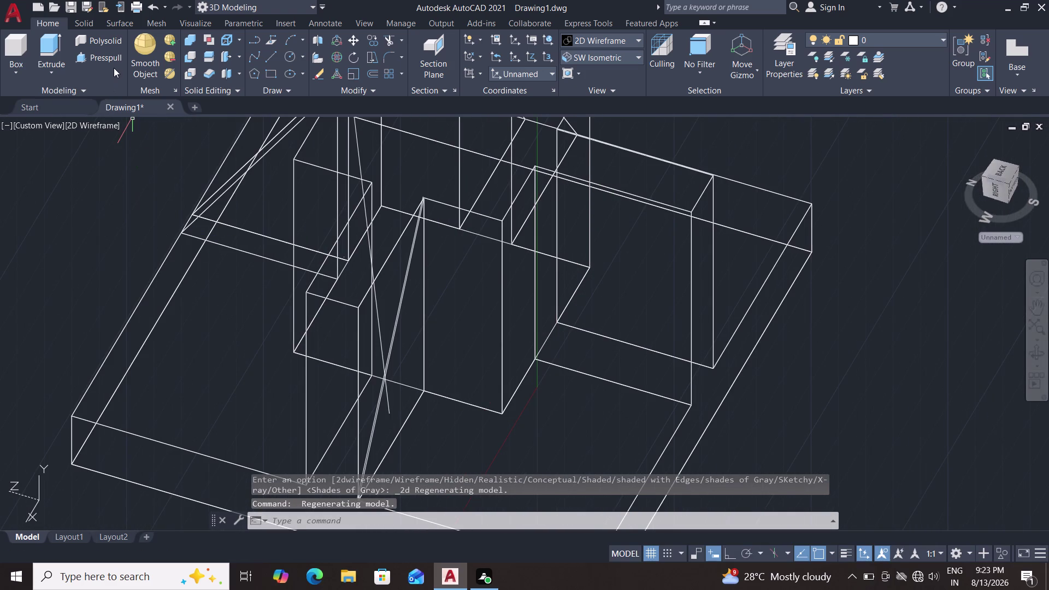
click(267, 65)
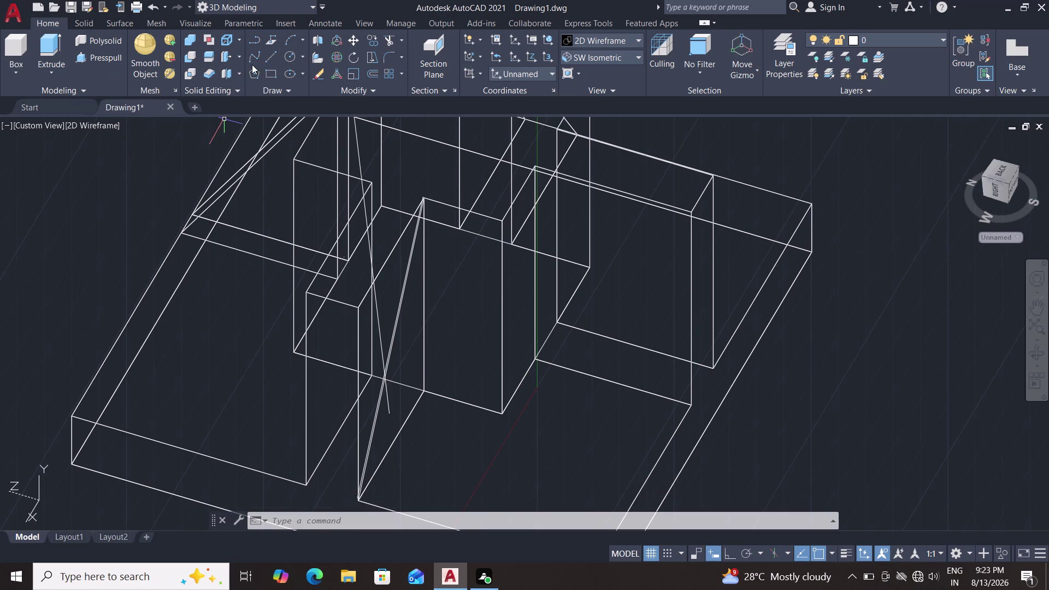
click(264, 55)
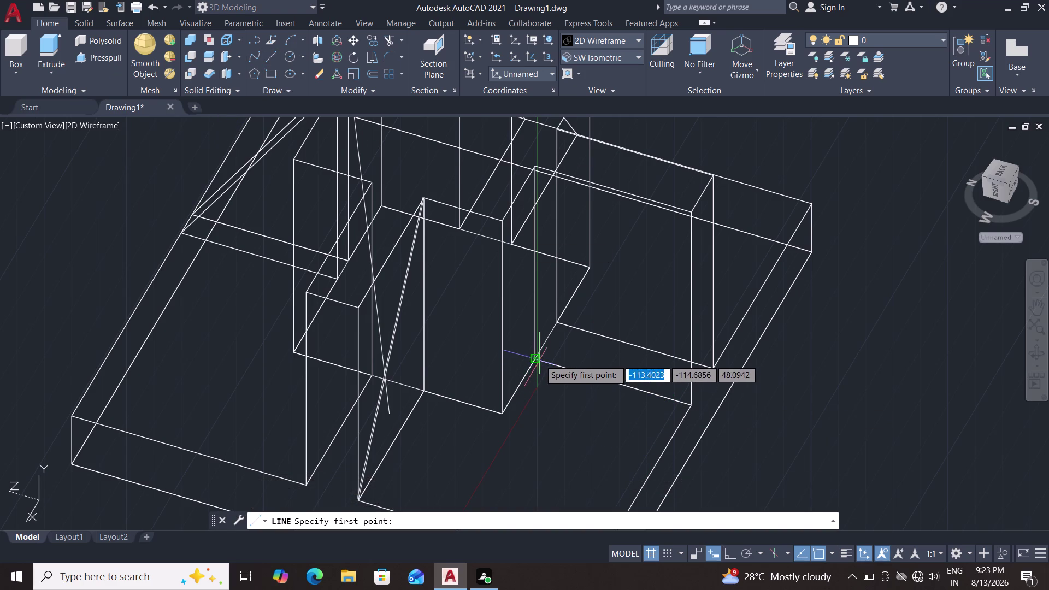
Draw a diagonal line from the face's lower corner to its upper corner.
double_click(533, 360)
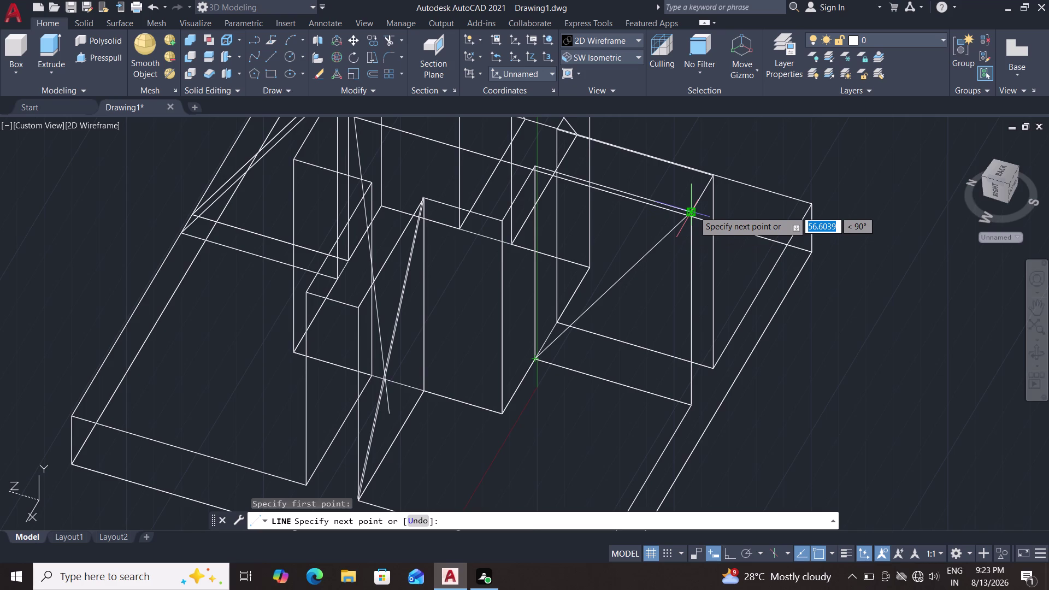
scroll(down, 3)
scroll(up, 3)
scroll(up, 3)
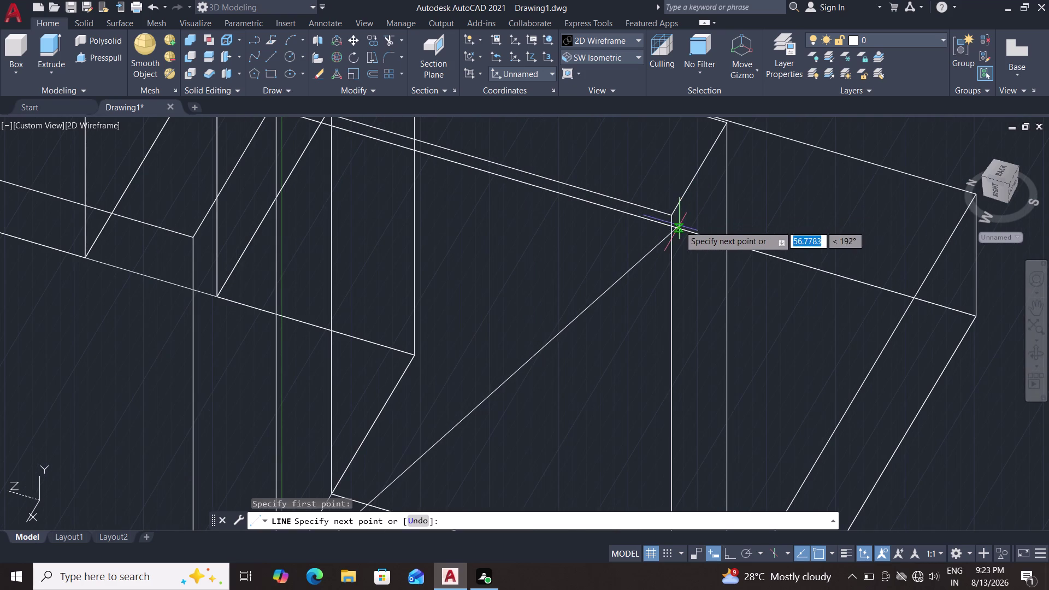
click(676, 216)
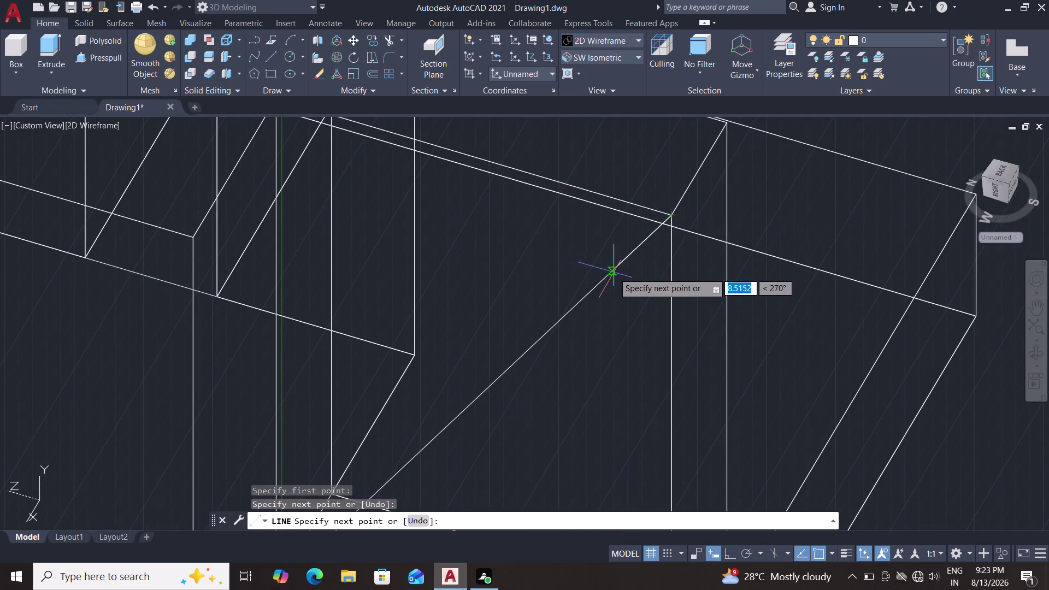
scroll(up, 3)
scroll(up, 3)
scroll(down, 3)
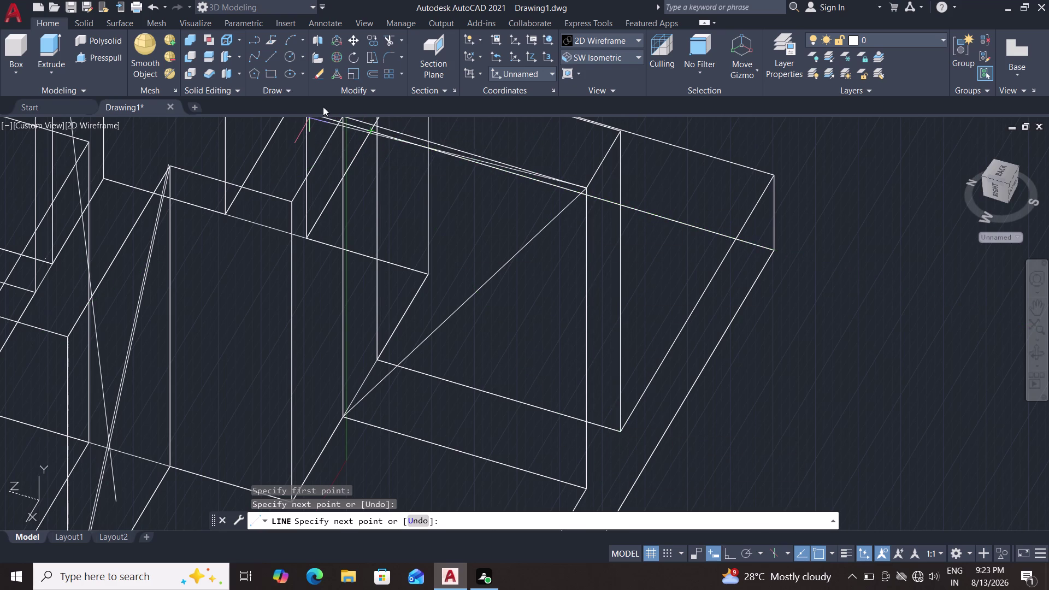
scroll(up, 3)
scroll(down, 3)
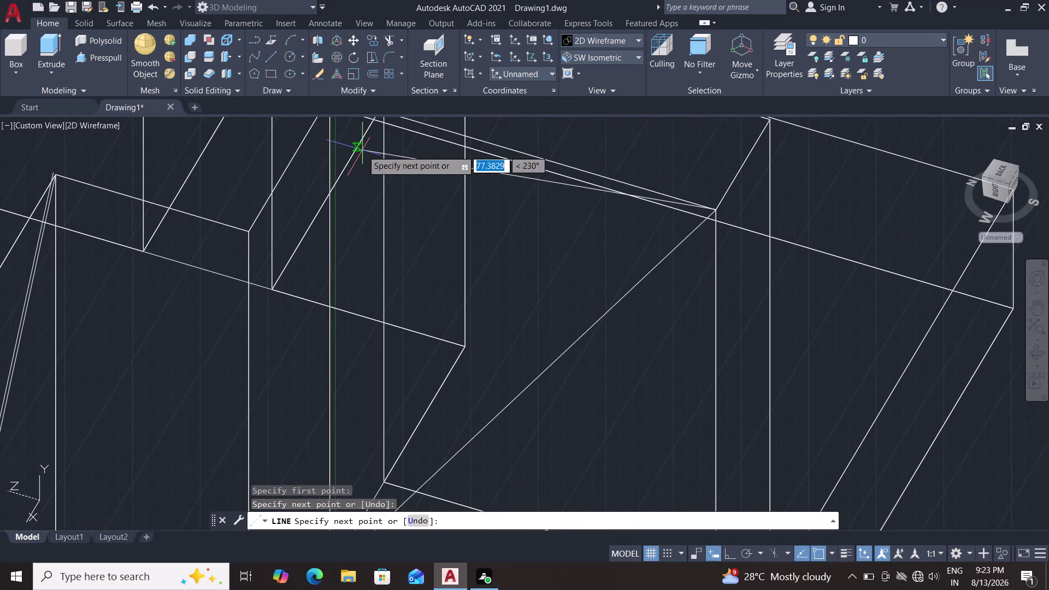
scroll(up, 3)
scroll(down, 3)
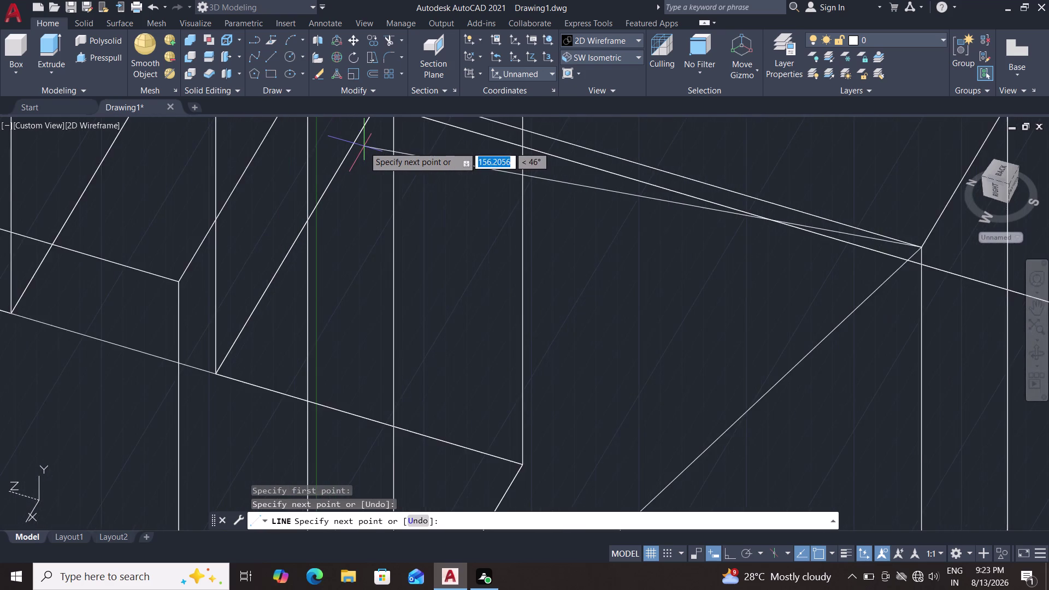
scroll(down, 3)
scroll(up, 3)
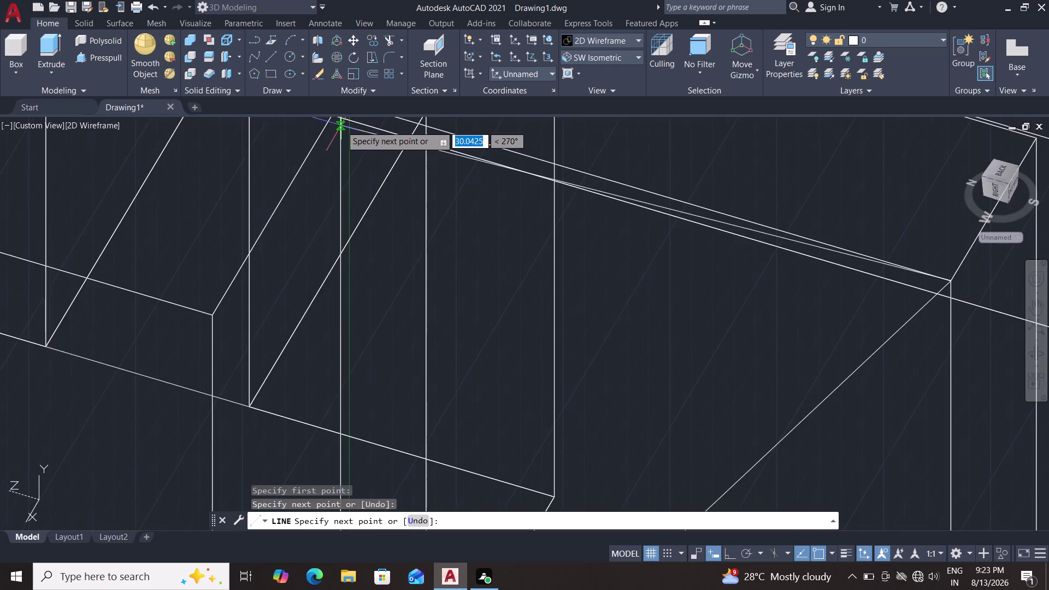
scroll(up, 3)
scroll(down, 3)
scroll(up, 3)
scroll(up, 3)
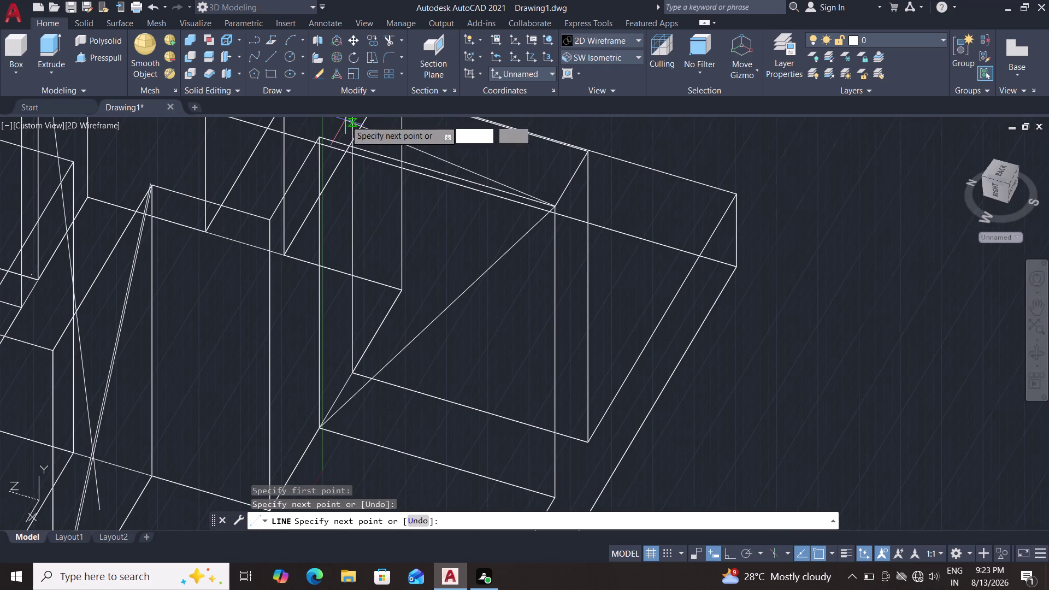
Continue the lines through the top corner and another face's lower corner, then cancel.
click(318, 134)
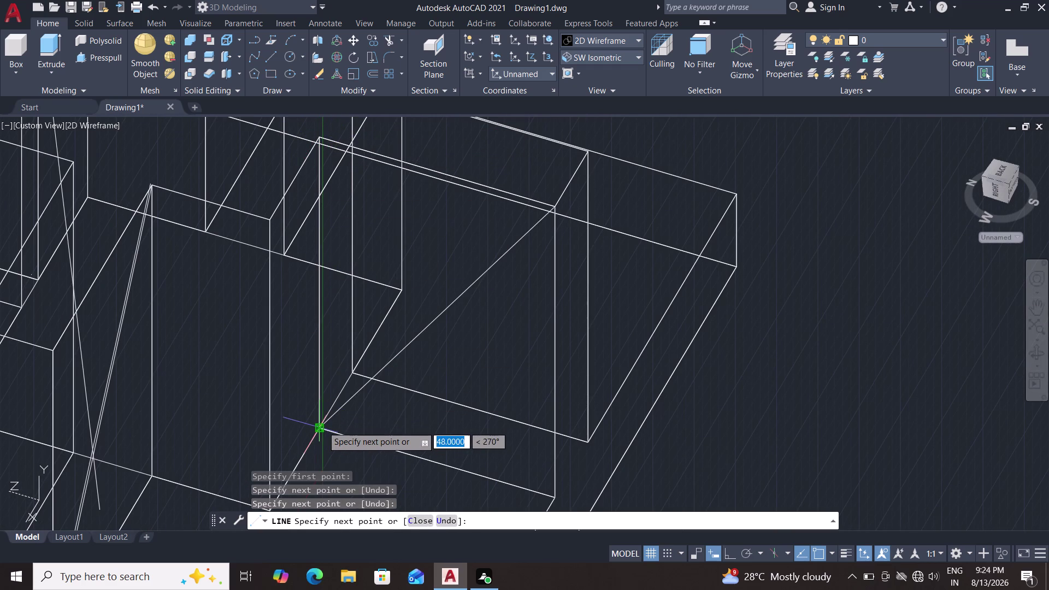
click(322, 426)
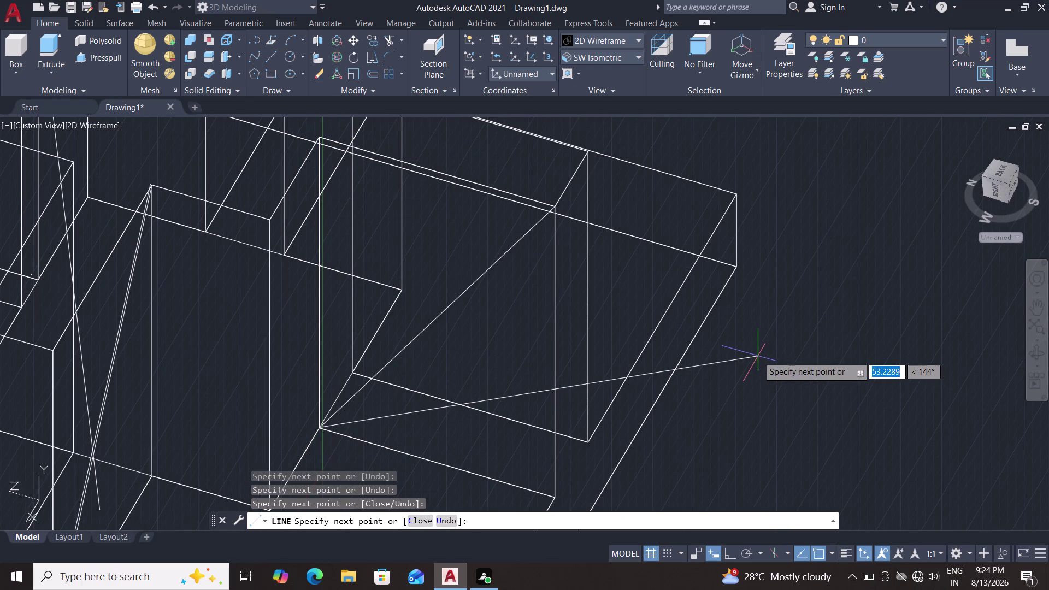
key(Escape)
scroll(up, 3)
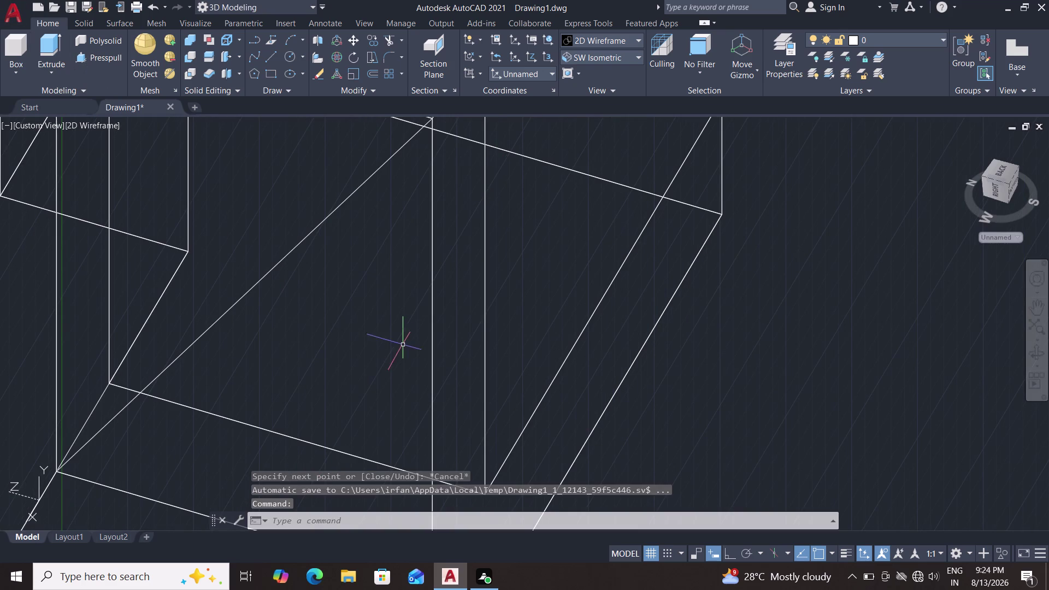
click(108, 58)
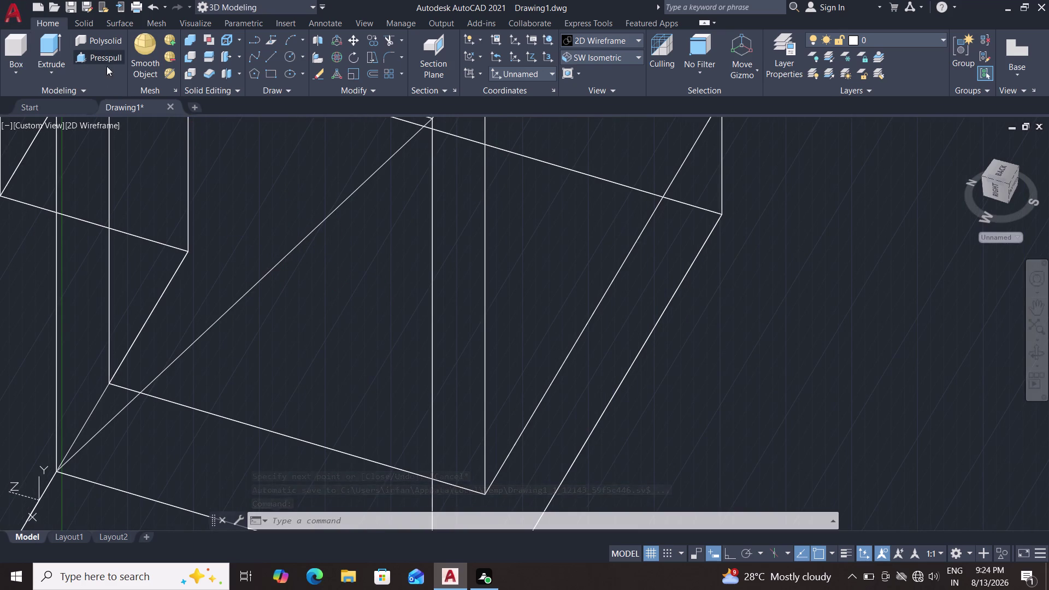
scroll(up, 3)
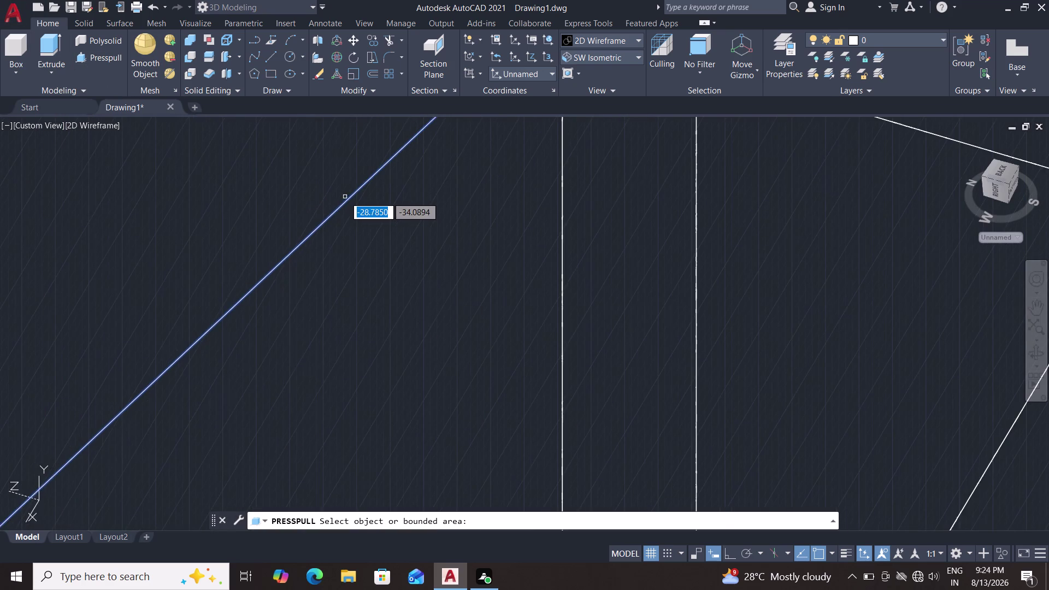
scroll(up, 3)
scroll(down, 3)
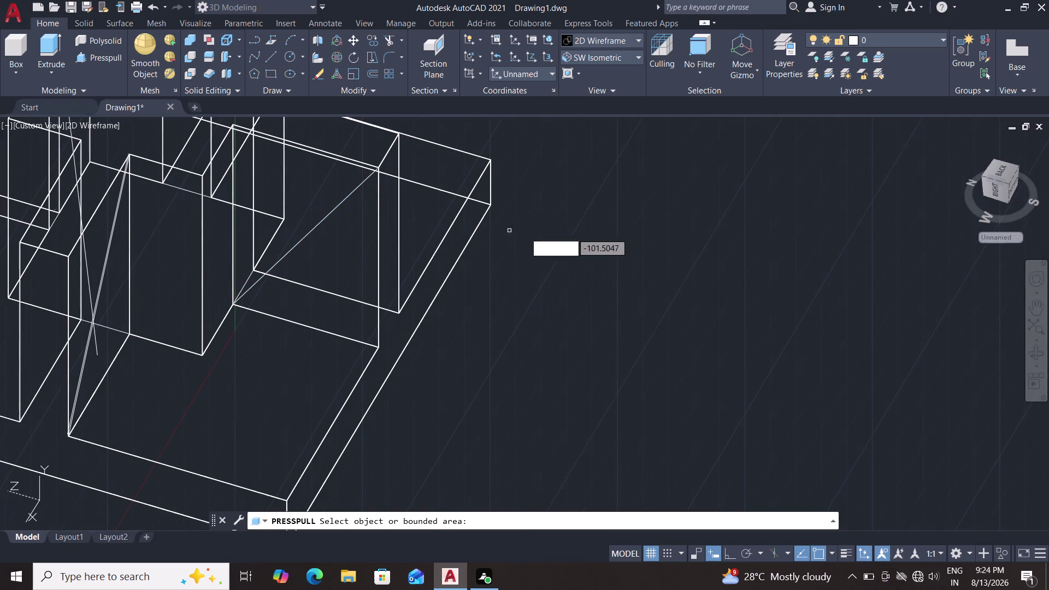
scroll(up, 3)
middle_drag(562, 243, 498, 257)
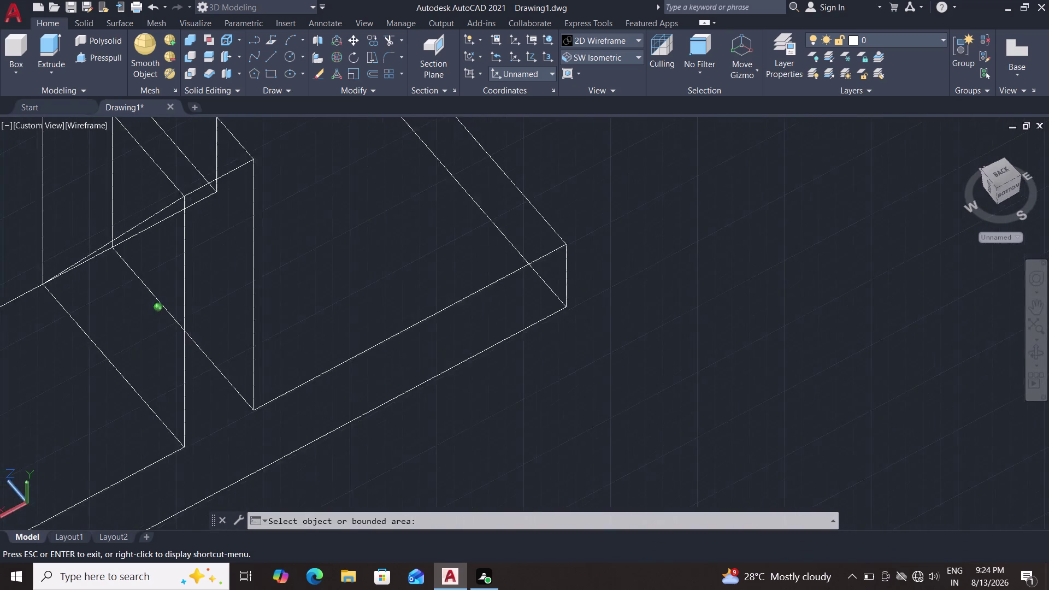
middle_drag(498, 257, 323, 255)
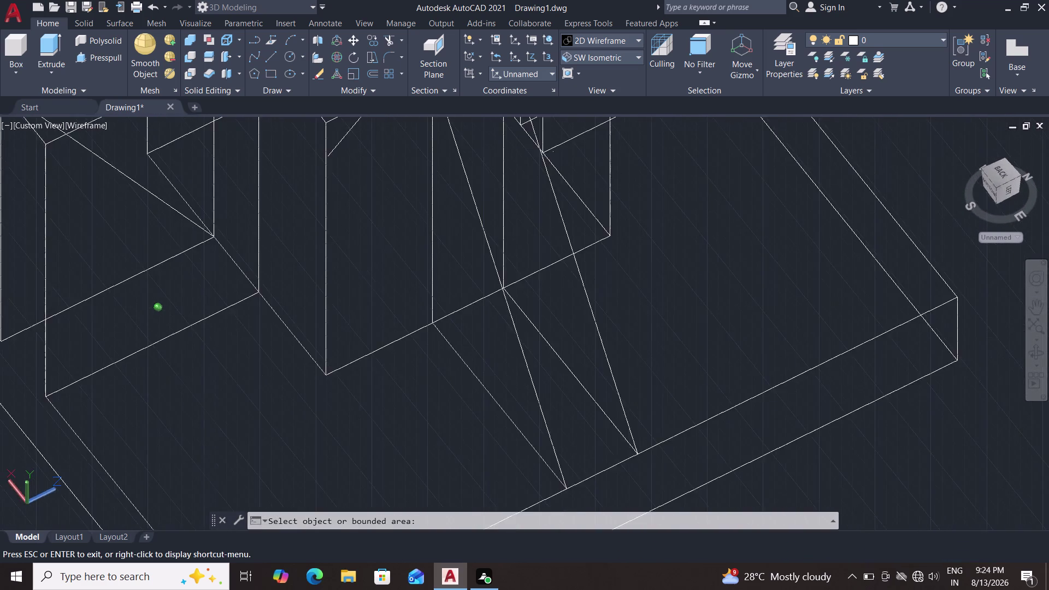
middle_drag(323, 255, 405, 266)
middle_drag(435, 274, 535, 283)
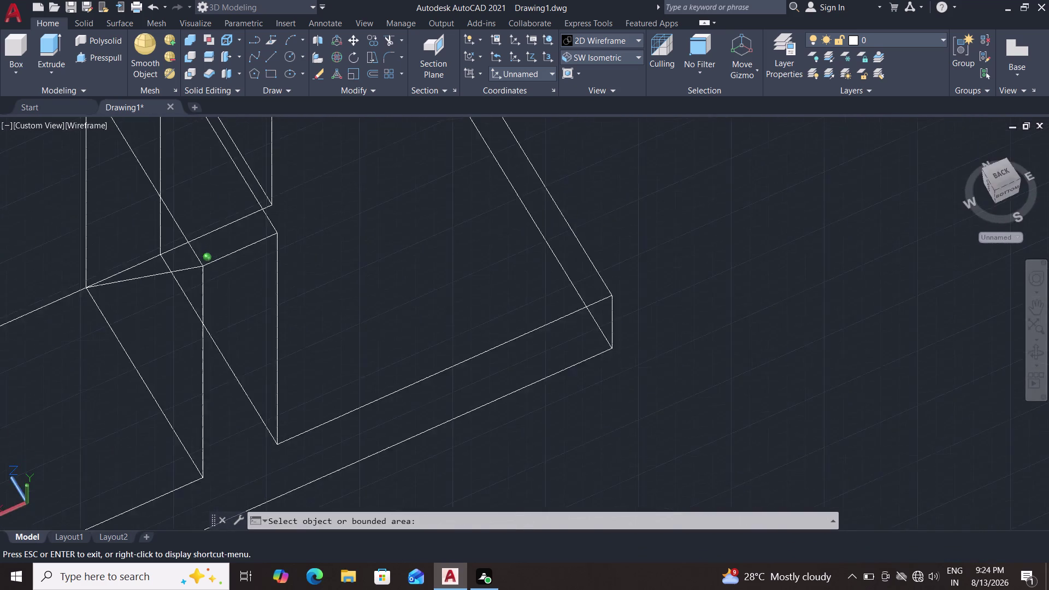
middle_drag(535, 283, 590, 273)
scroll(down, 3)
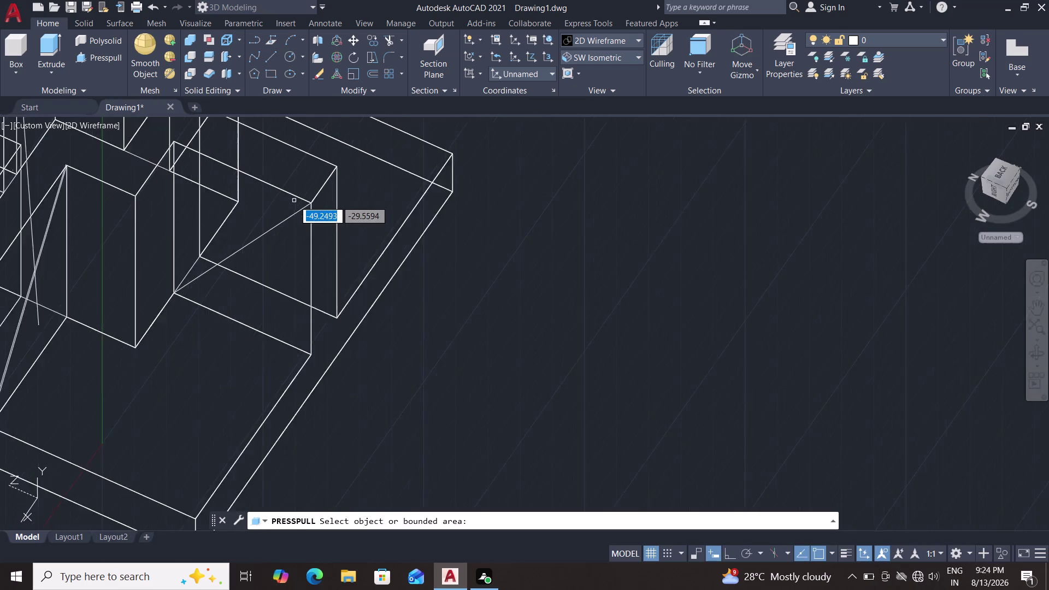
scroll(down, 3)
scroll(up, 3)
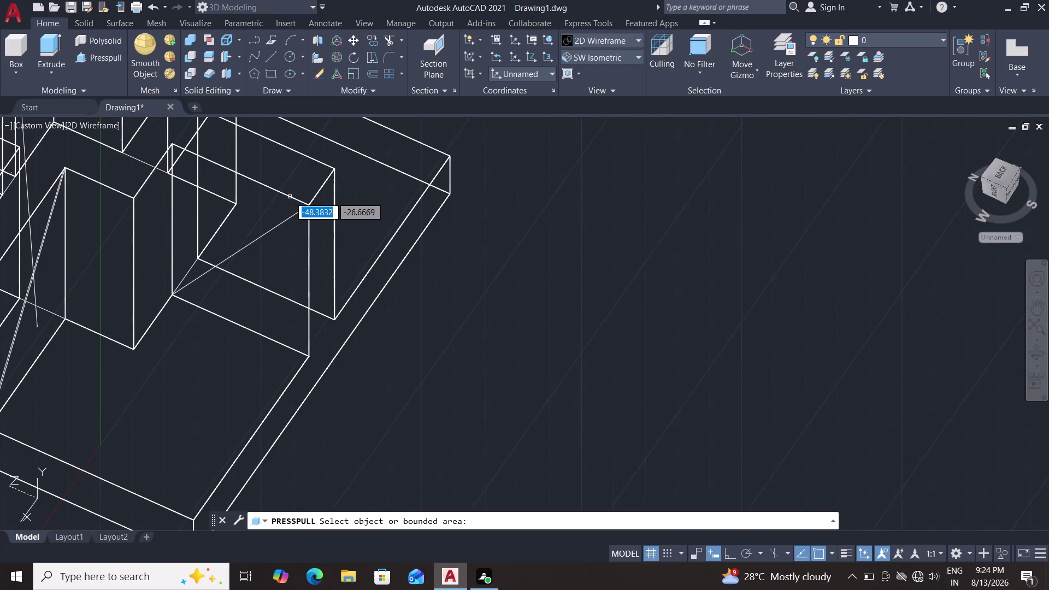
key(Escape)
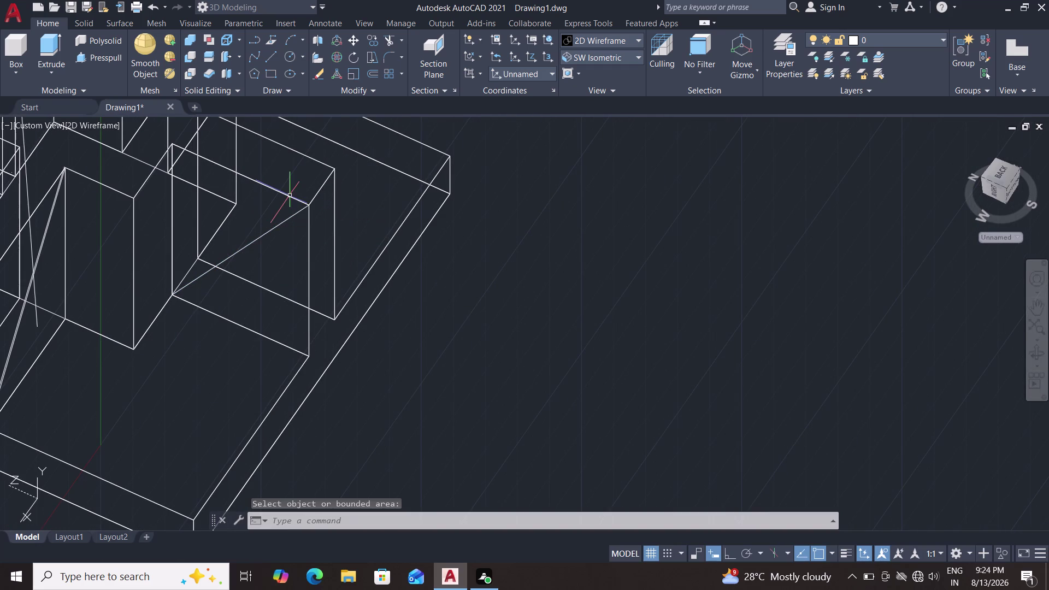
click(291, 199)
Select the triangle's top line, then clear the mistaken selection.
click(341, 246)
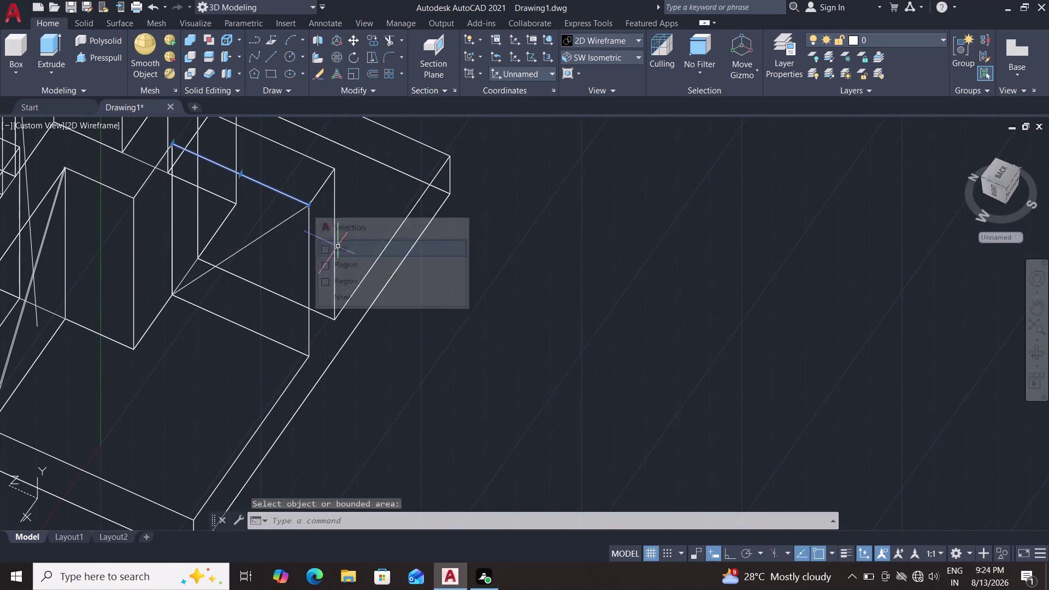
click(267, 235)
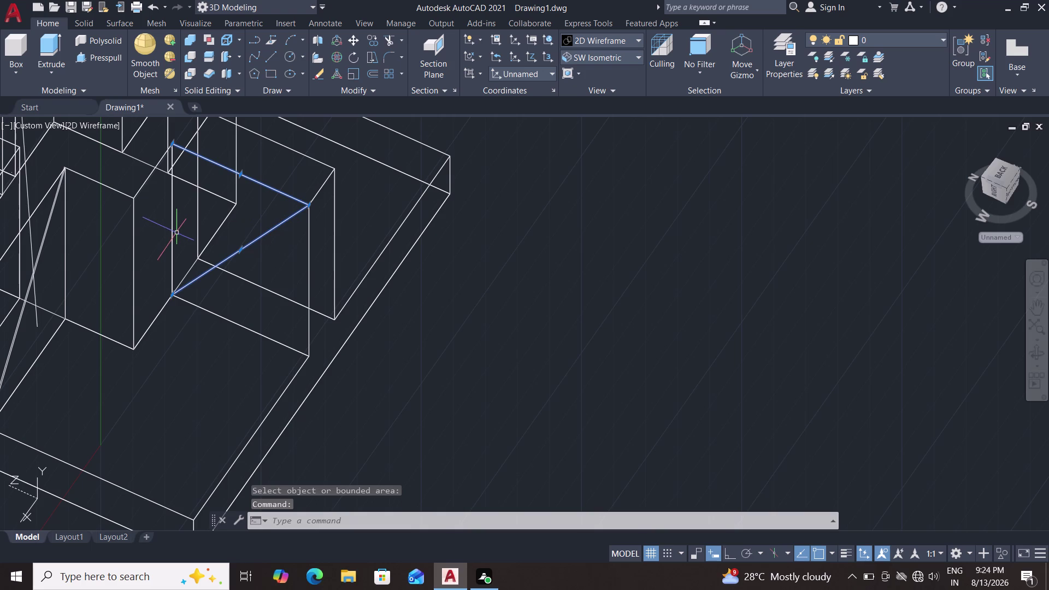
click(175, 236)
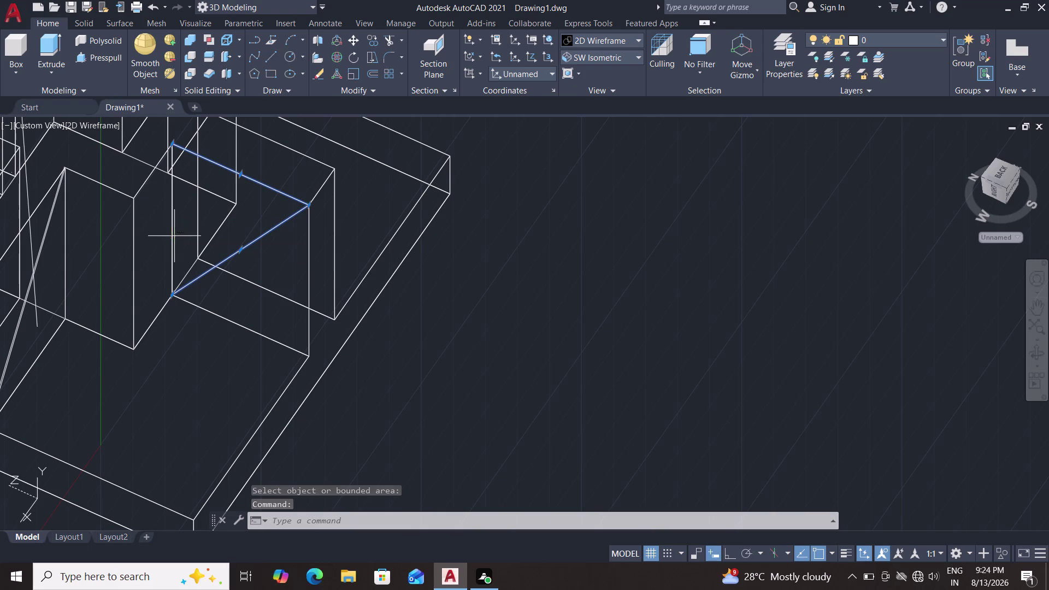
double_click(170, 234)
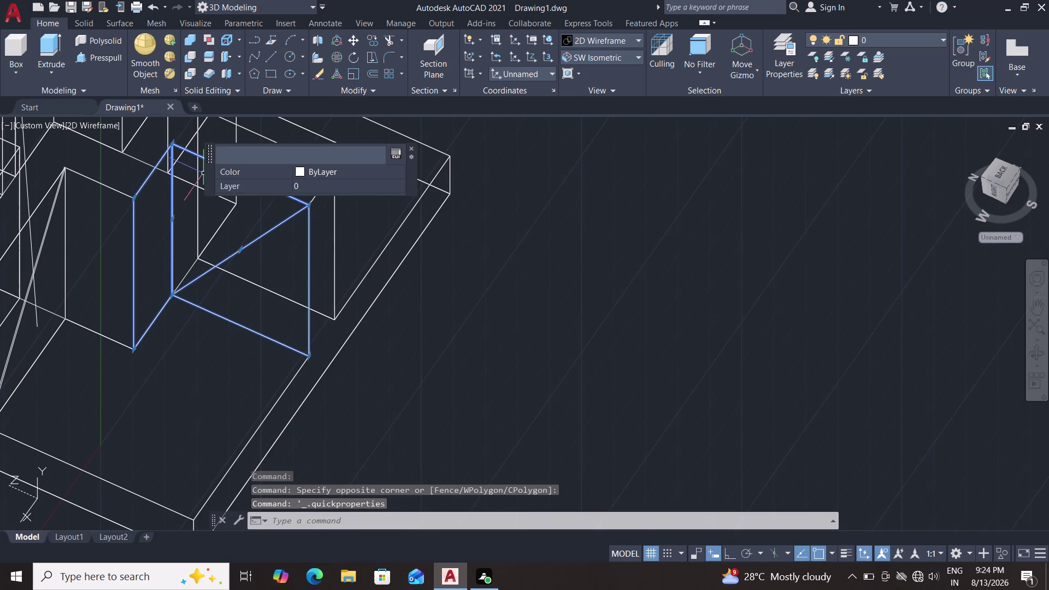
key(Escape)
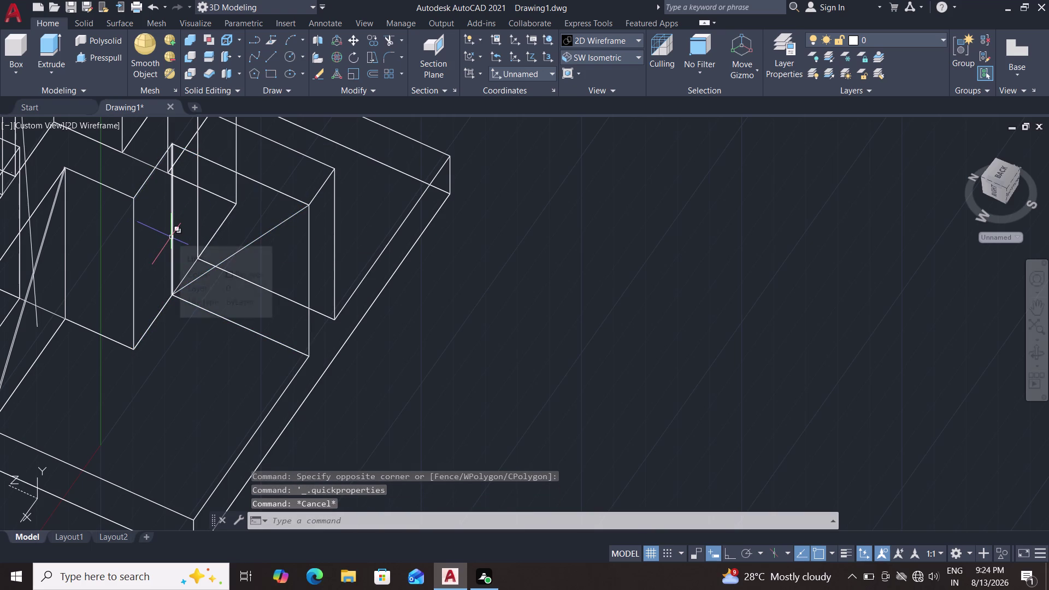
Select all three triangle lines and join them into one 3D polyline.
click(172, 237)
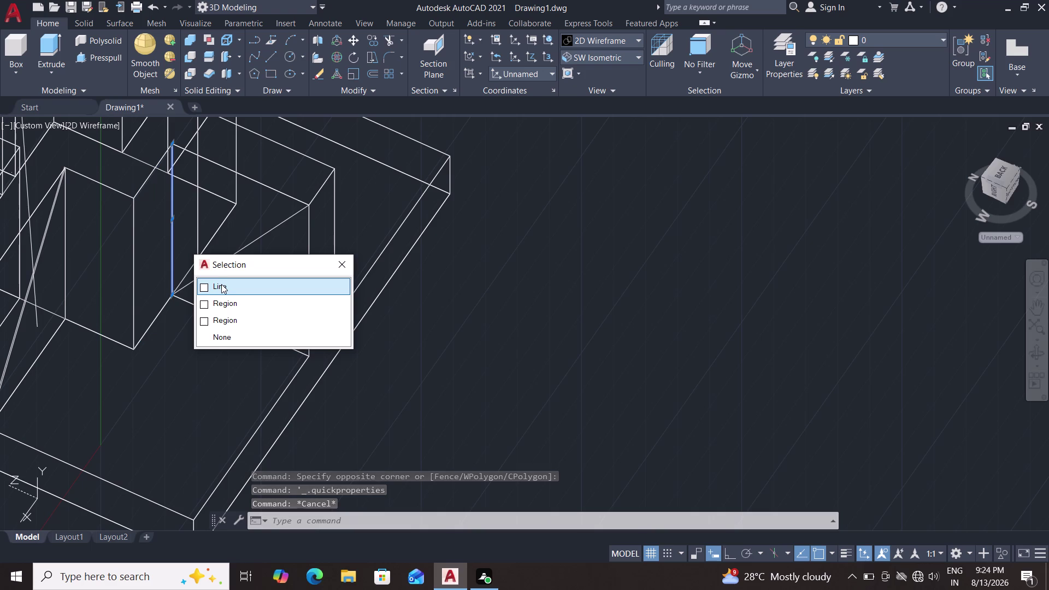
click(230, 287)
click(227, 257)
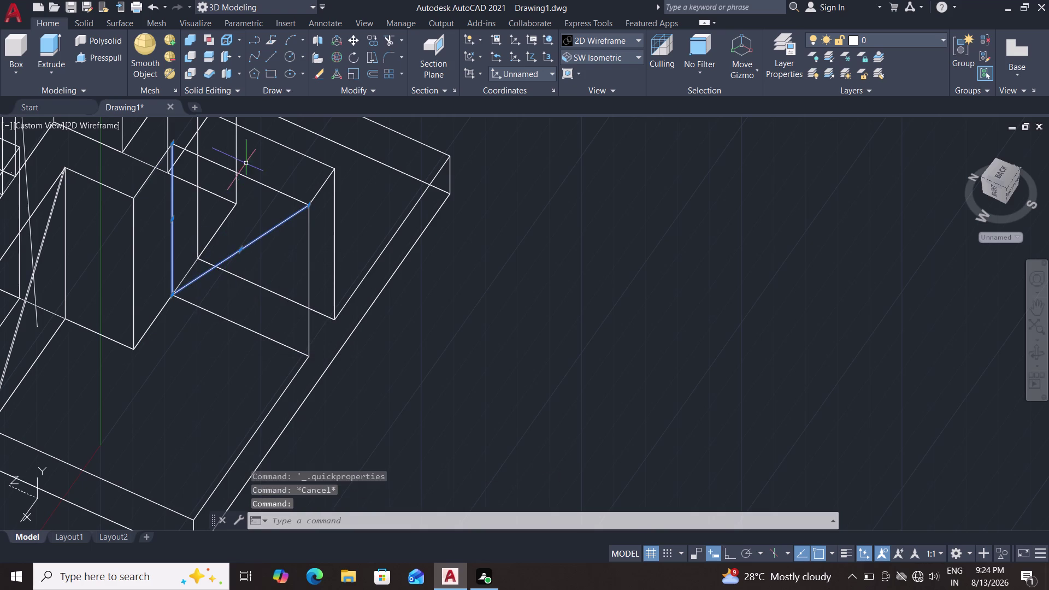
double_click(246, 177)
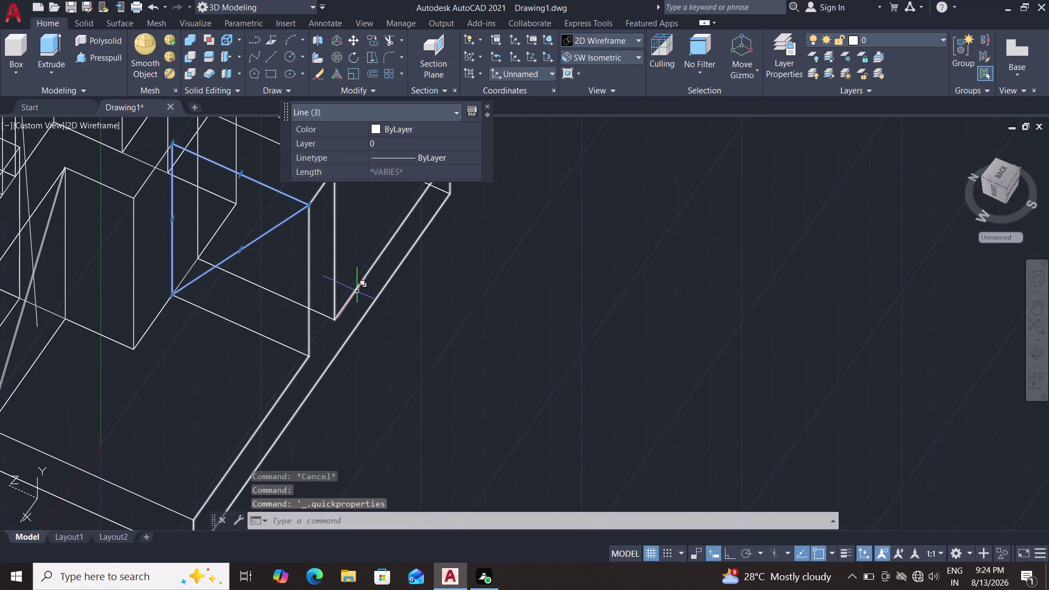
key(j)
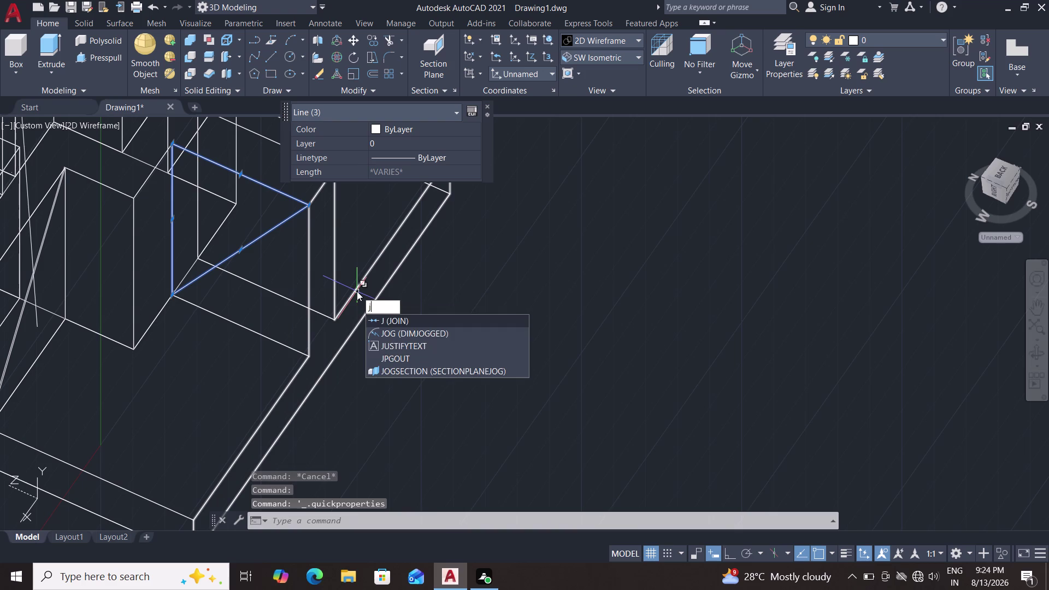
key(Return)
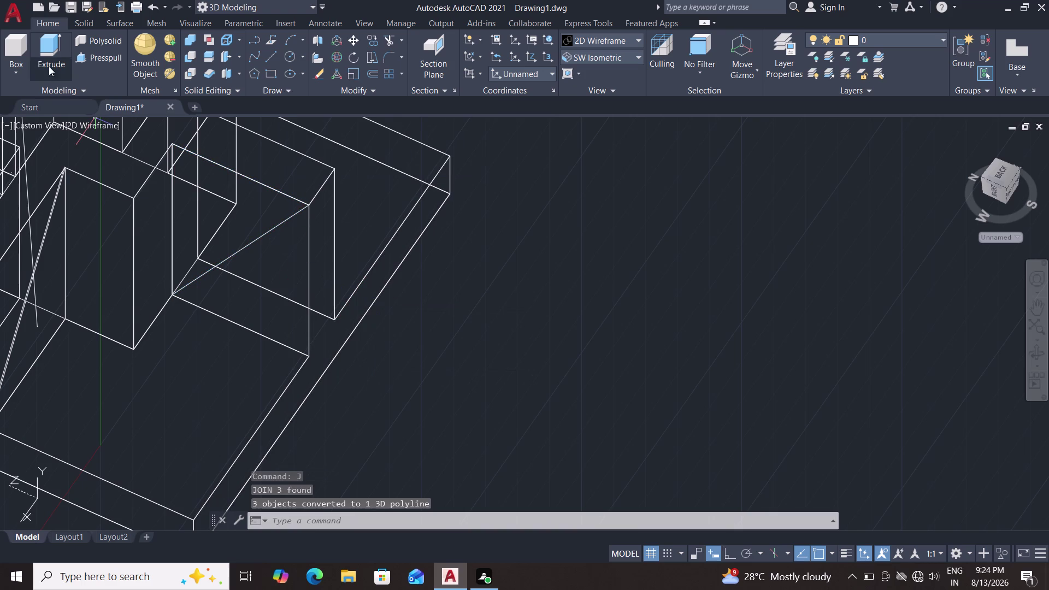
click(80, 58)
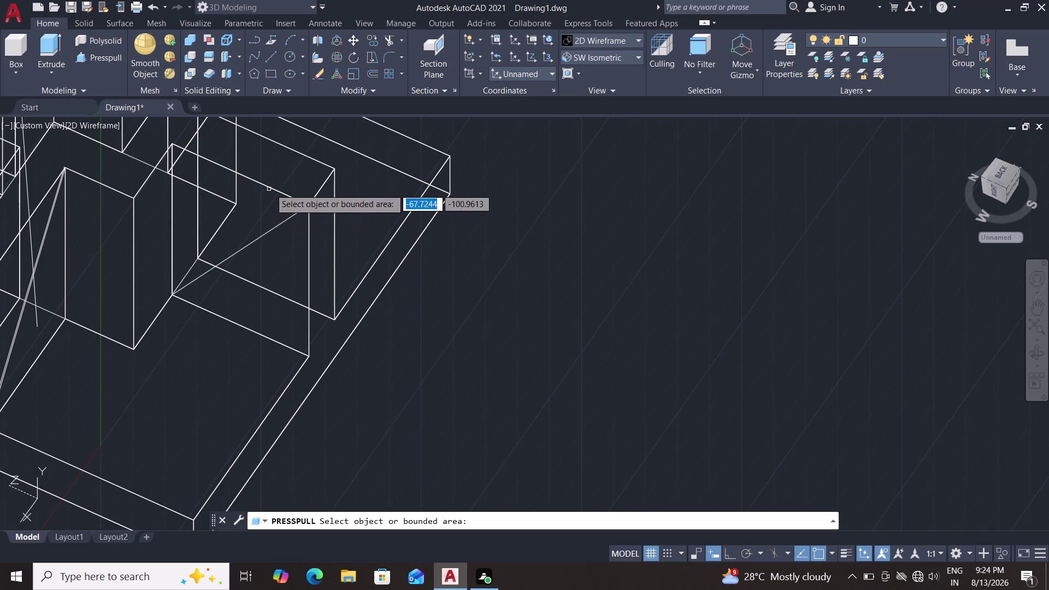
Try press-pulling the triangular area, then cancel the attempt.
click(293, 214)
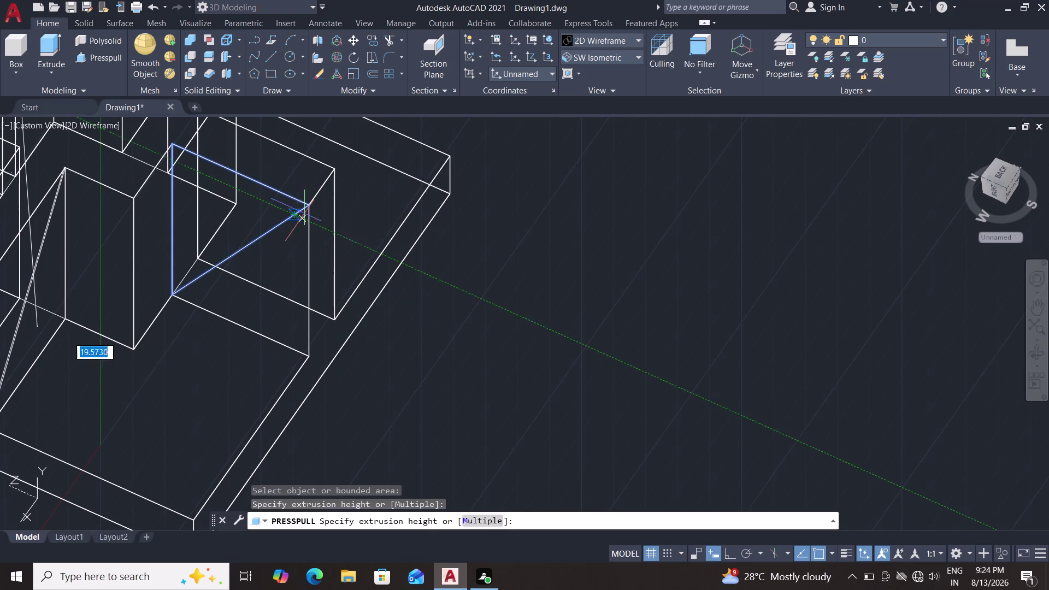
scroll(up, 3)
scroll(down, 3)
scroll(down, 3)
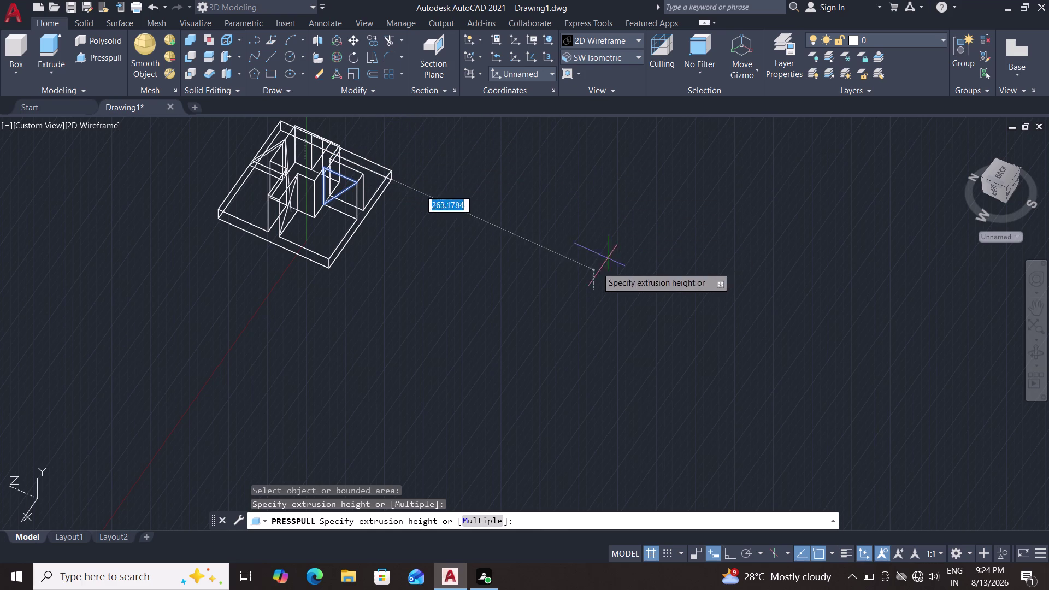
key(Escape)
scroll(down, 3)
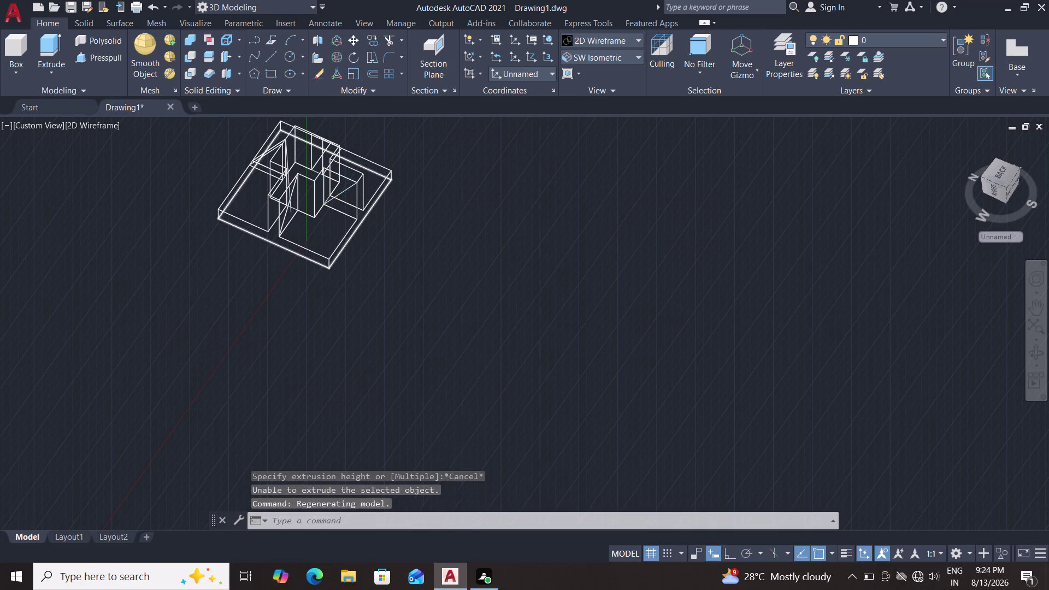
scroll(up, 3)
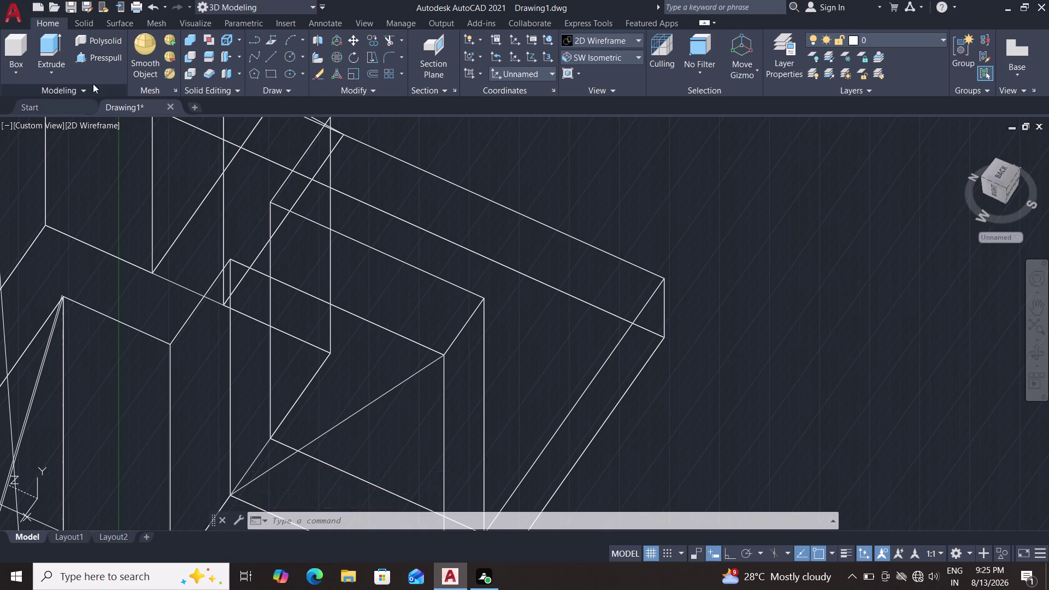
Retry the press-pull inside the triangle outline, then bring up the visual styles list.
double_click(102, 53)
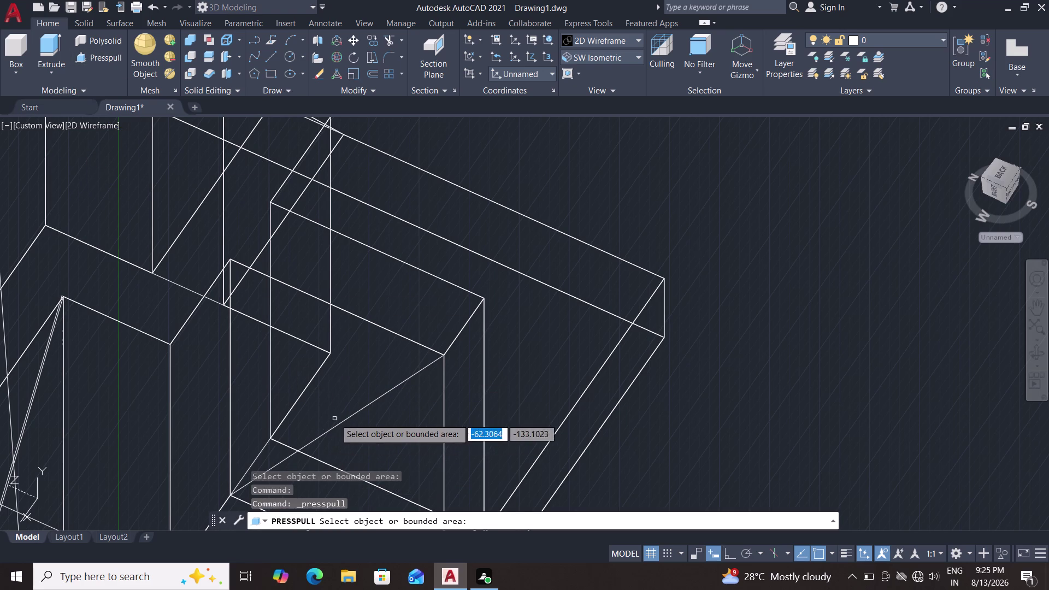
click(345, 422)
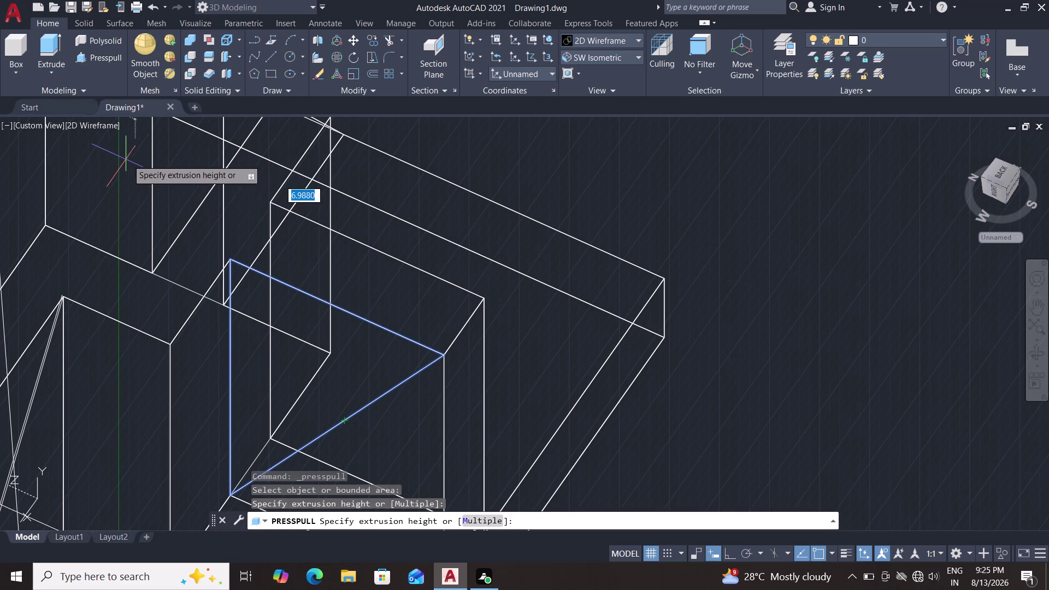
right_click(144, 165)
click(158, 178)
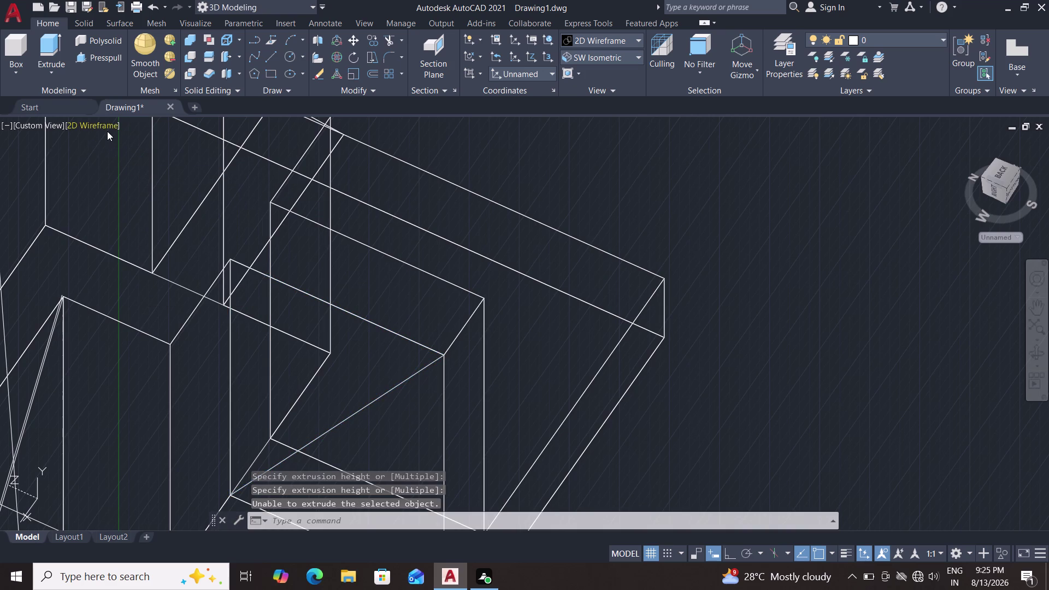
click(107, 130)
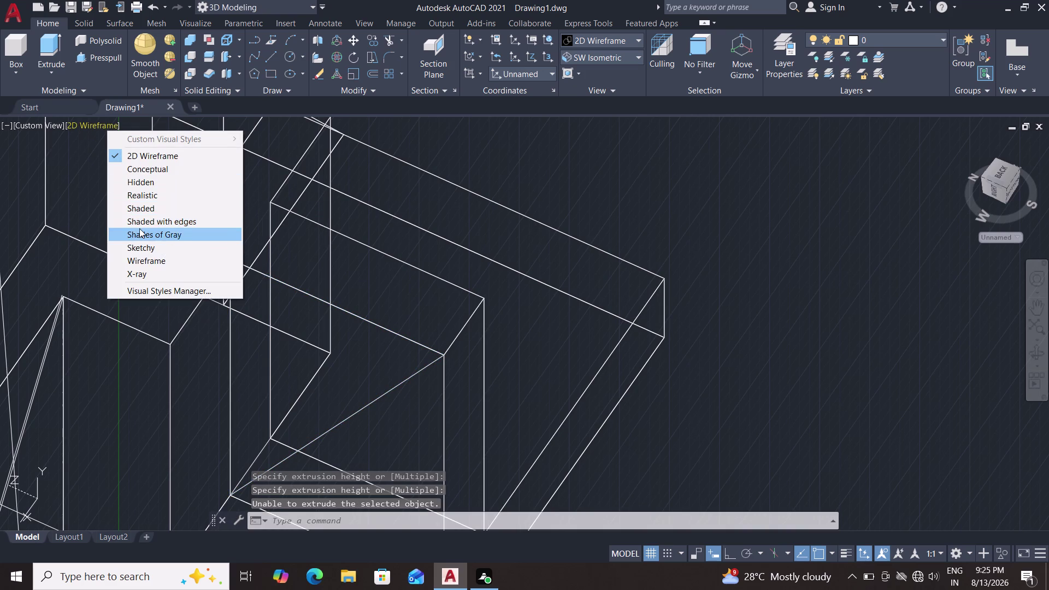
click(139, 229)
scroll(up, 3)
scroll(down, 3)
scroll(down, 3)
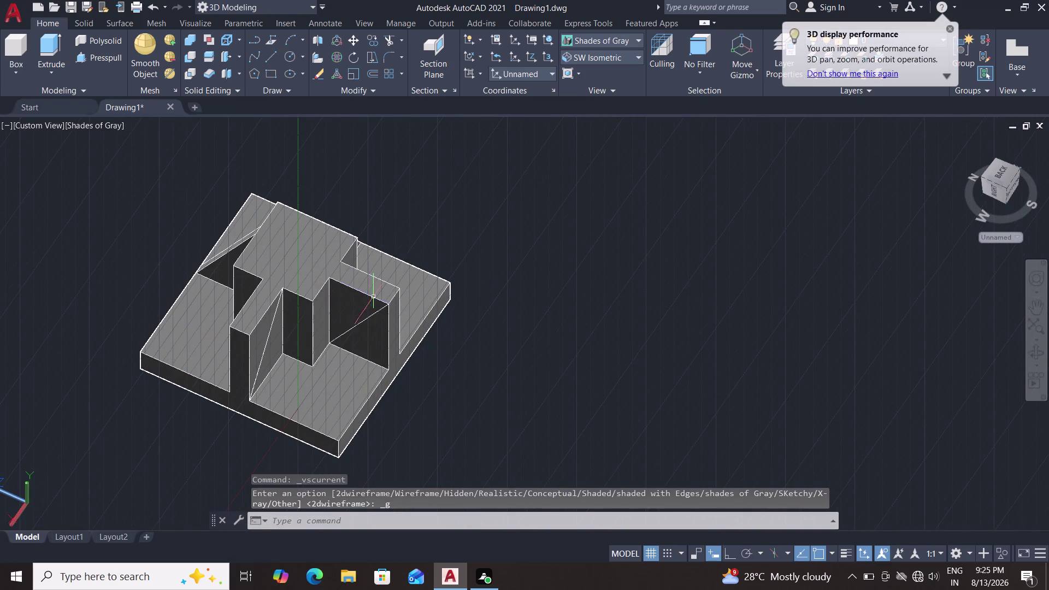
scroll(up, 3)
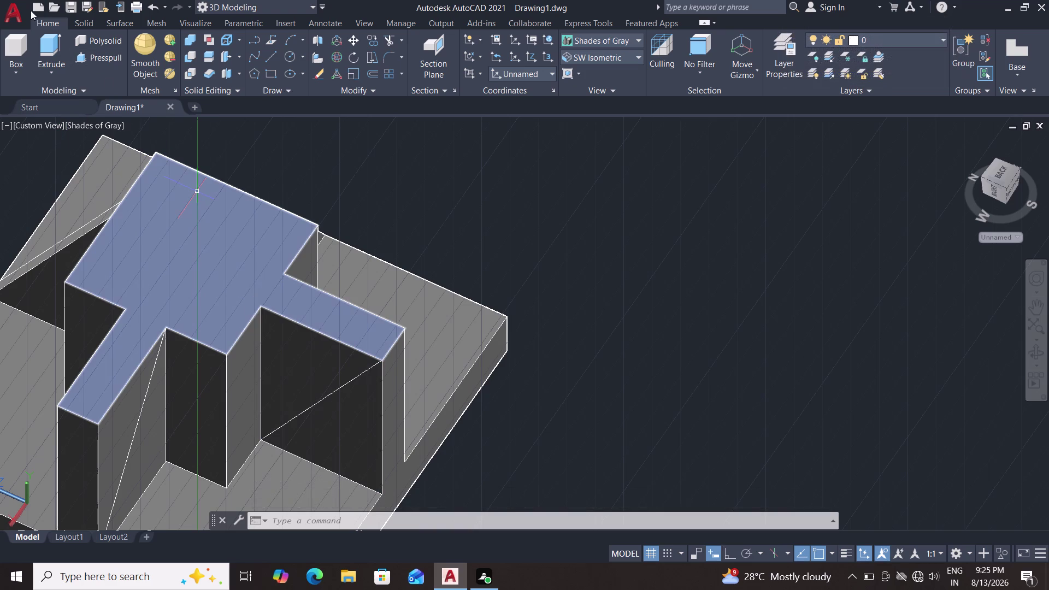
click(106, 57)
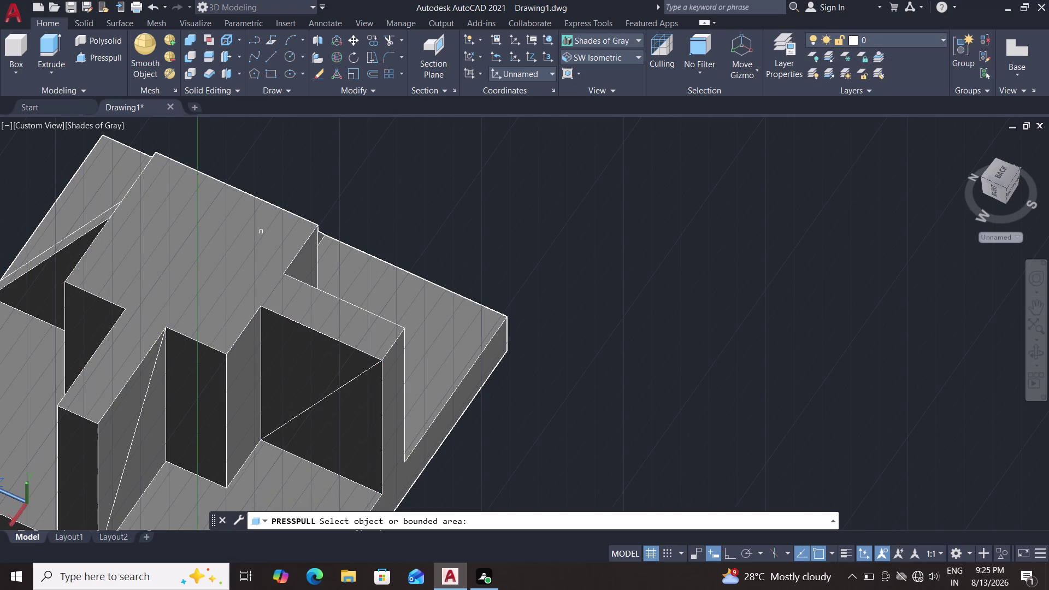
click(356, 381)
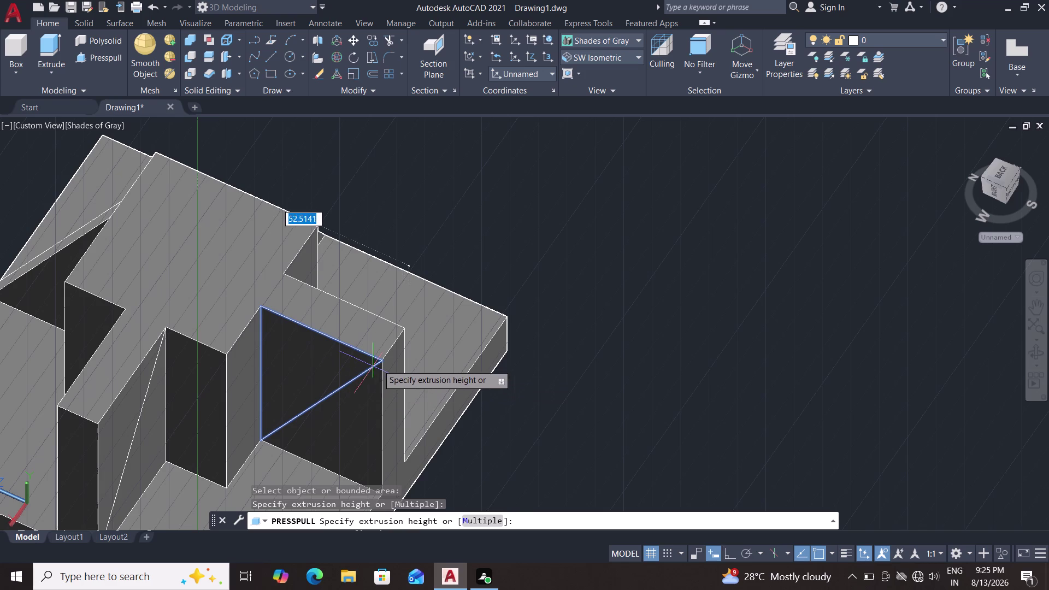
right_click(567, 263)
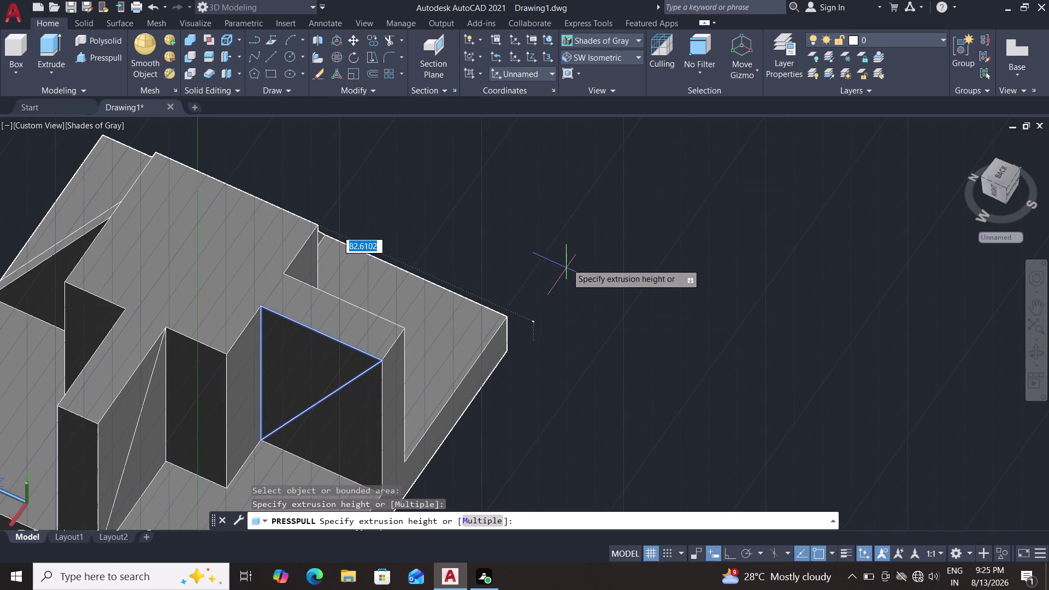
click(621, 272)
scroll(up, 3)
scroll(down, 3)
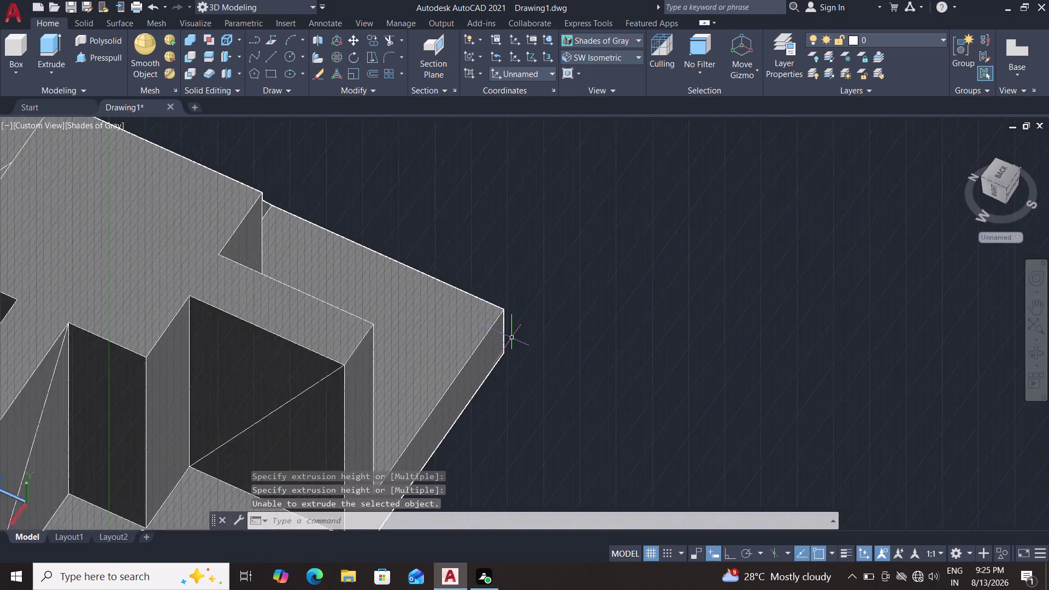
scroll(down, 3)
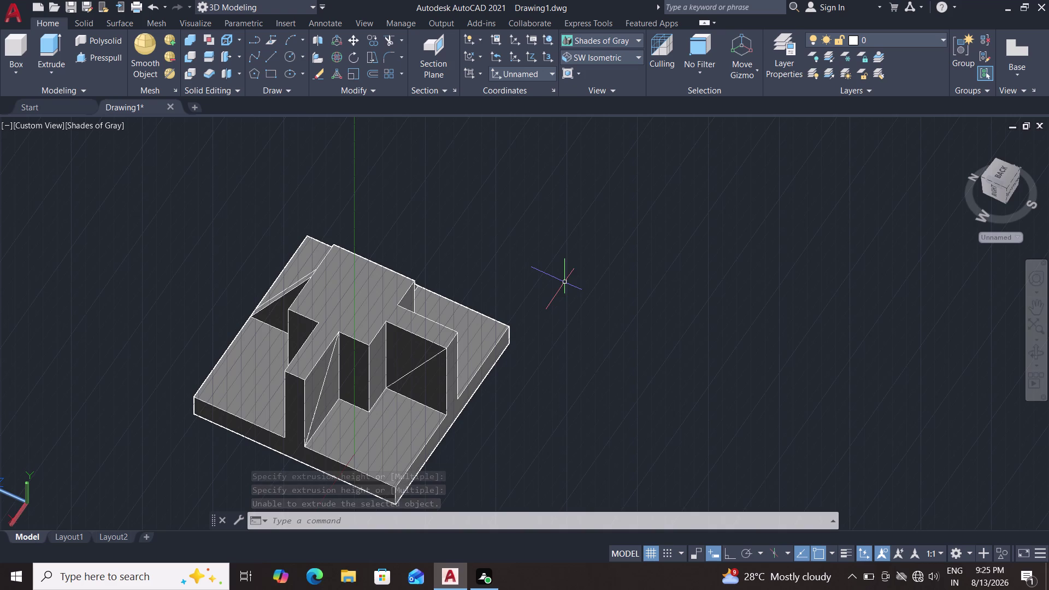
key(ctrl+z)
Delete the stray regions on the triangle face and the bracket face.
click(298, 371)
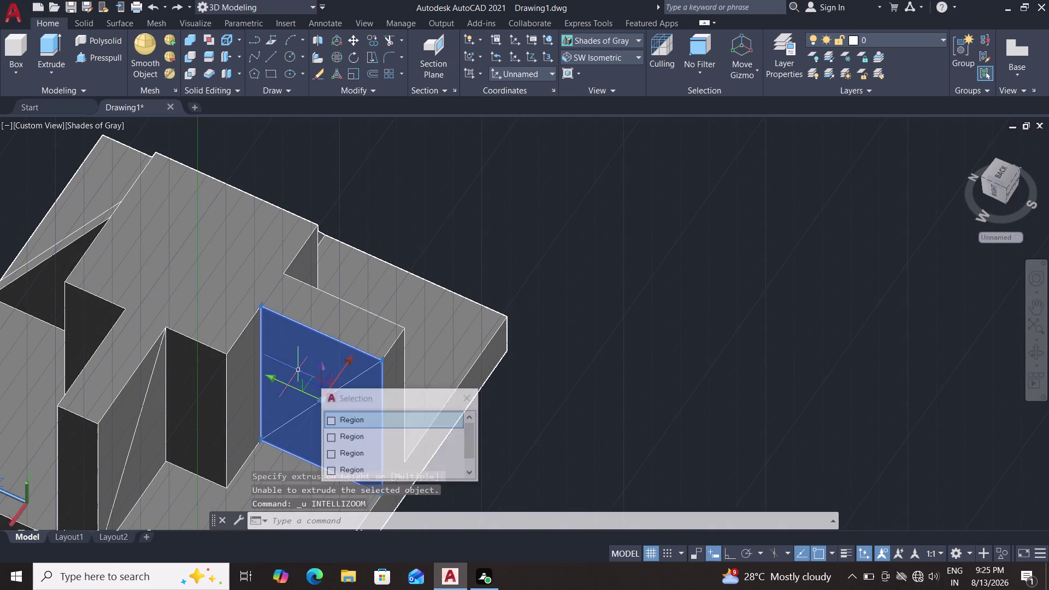
key(Delete)
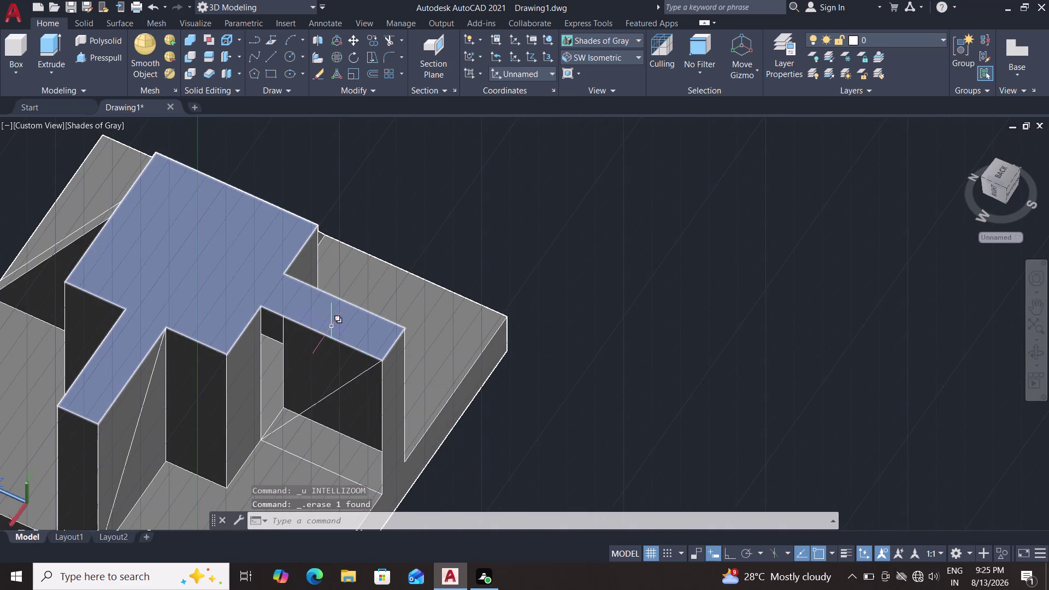
click(333, 330)
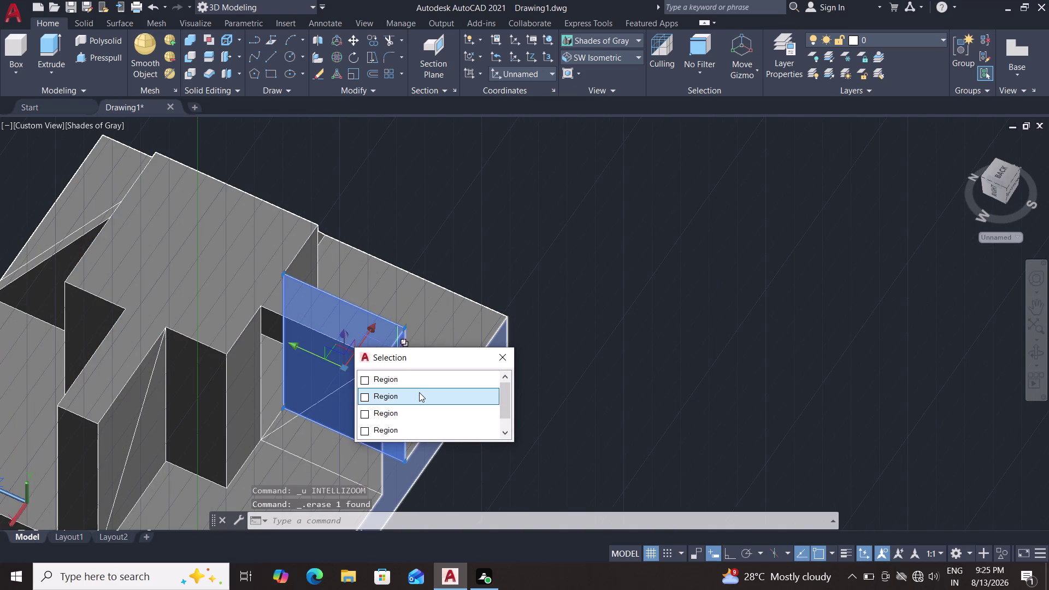
click(419, 392)
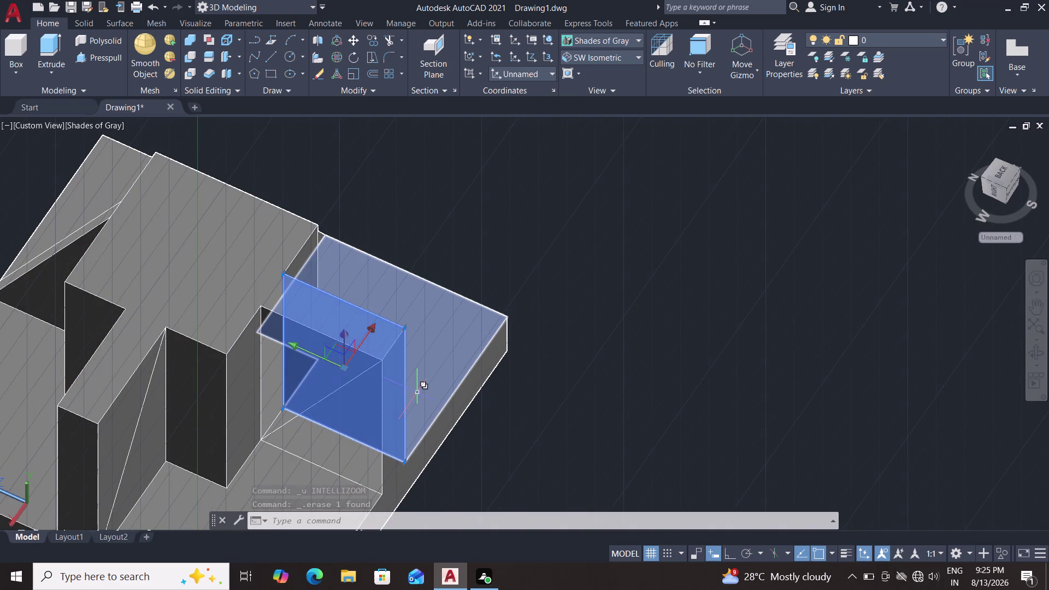
key(Delete)
click(400, 390)
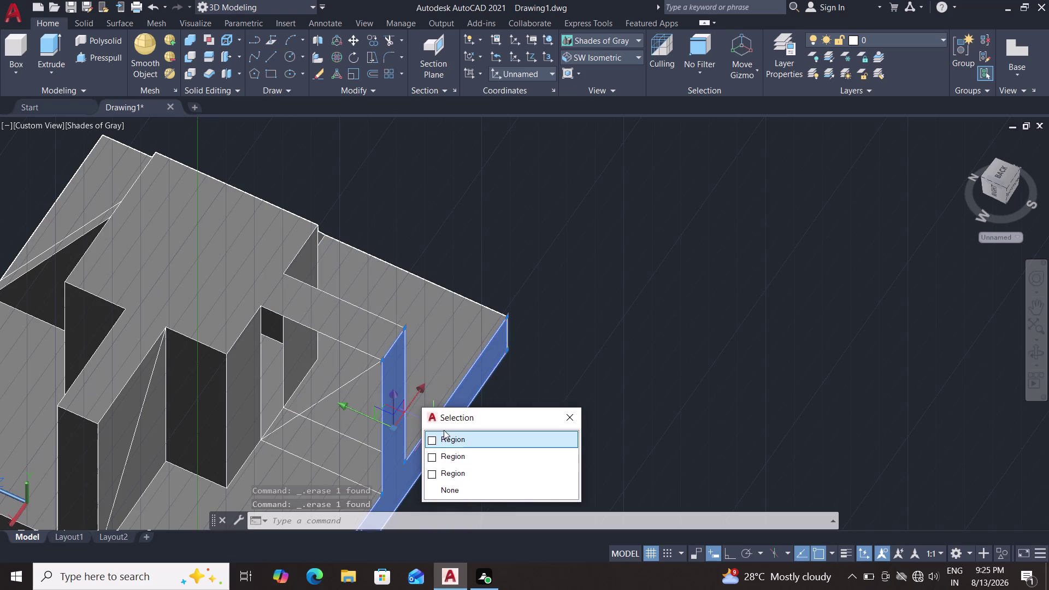
Clear the selection and restart press-pull, picking the region on the bracket's edge.
click(566, 283)
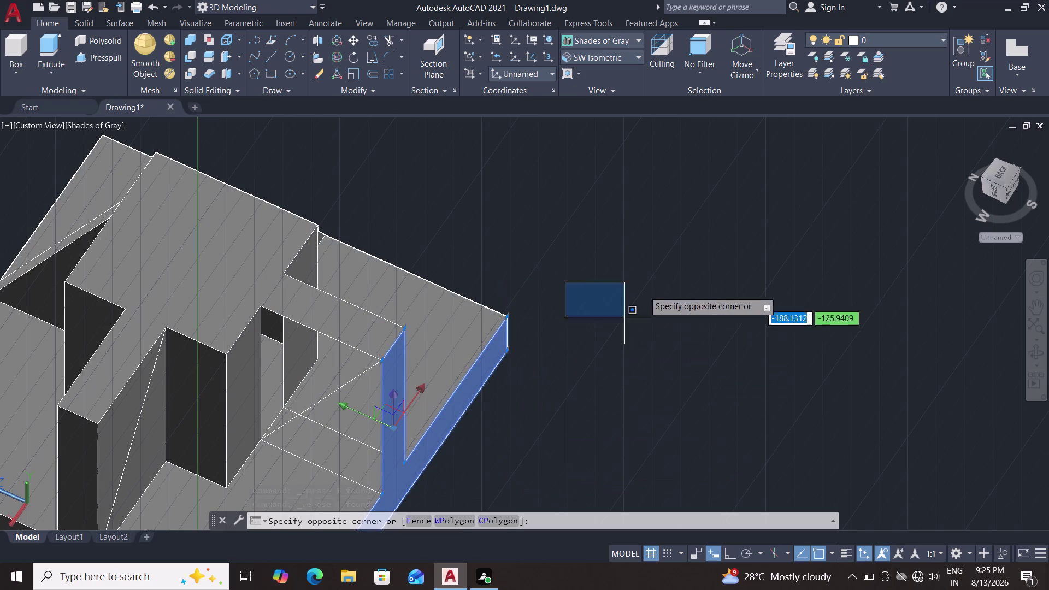
click(675, 253)
click(312, 405)
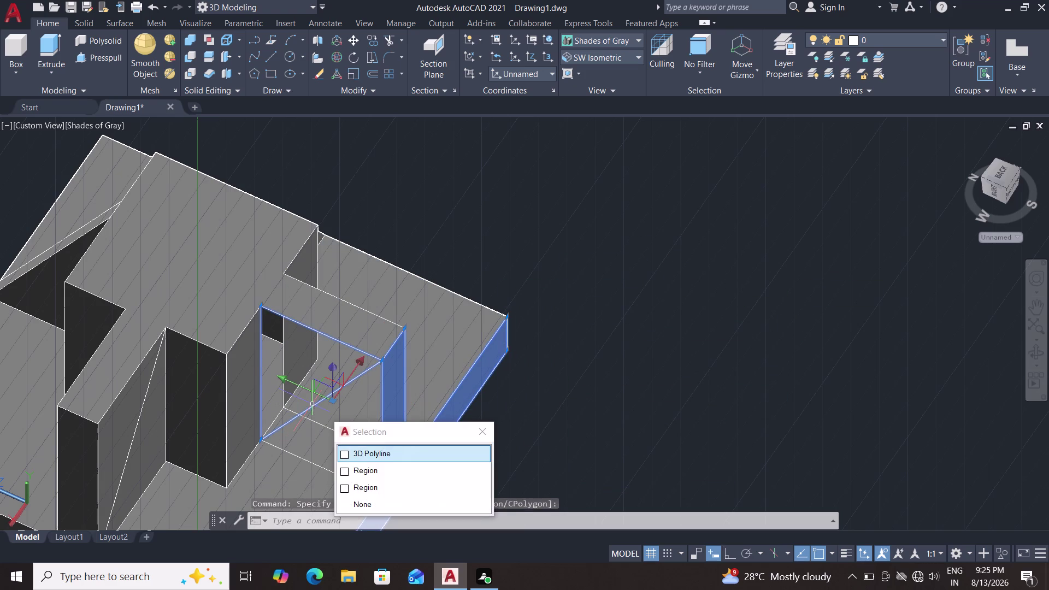
click(483, 432)
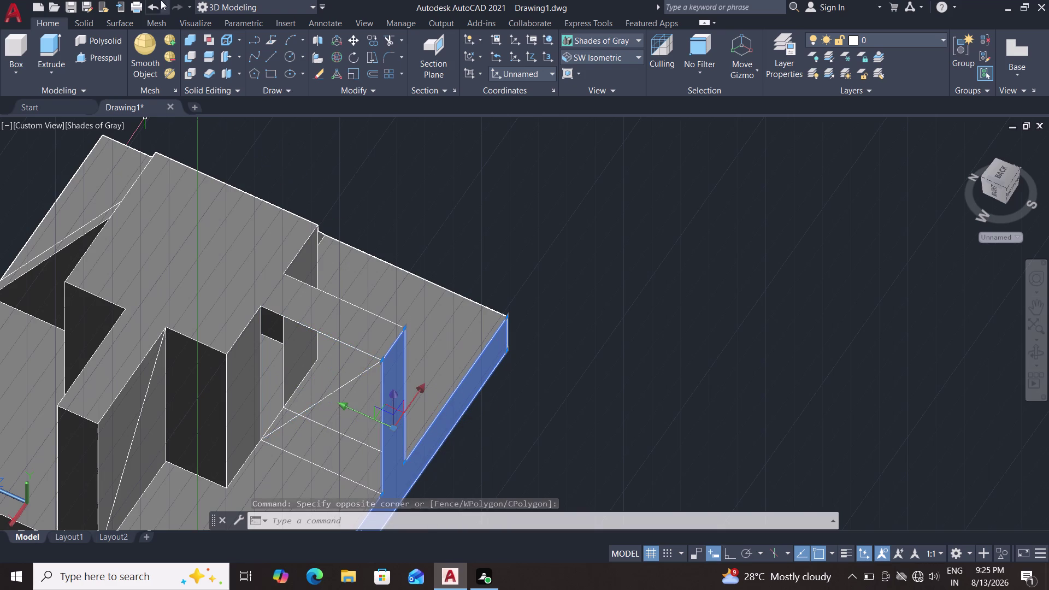
click(106, 57)
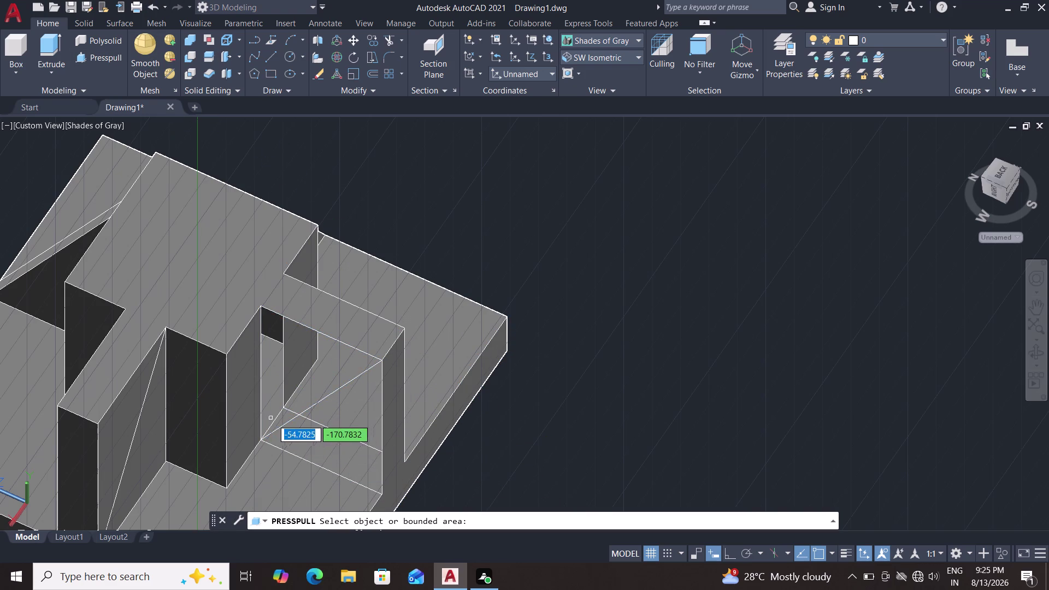
right_click(661, 284)
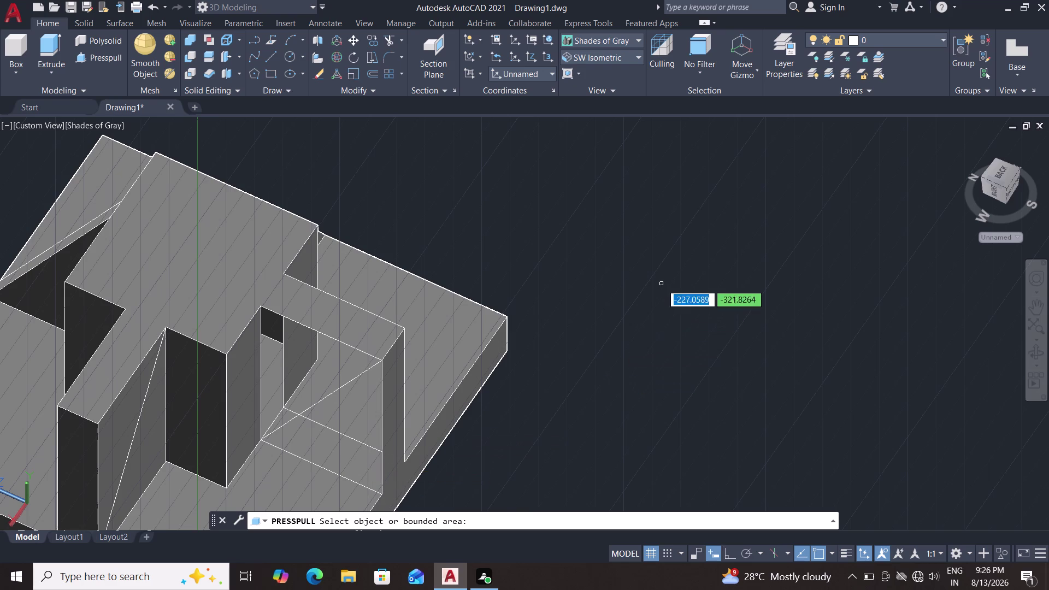
click(394, 399)
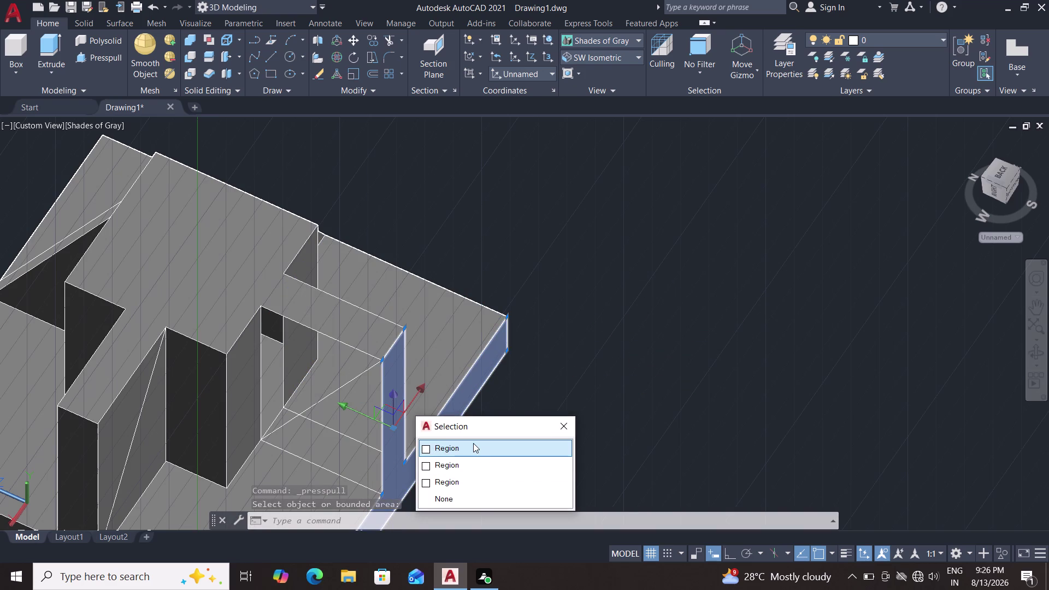
double_click(638, 217)
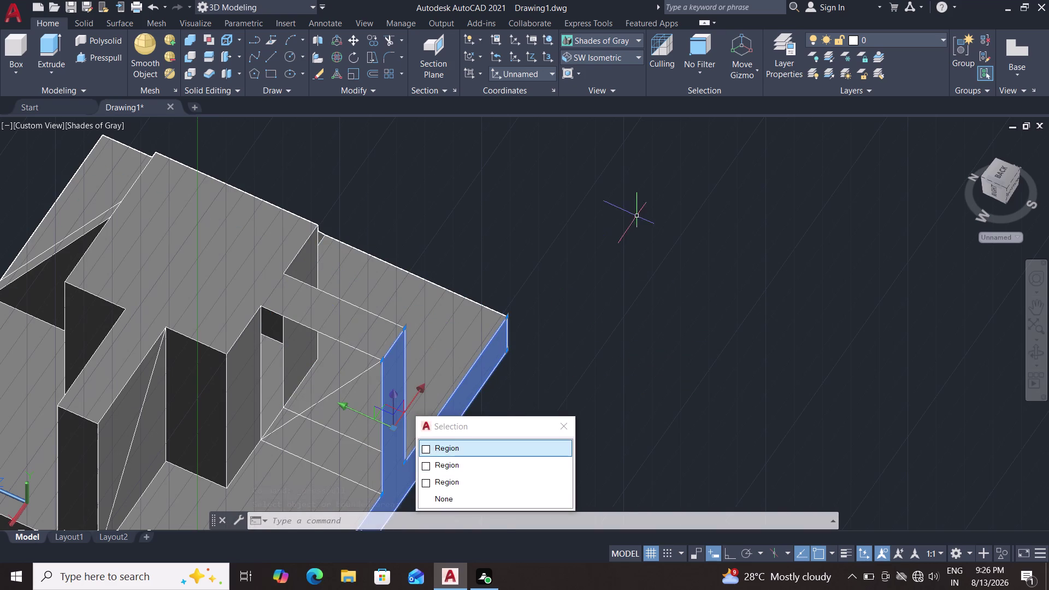